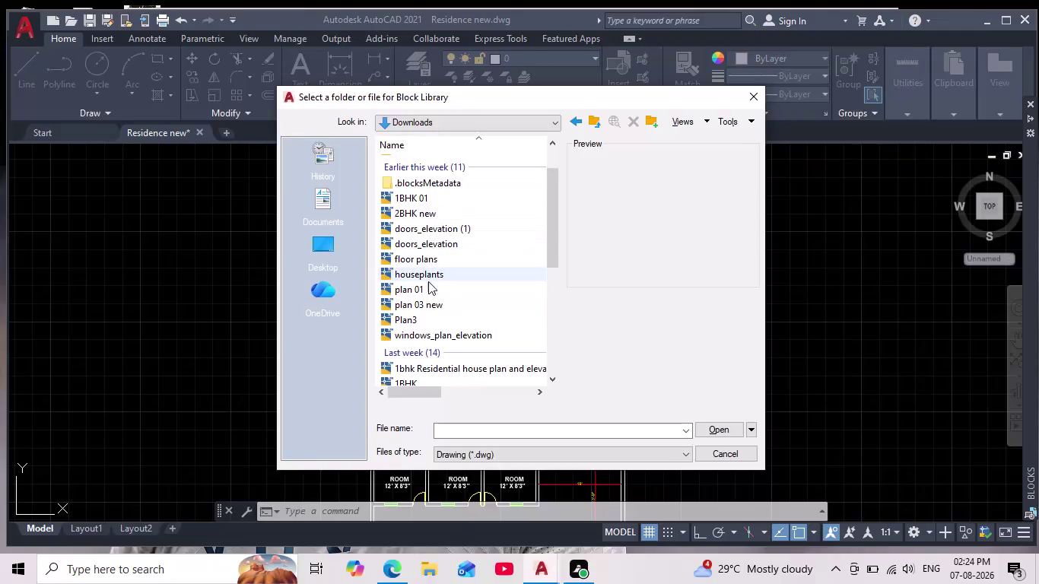
Load houseplants.dwg from the Downloads folder into the Blocks palette Libraries tab.
scroll(down, 3)
scroll(down, 3)
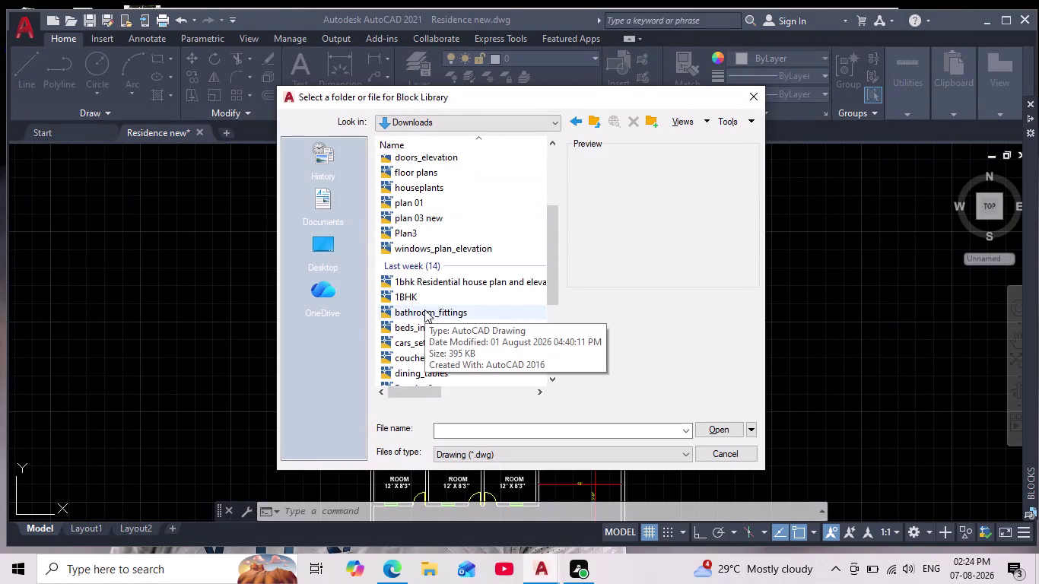
scroll(down, 3)
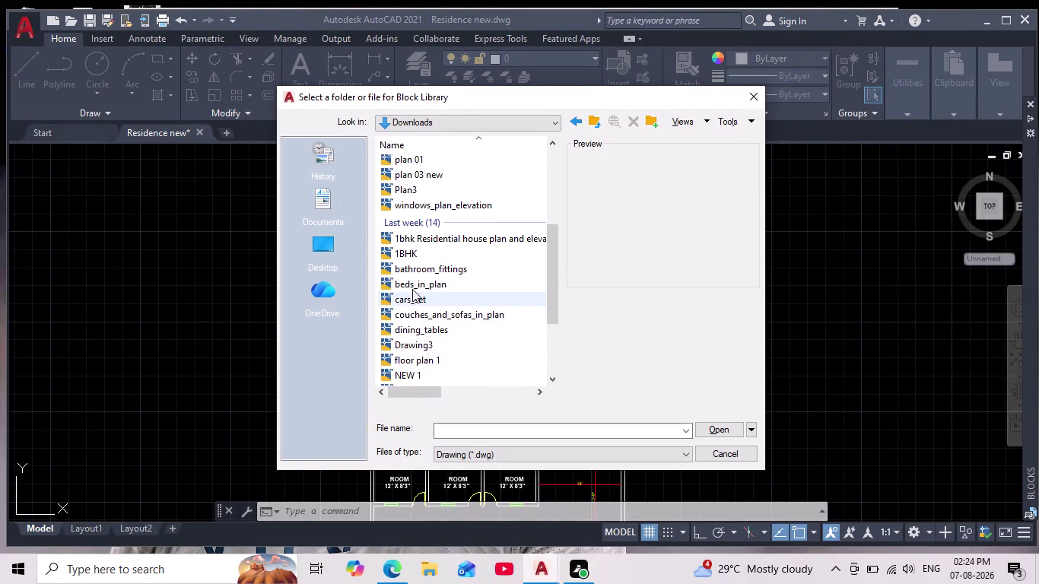
scroll(down, 3)
scroll(down, 3)
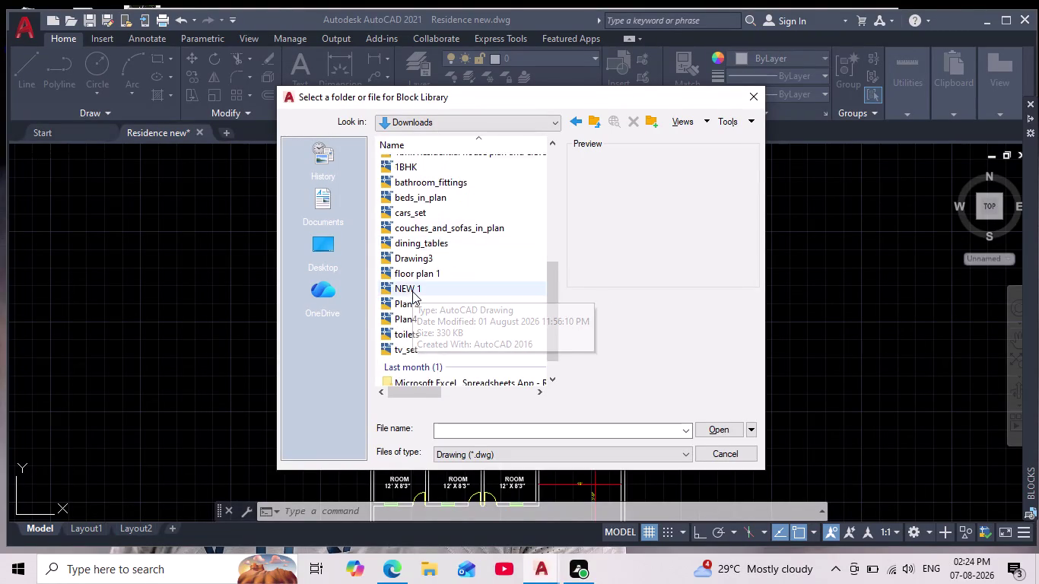
scroll(down, 3)
scroll(down, 3)
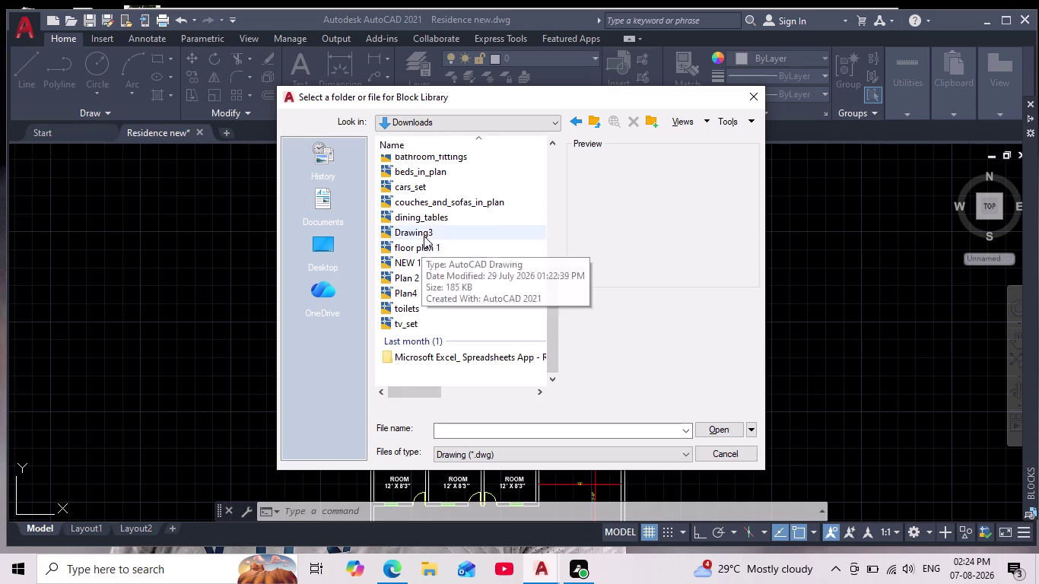
scroll(up, 3)
scroll(up, 3)
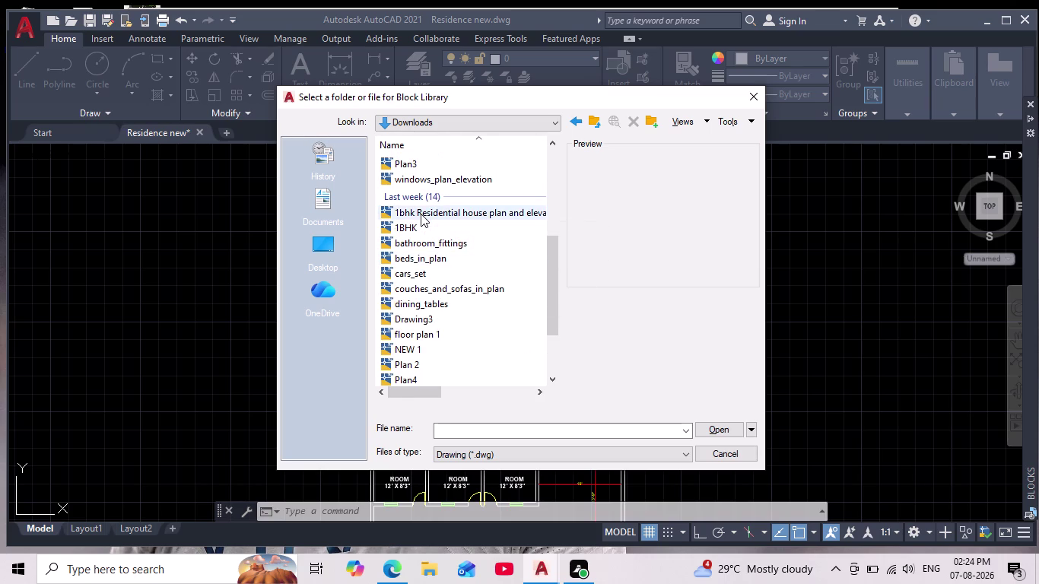
scroll(up, 3)
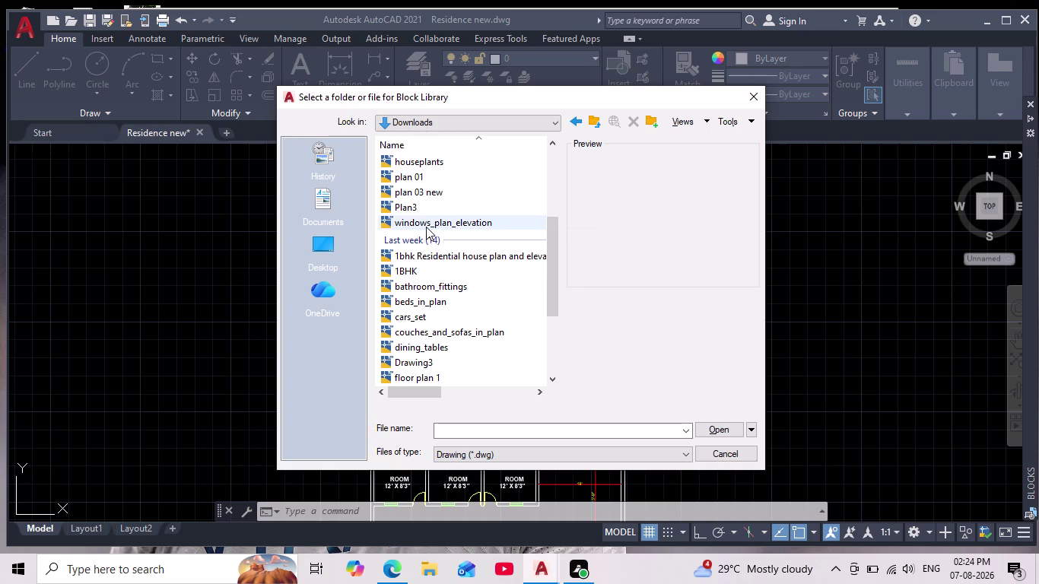
click(432, 159)
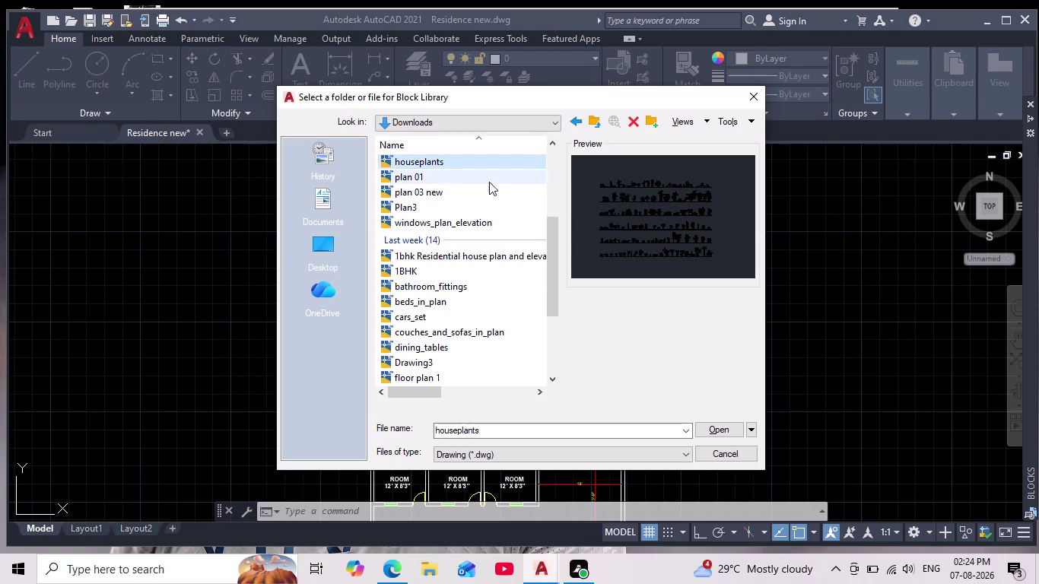
click(720, 429)
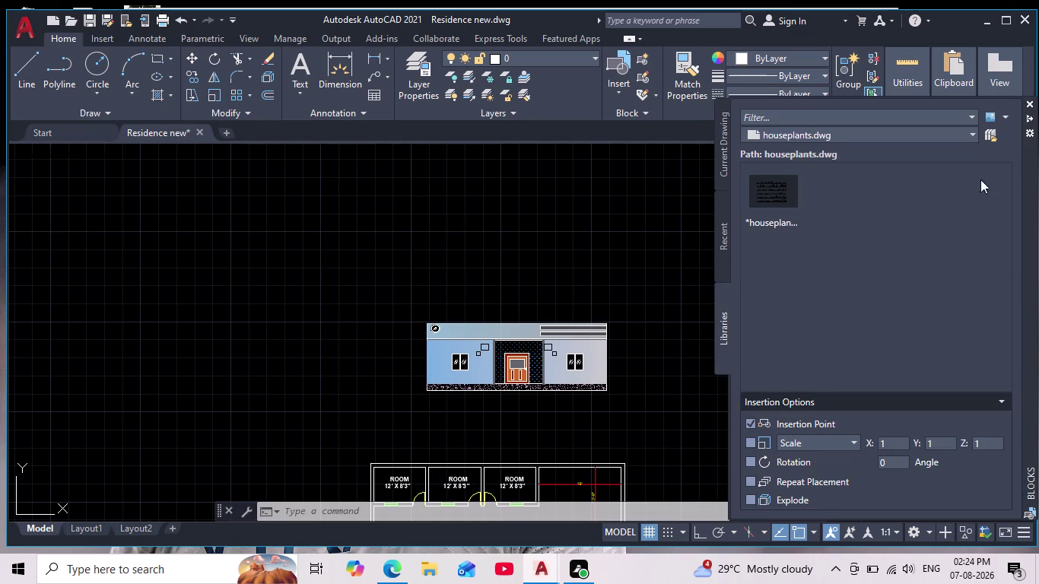
drag(767, 184, 341, 209)
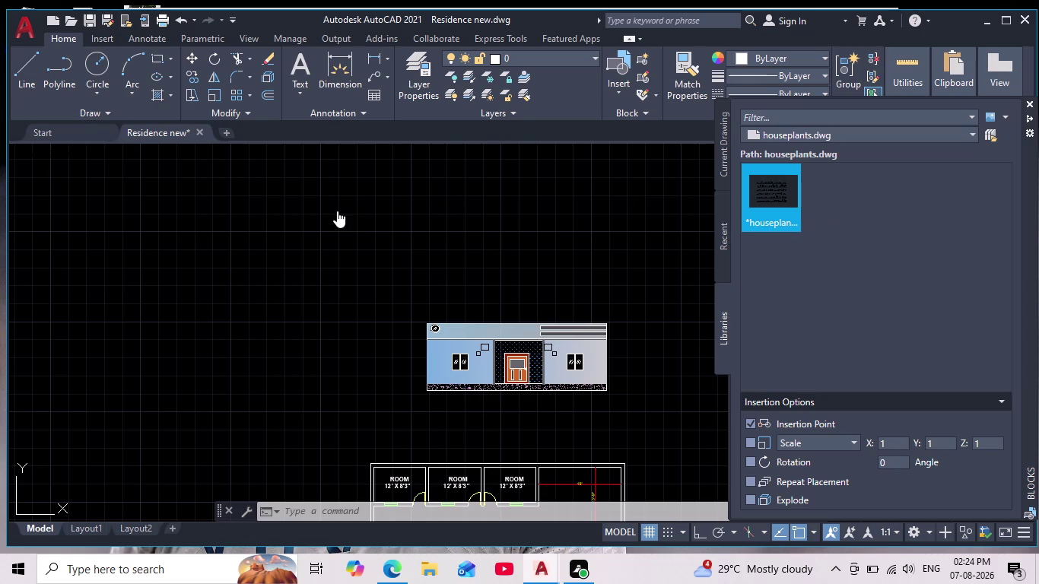
drag(341, 209, 324, 216)
drag(771, 196, 361, 234)
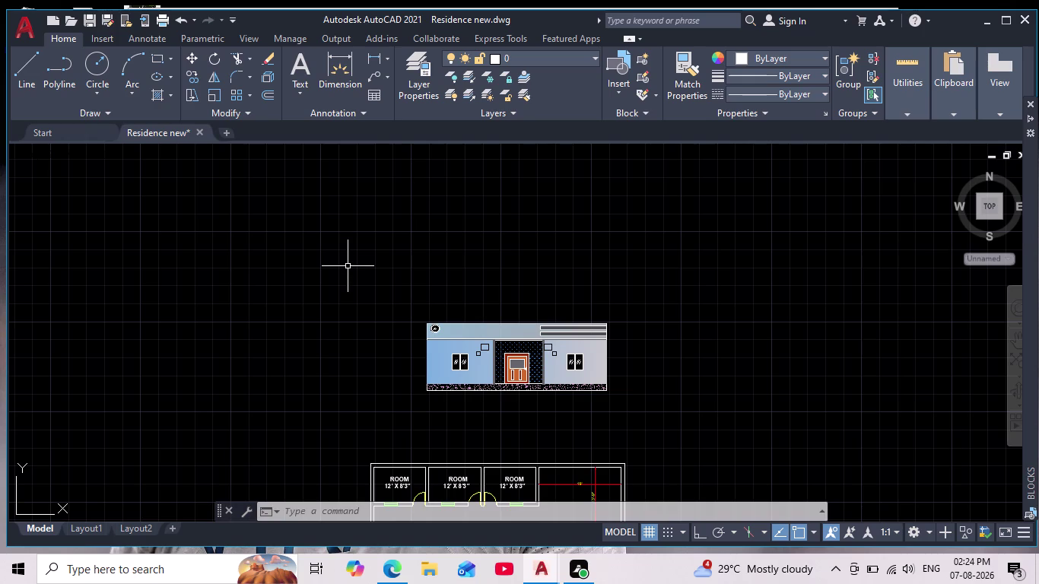
scroll(down, 3)
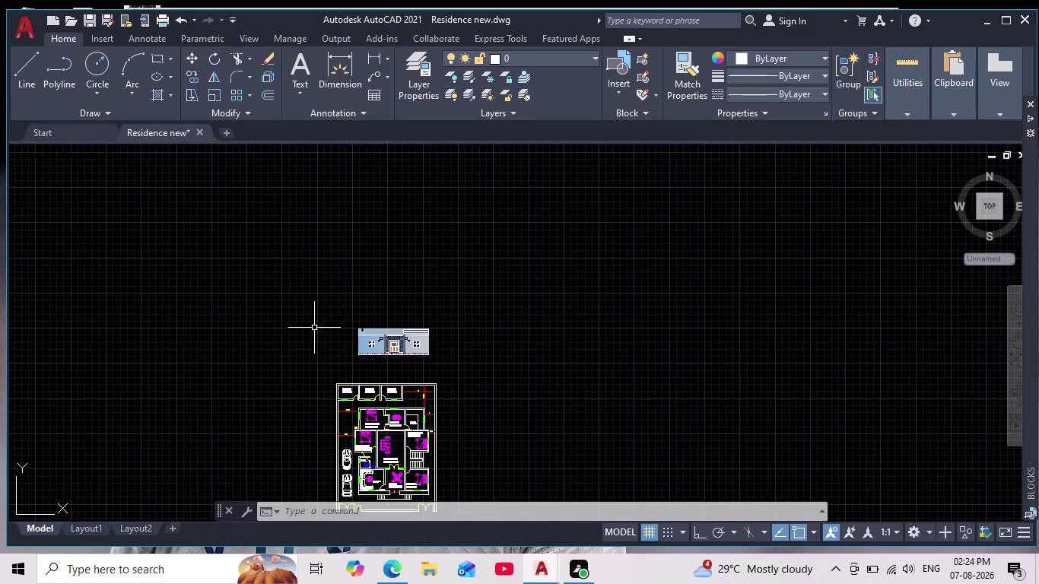
scroll(up, 3)
drag(438, 163, 402, 201)
click(136, 393)
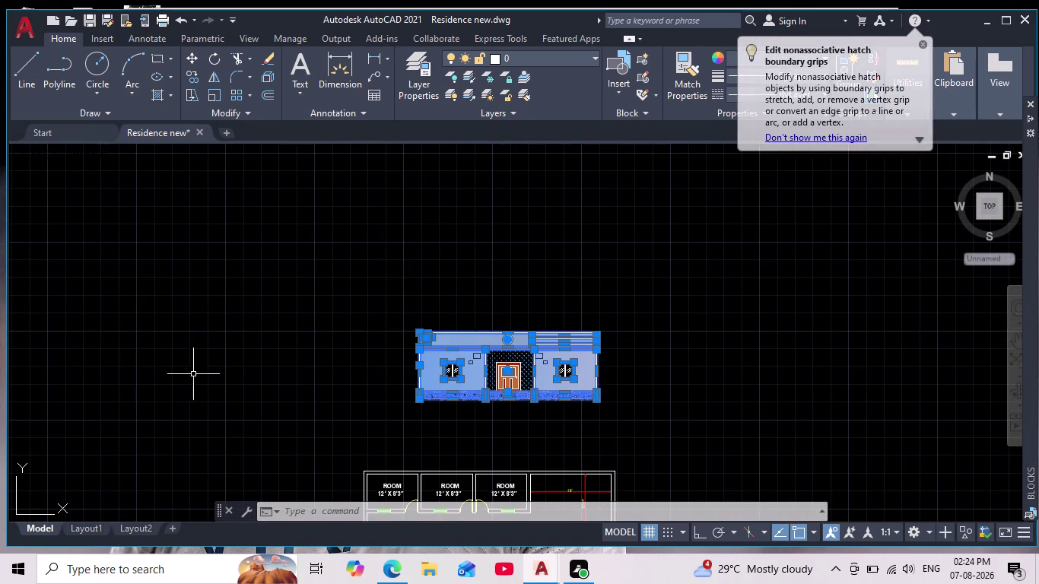
scroll(down, 3)
key(Escape)
scroll(down, 3)
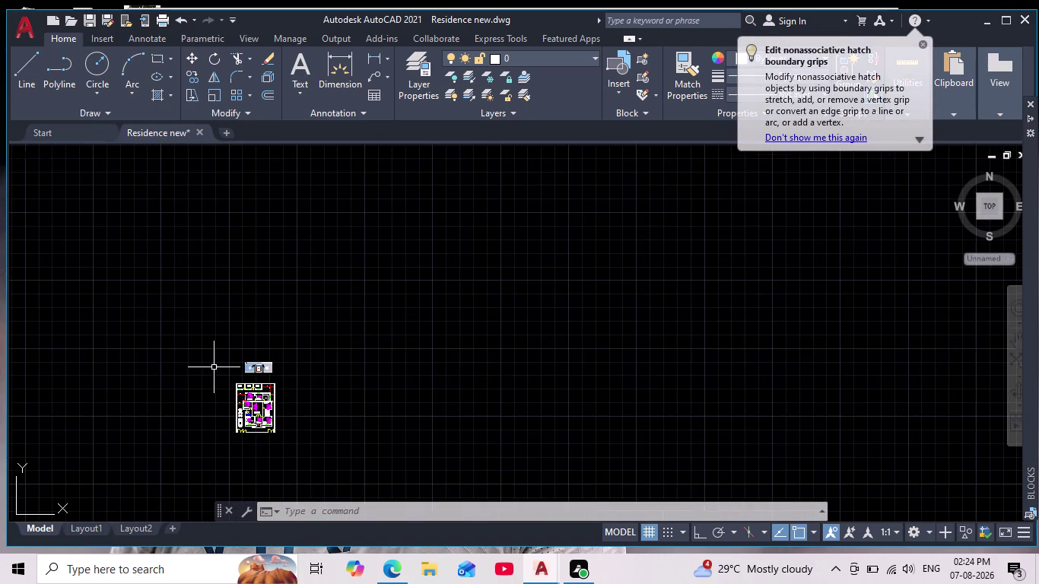
middle_drag(208, 370, 241, 481)
scroll(down, 3)
scroll(down, 3)
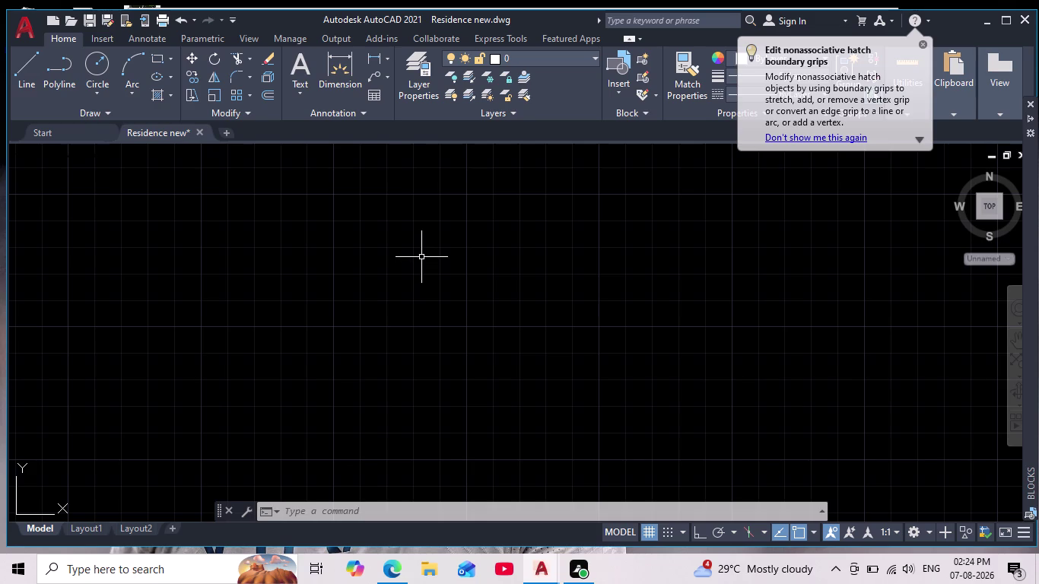
scroll(down, 3)
scroll(down, 3)
scroll(up, 3)
scroll(up, 3)
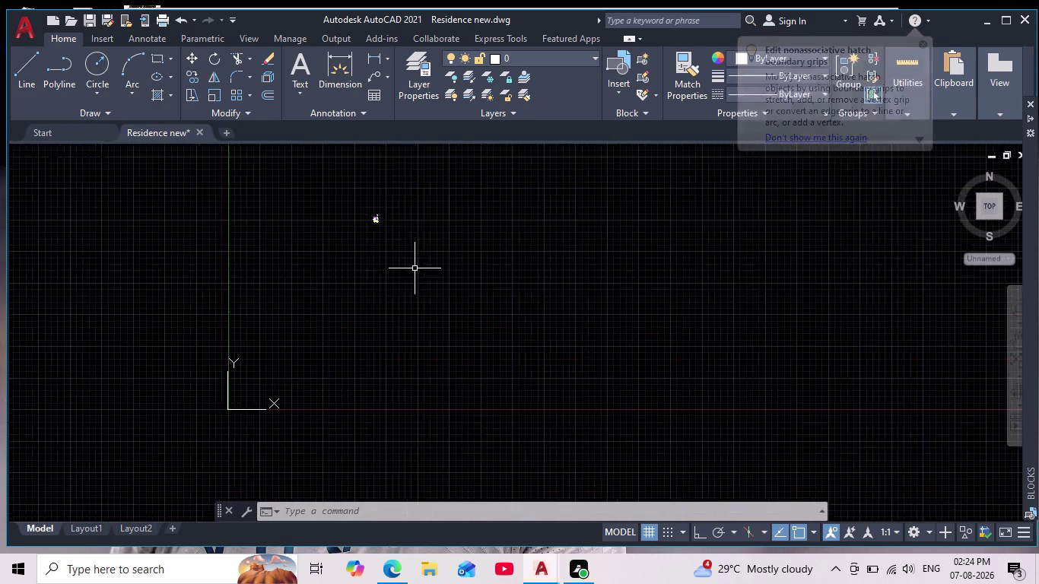
scroll(up, 3)
scroll(up, 3)
middle_drag(403, 312, 438, 461)
scroll(up, 3)
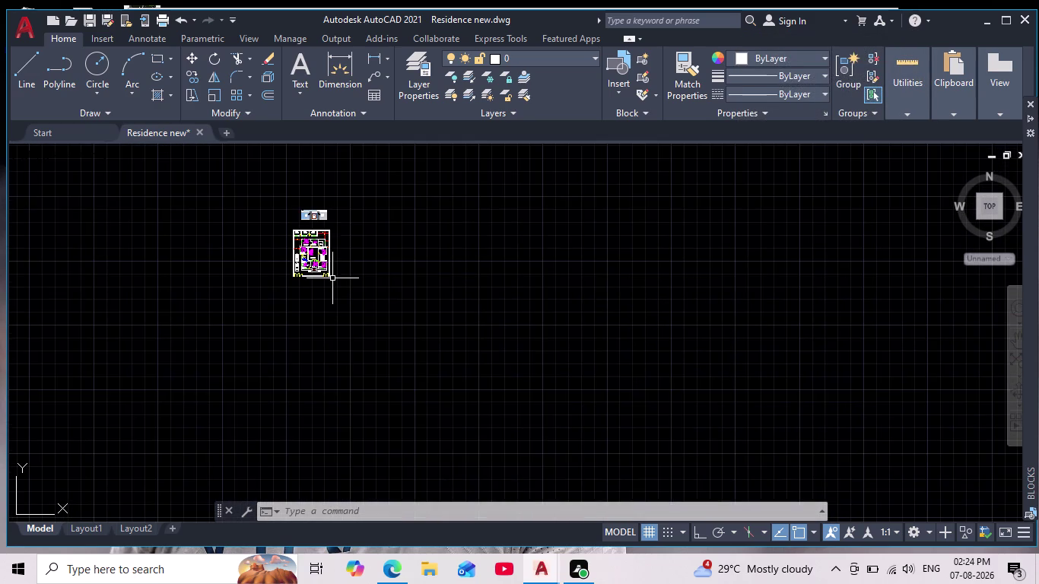
scroll(up, 3)
middle_drag(355, 308, 466, 482)
scroll(up, 3)
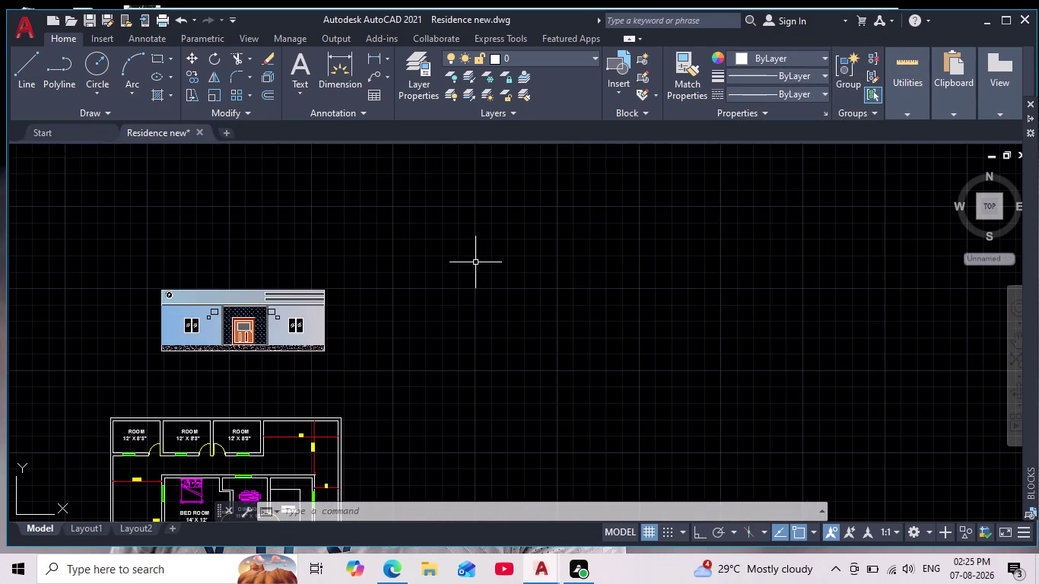
middle_drag(480, 265, 612, 322)
scroll(down, 3)
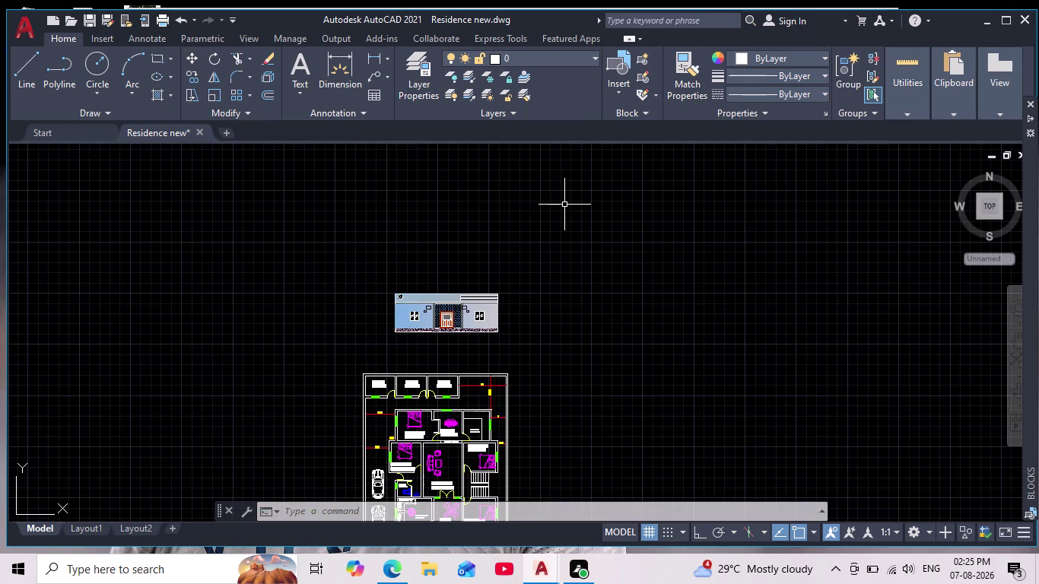
middle_drag(563, 207, 561, 300)
scroll(down, 3)
scroll(down, 3)
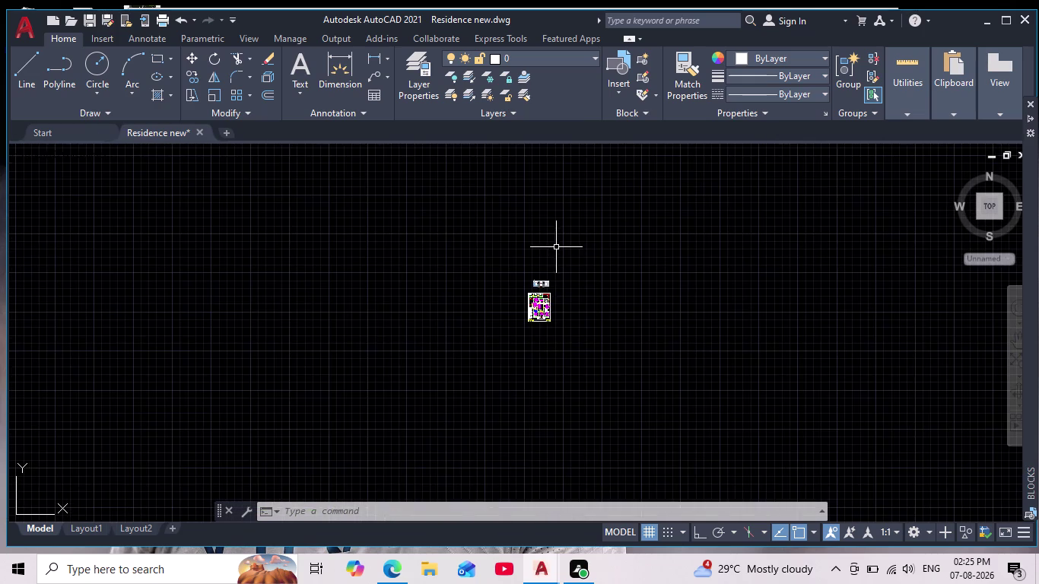
middle_drag(557, 247, 488, 396)
middle_drag(502, 360, 471, 222)
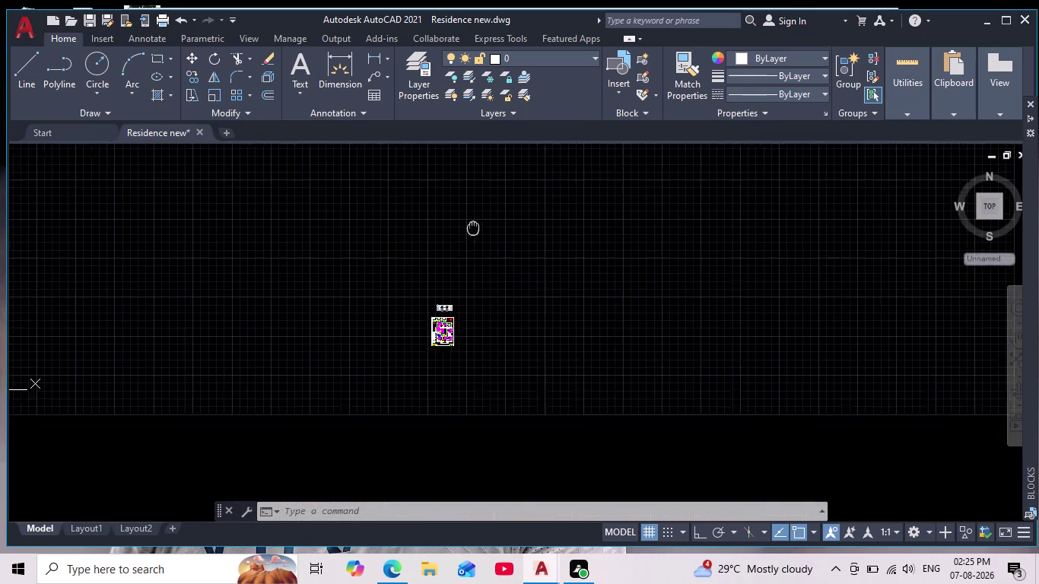
middle_drag(470, 222, 470, 143)
scroll(up, 3)
middle_drag(480, 249, 518, 446)
middle_drag(562, 330, 561, 387)
scroll(up, 3)
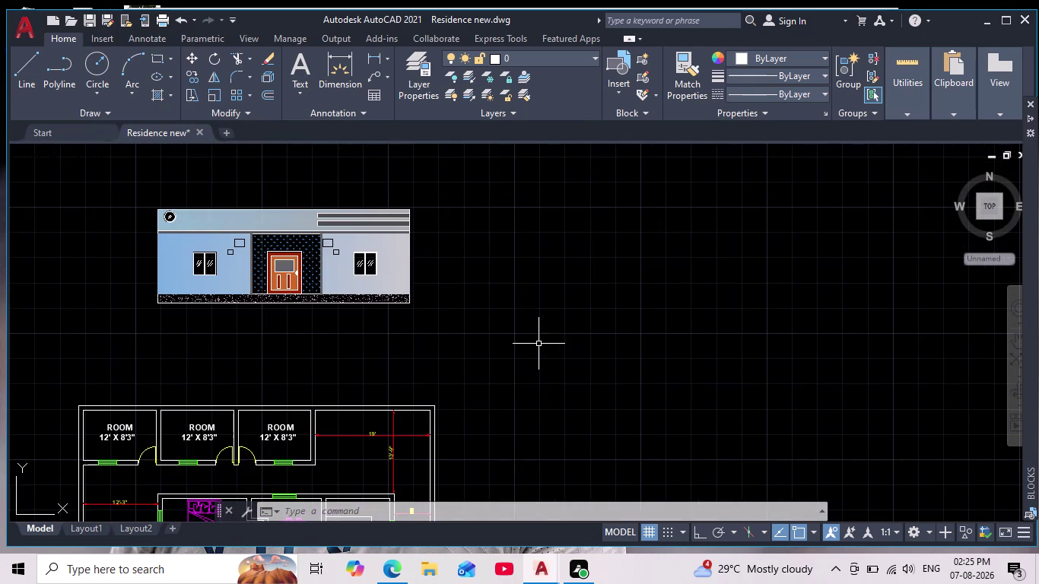
middle_drag(541, 346, 580, 388)
scroll(up, 3)
middle_drag(554, 339, 576, 346)
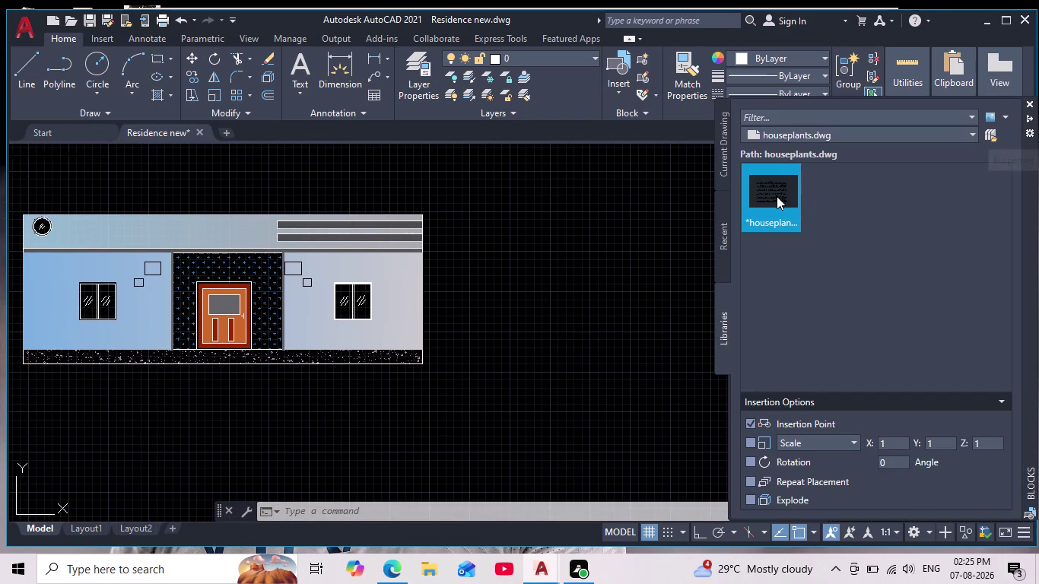
Insert the houseplants block, choosing Don't redefine "houseplants" in the Redefine Block dialog.
drag(776, 196, 807, 192)
drag(776, 182, 786, 214)
click(772, 189)
double_click(772, 188)
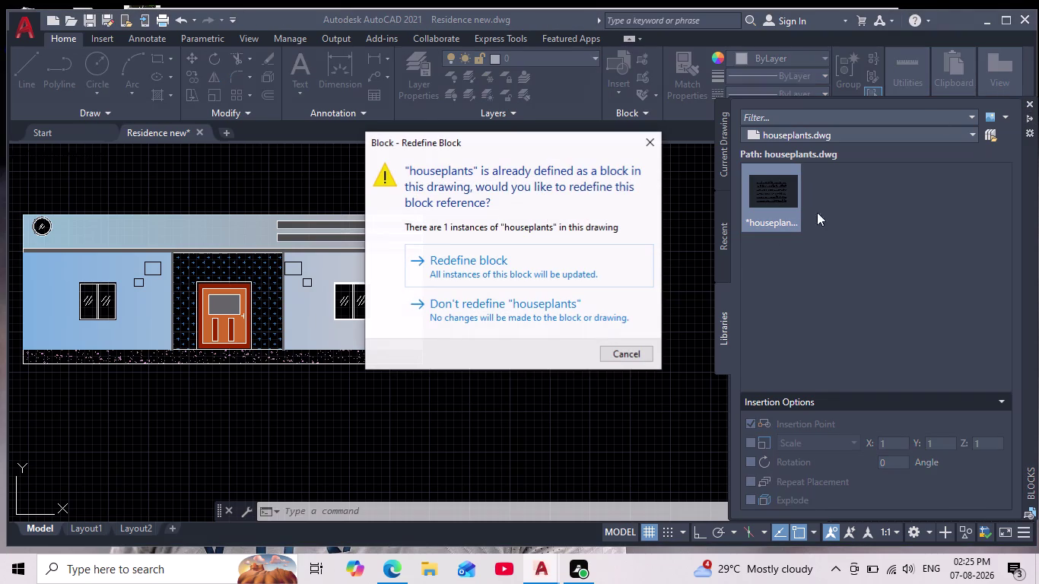
click(652, 139)
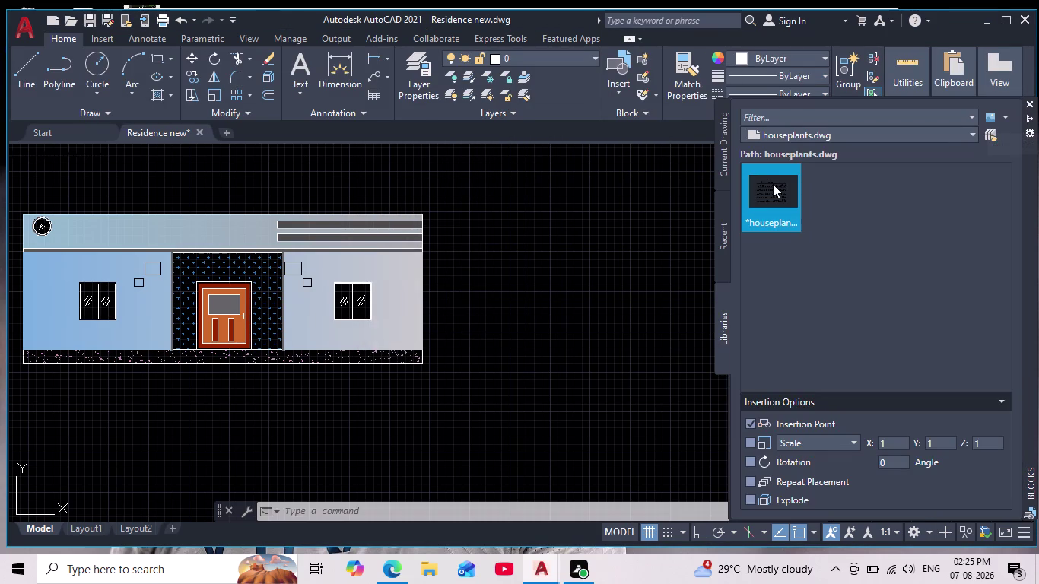
Close the Blocks palette.
drag(773, 188, 641, 202)
drag(641, 202, 630, 222)
drag(630, 221, 623, 219)
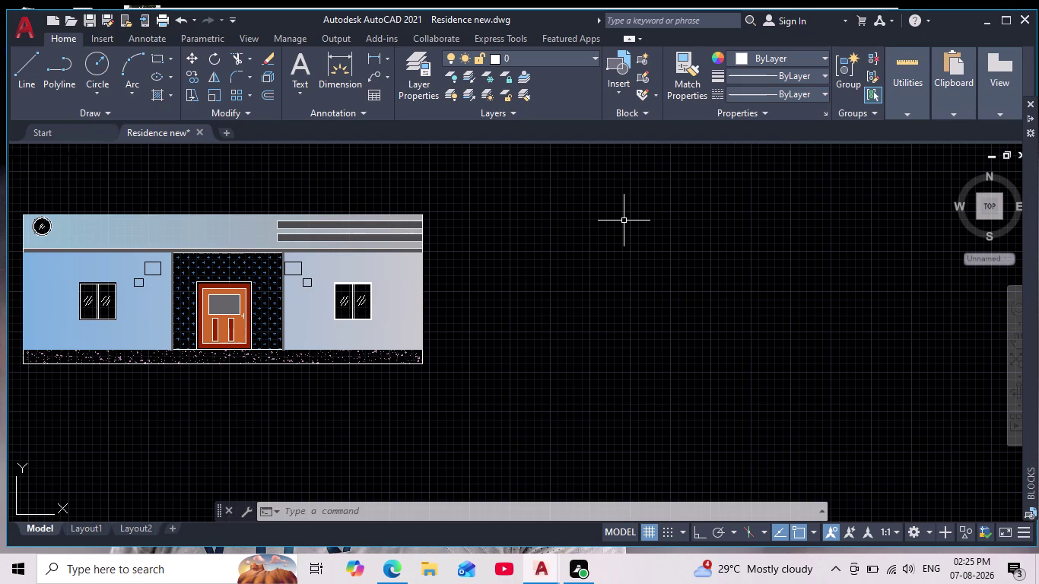
Pan and zoom out, then window-select the drawing objects.
scroll(down, 3)
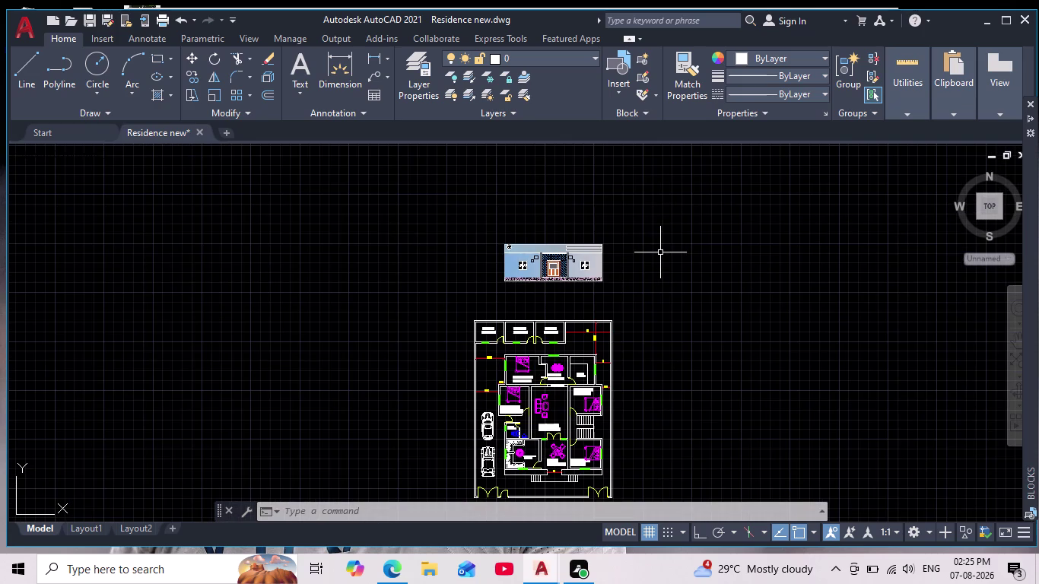
scroll(down, 3)
middle_drag(659, 252, 498, 302)
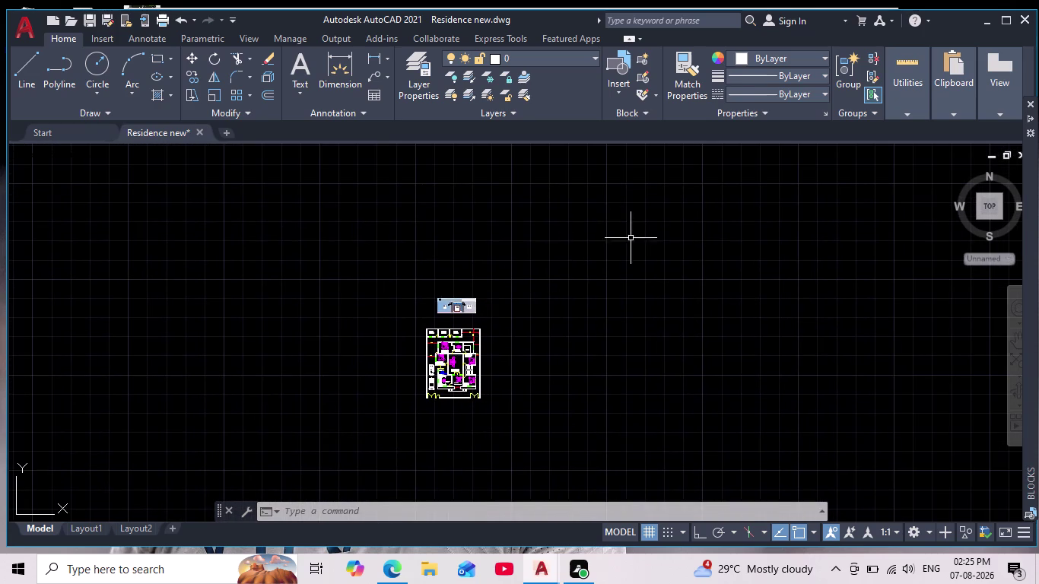
drag(787, 163, 775, 179)
click(514, 431)
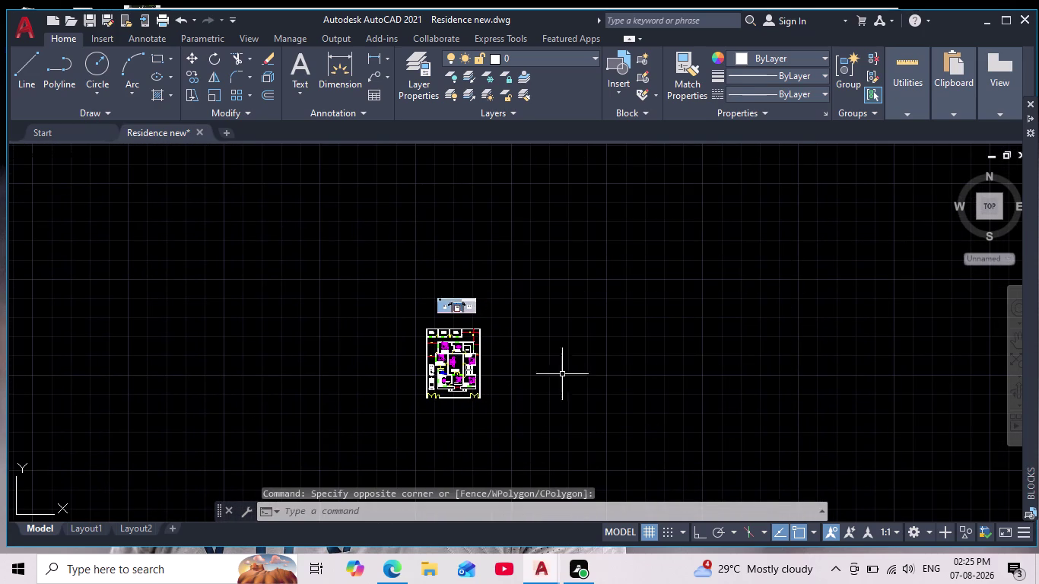
scroll(down, 3)
scroll(down, 3)
scroll(down, 3)
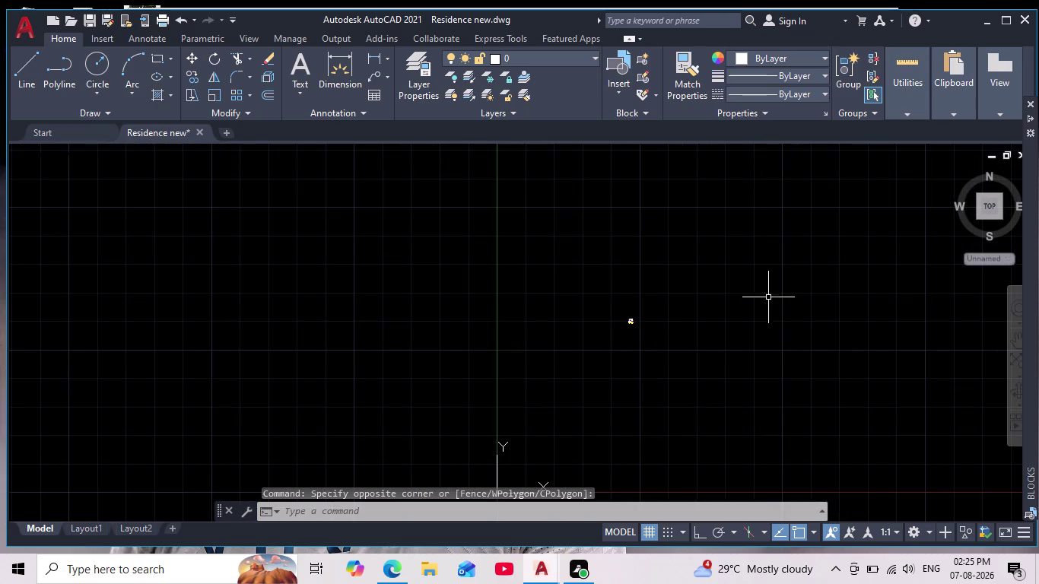
drag(859, 186, 849, 208)
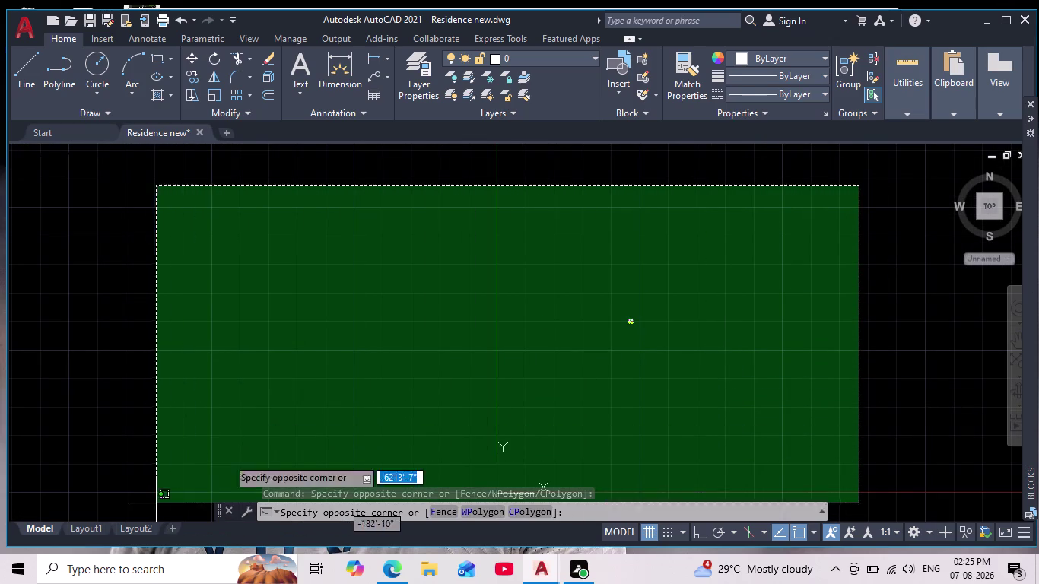
click(290, 417)
scroll(up, 3)
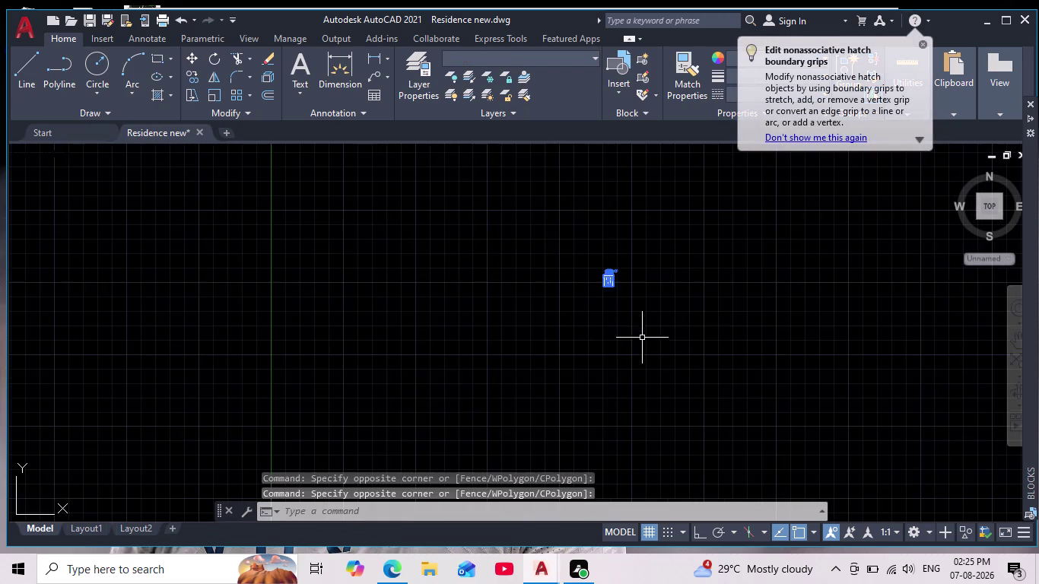
scroll(up, 3)
Recentre on the floor plan and elevation and window-select the tiny plant block.
middle_drag(572, 264, 568, 373)
scroll(up, 3)
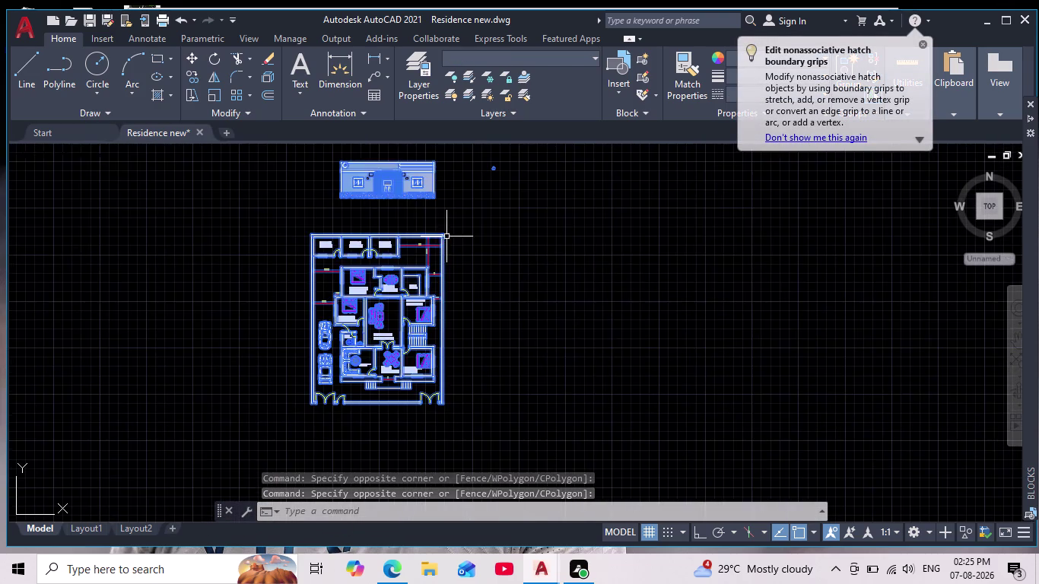
scroll(up, 3)
middle_drag(447, 242, 497, 386)
middle_drag(503, 333, 537, 201)
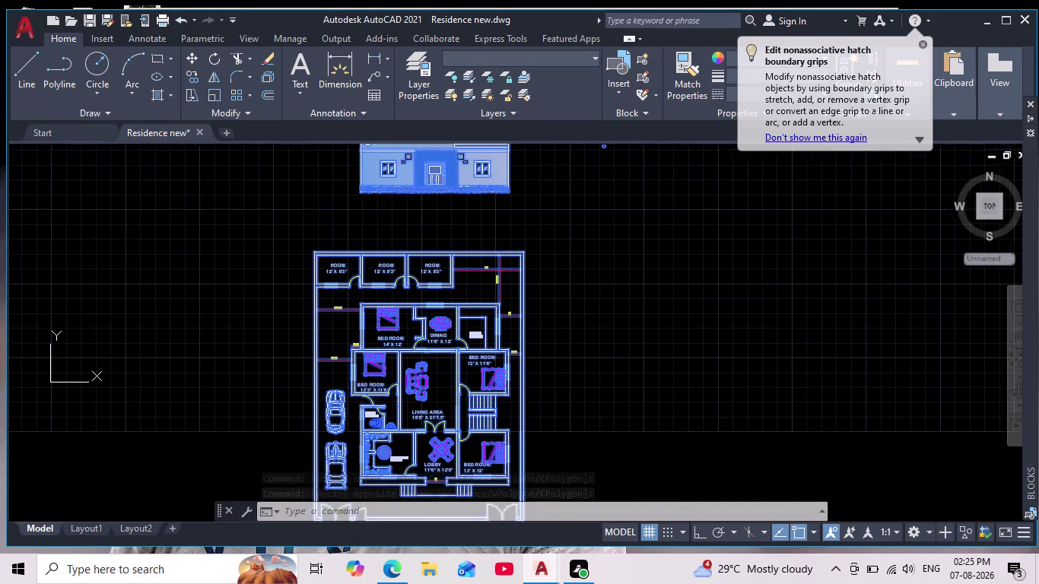
middle_drag(537, 200, 538, 208)
scroll(down, 3)
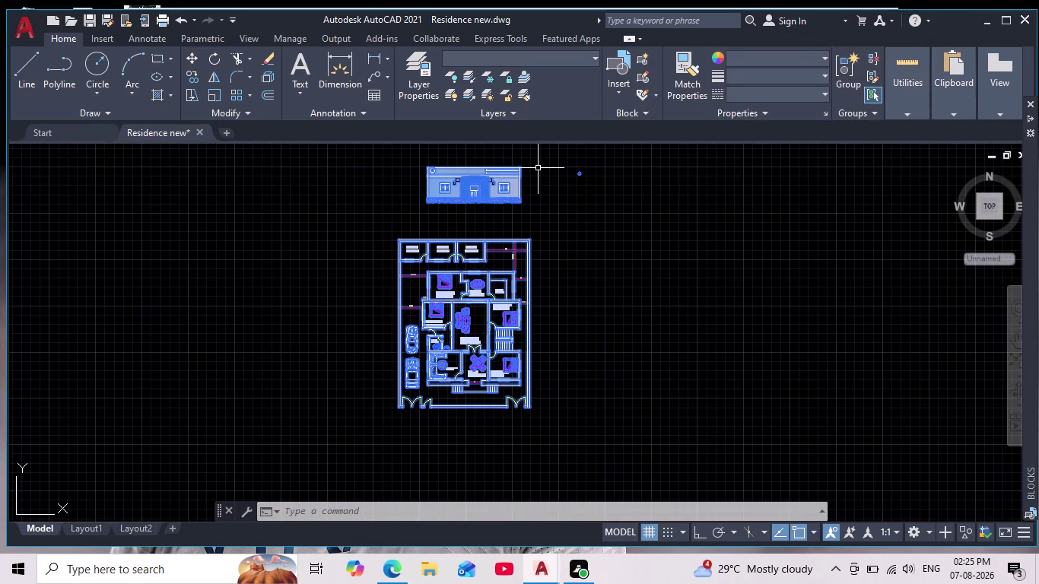
drag(537, 144, 542, 272)
click(539, 163)
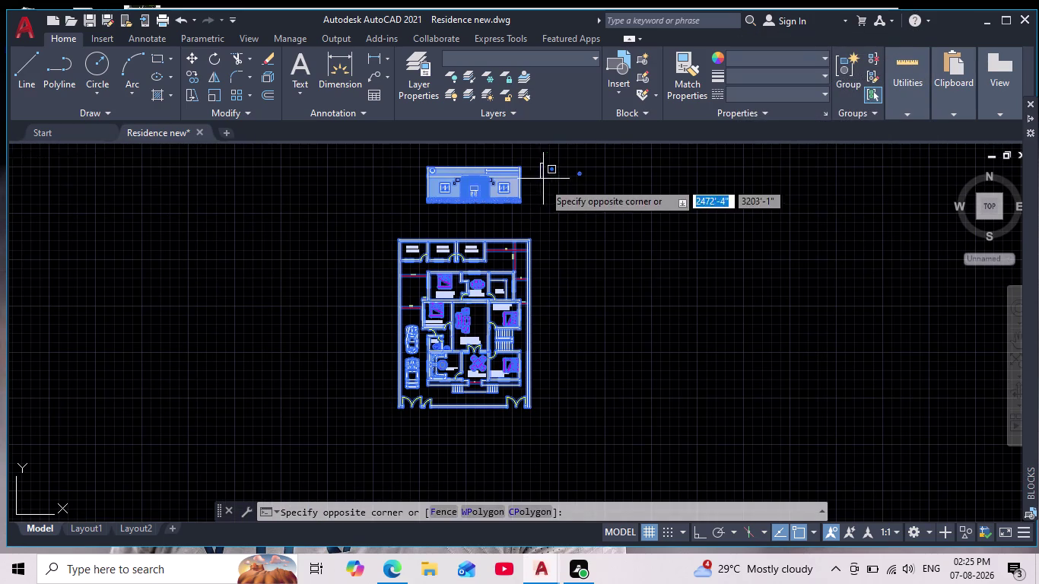
click(308, 423)
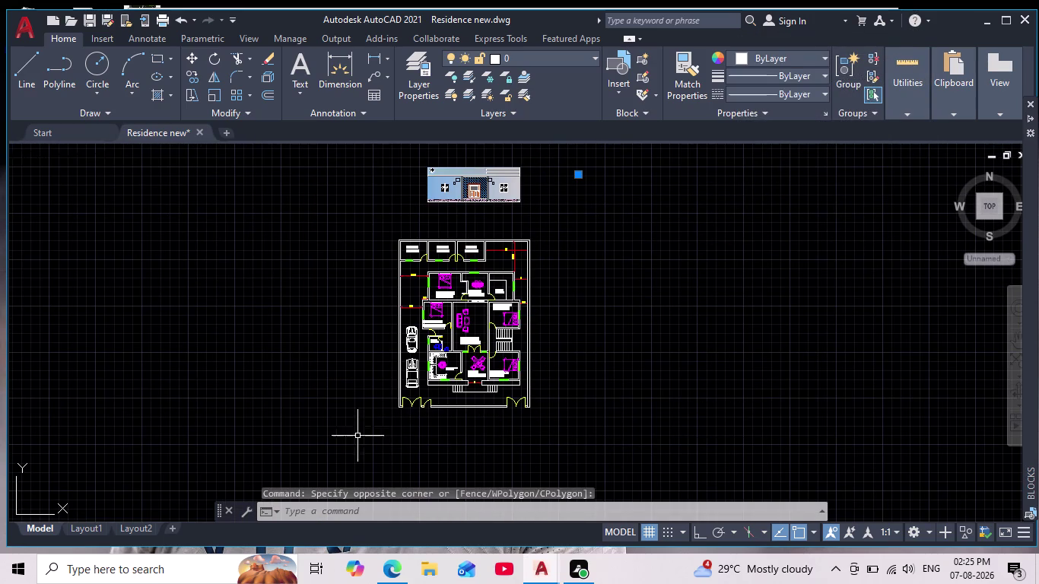
Zoom in on the selected plant block and start the SCALE command.
scroll(up, 3)
middle_drag(592, 230, 560, 420)
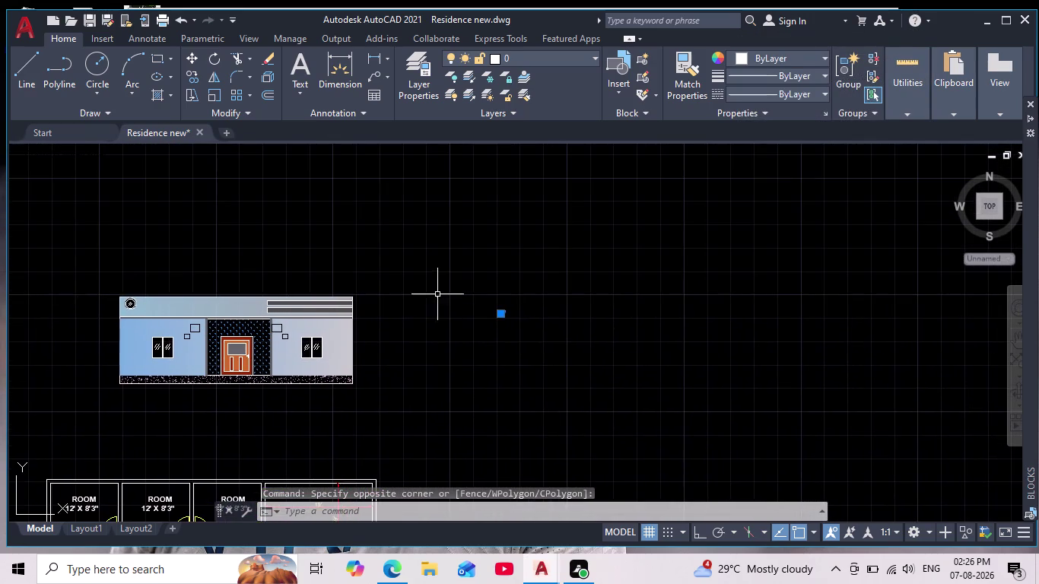
scroll(up, 3)
scroll(up, 3)
middle_drag(530, 299, 503, 289)
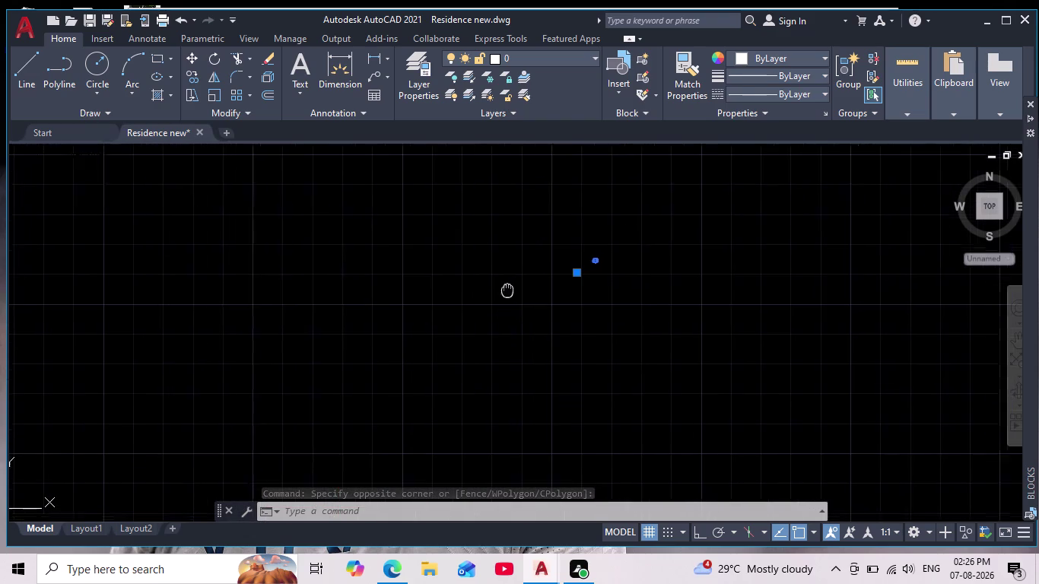
middle_drag(503, 289, 459, 309)
scroll(up, 3)
middle_drag(524, 308, 487, 317)
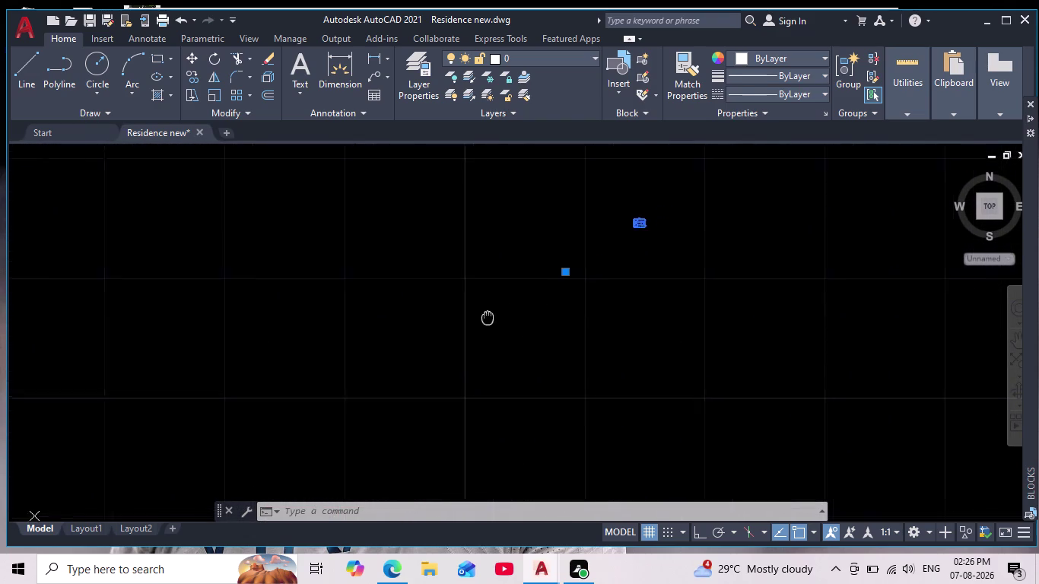
middle_drag(487, 318, 374, 348)
scroll(up, 3)
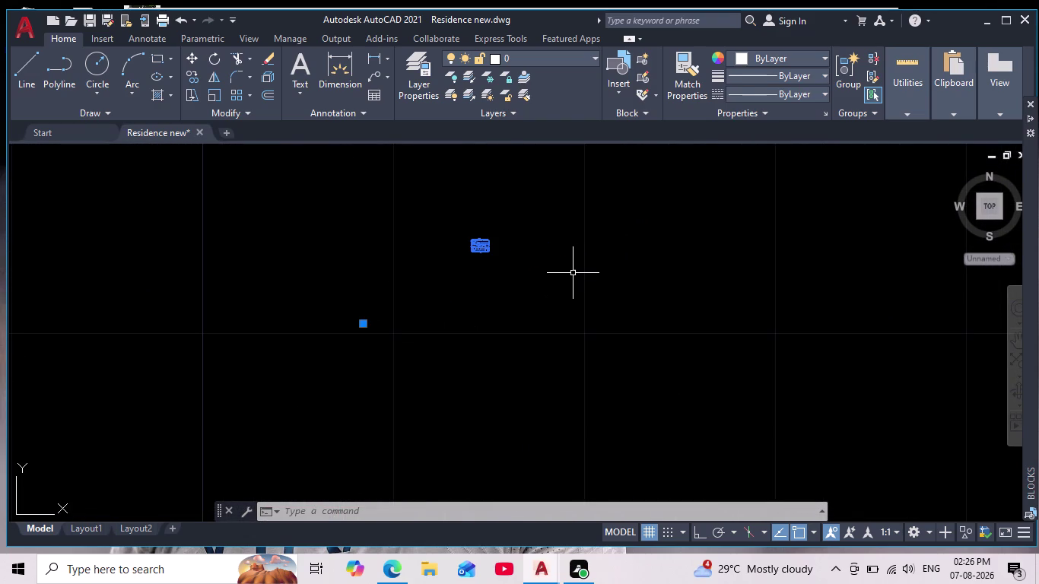
click(216, 94)
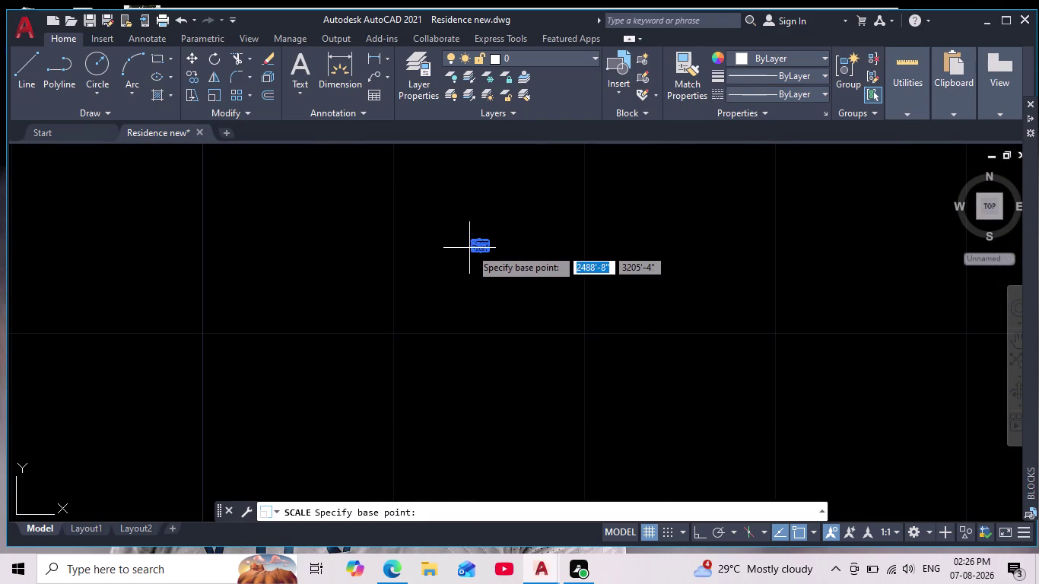
Scale up the plant block from a picked base point, then window-select the enlarged block.
click(474, 242)
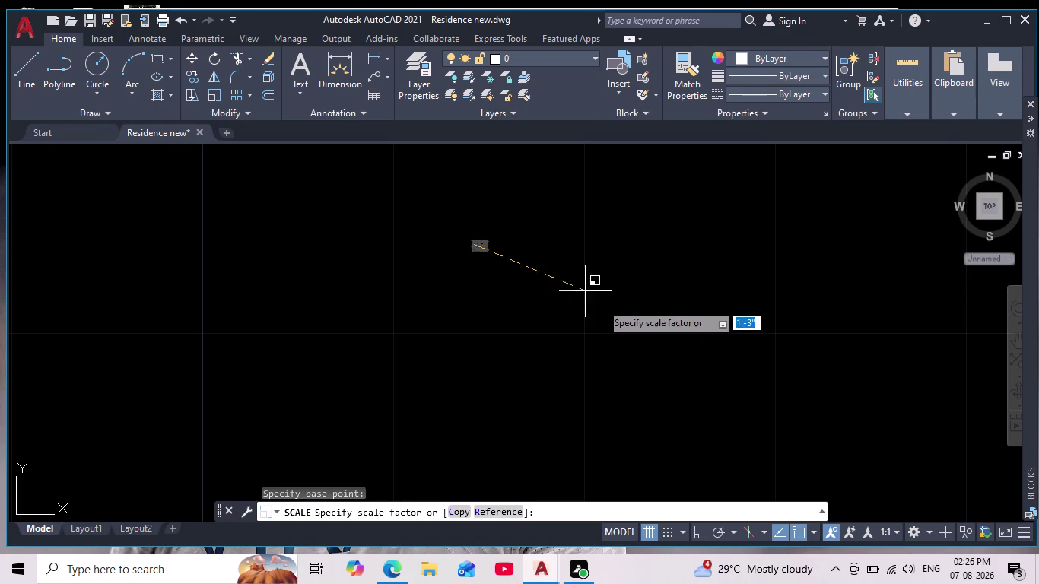
click(694, 364)
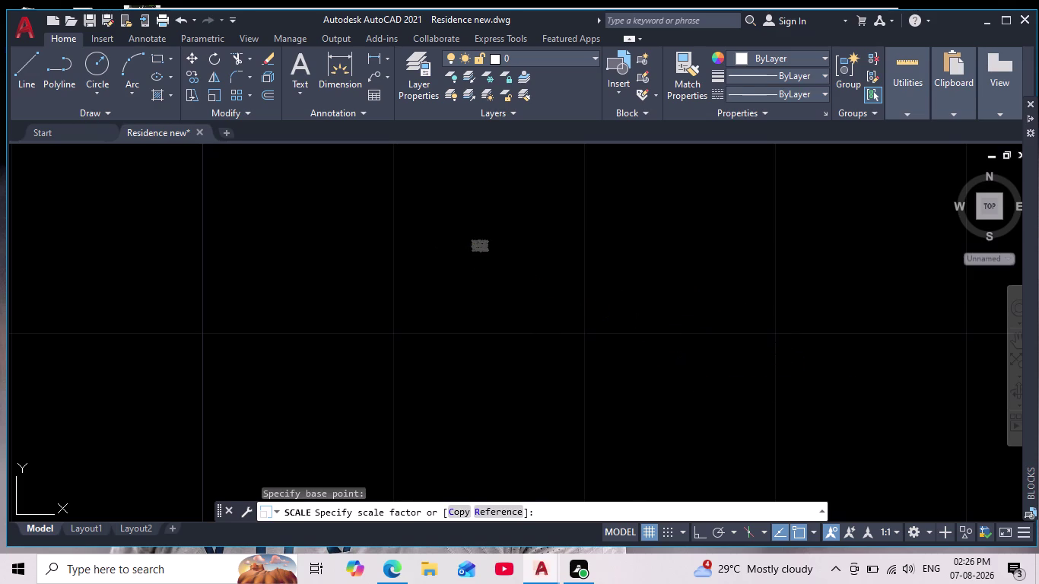
scroll(down, 3)
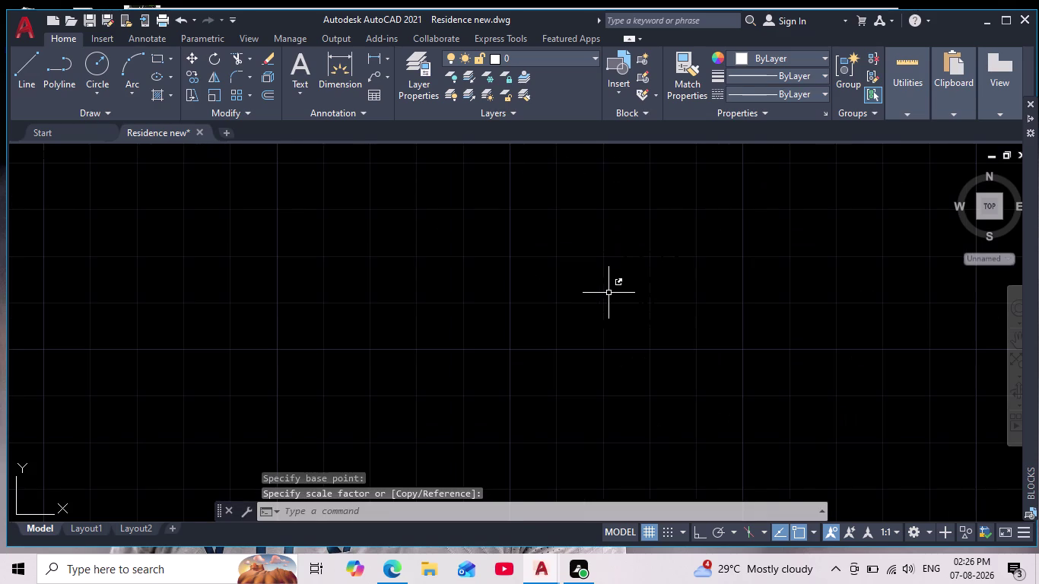
click(750, 219)
click(457, 393)
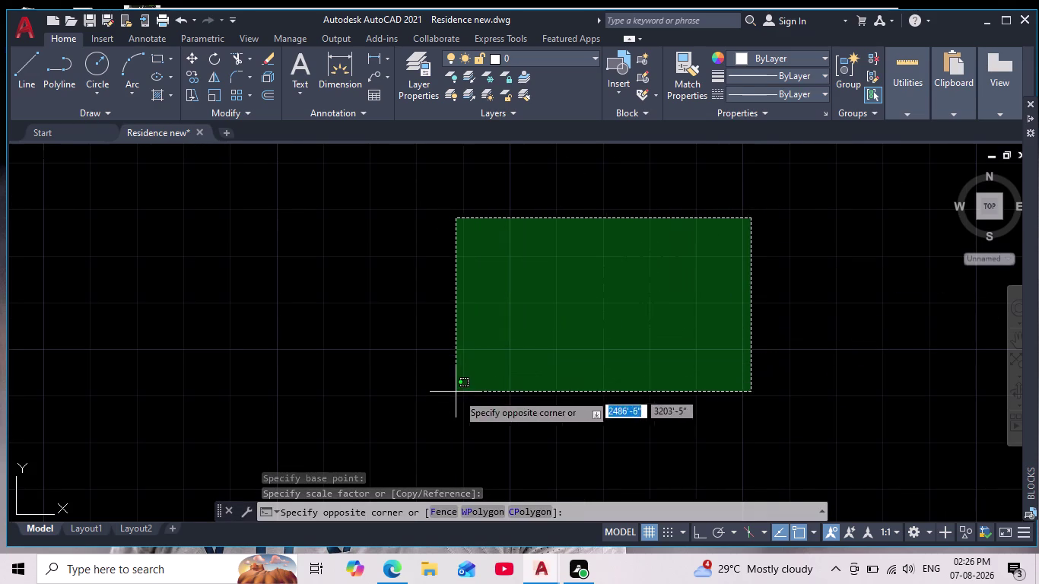
click(740, 57)
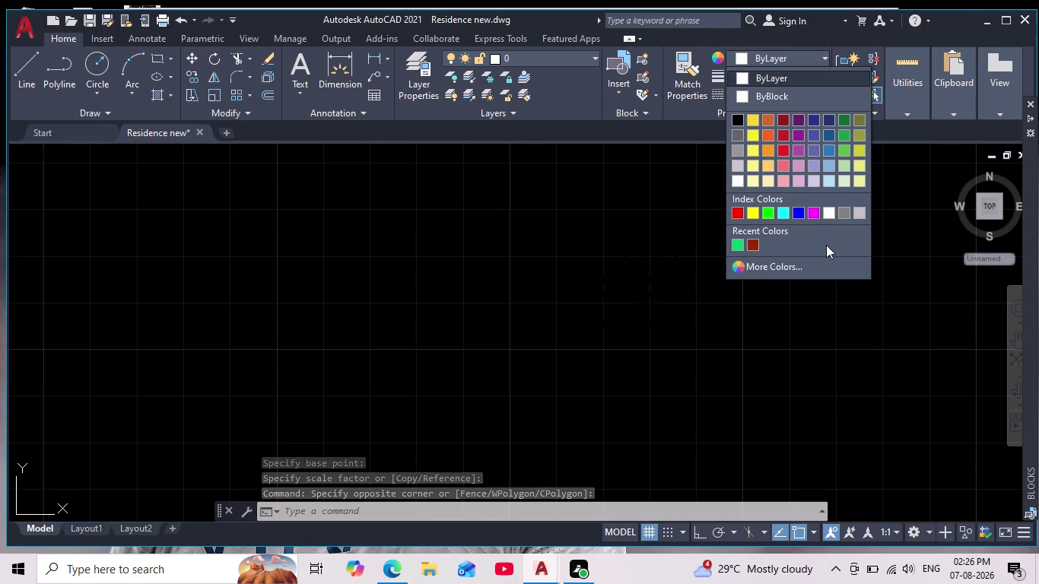
Select the enlarged plant block and explode it into separate plant drawings.
click(268, 70)
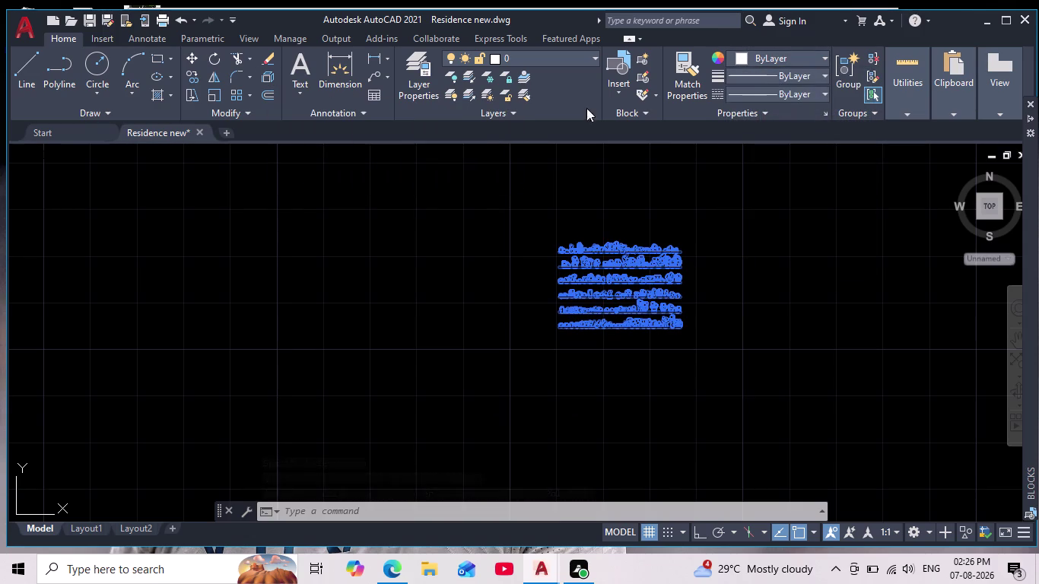
click(740, 59)
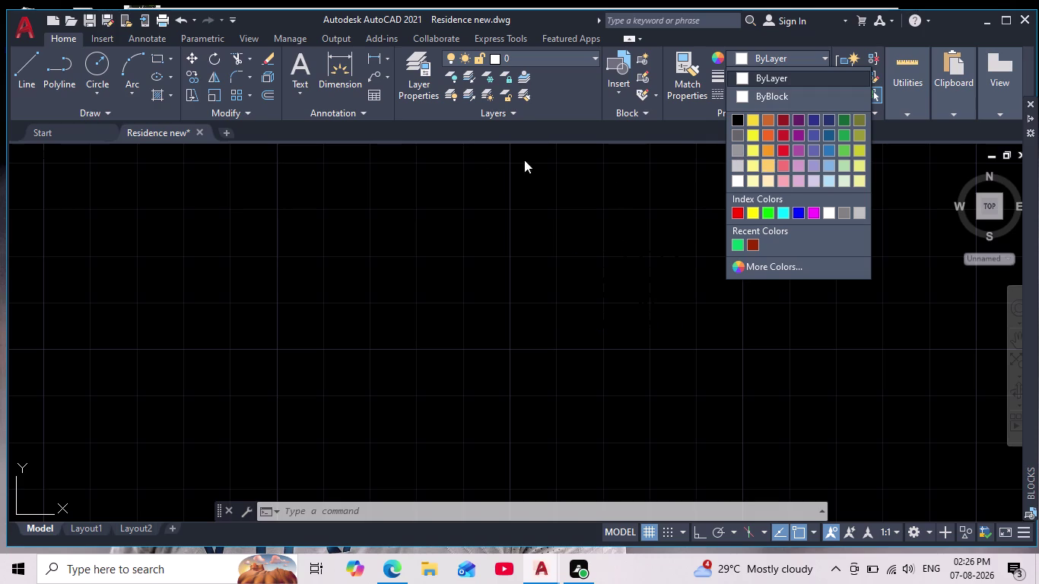
click(370, 220)
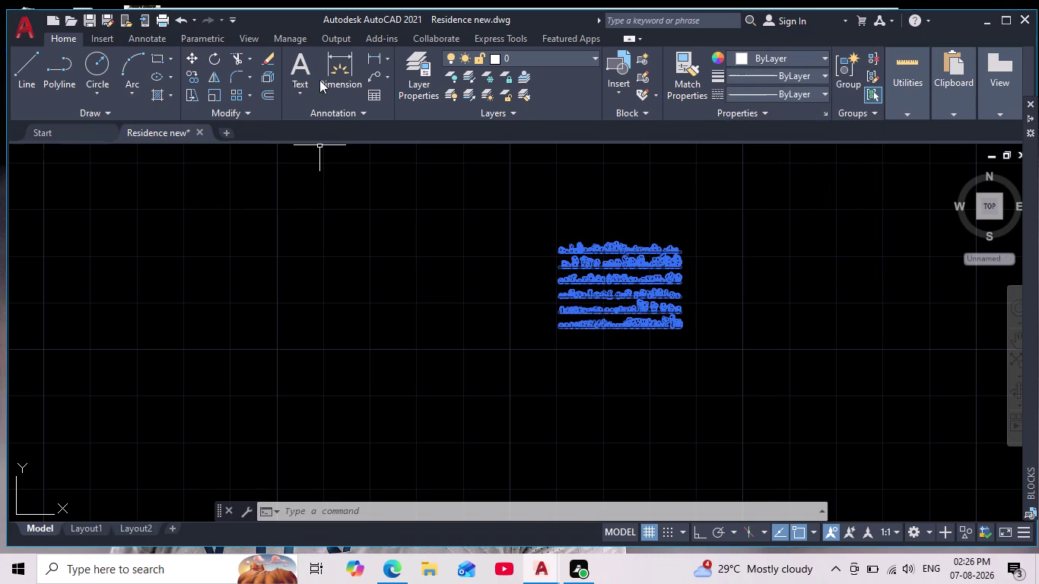
drag(723, 176, 726, 183)
click(452, 374)
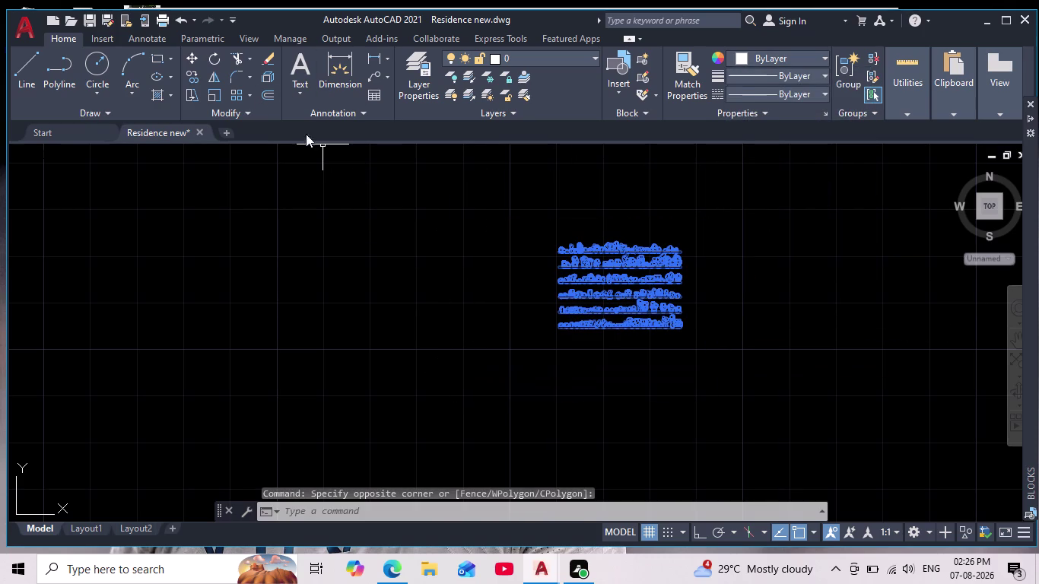
click(269, 80)
click(270, 80)
key(Escape)
key(Escape)
key(Escape)
key(Escape)
key(Escape)
key(Escape)
scroll(down, 3)
key(Escape)
key(Escape)
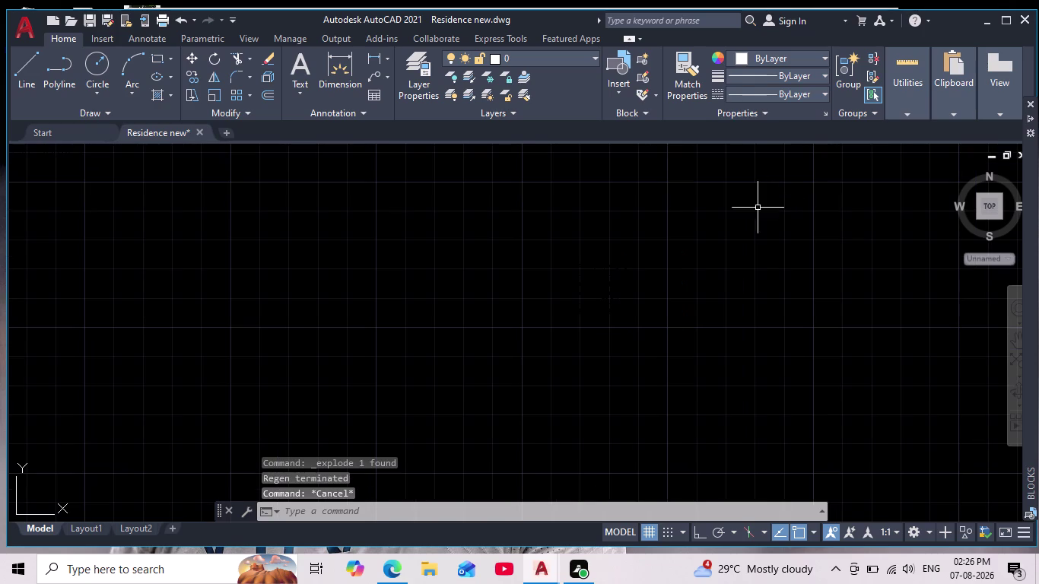
Window-select all the exploded plants and set their object colour to white.
drag(775, 186, 776, 203)
click(412, 349)
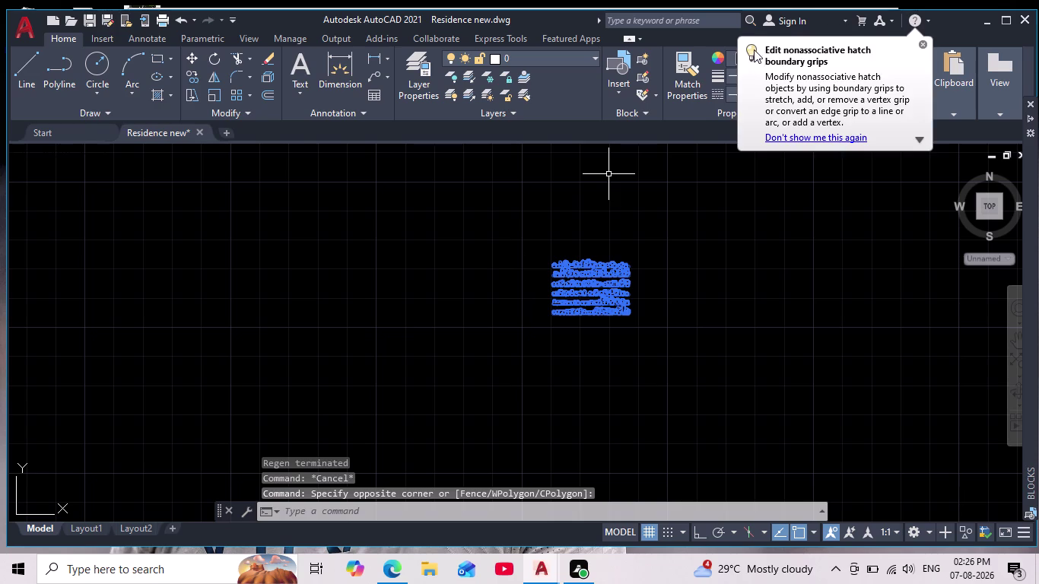
click(915, 49)
click(920, 46)
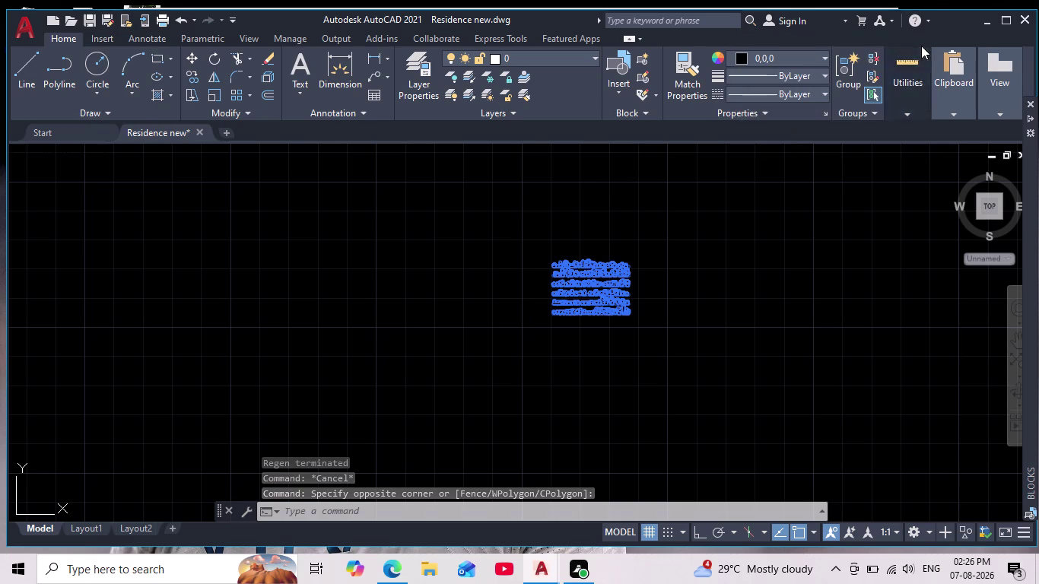
click(751, 60)
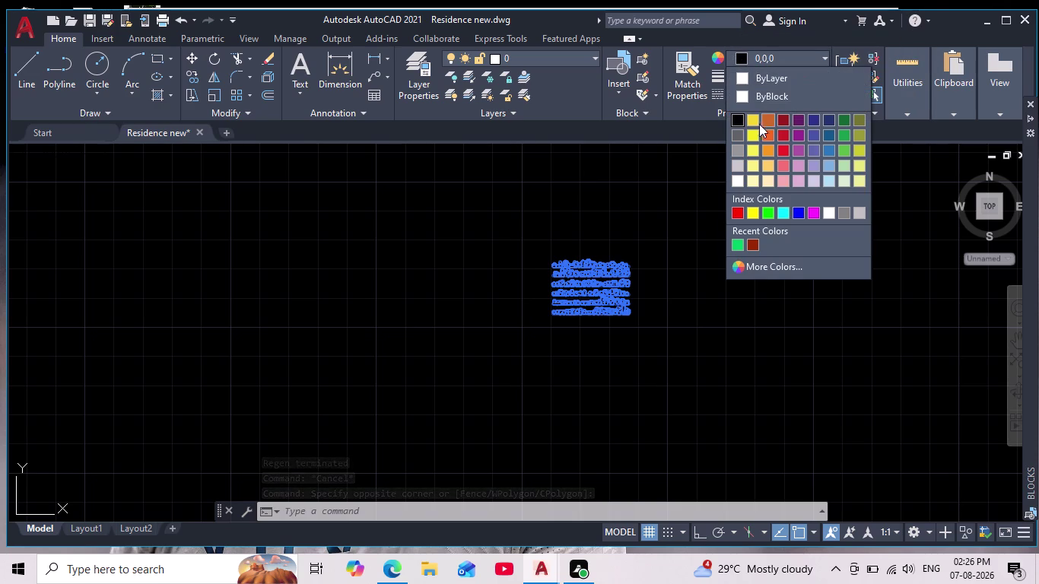
click(741, 79)
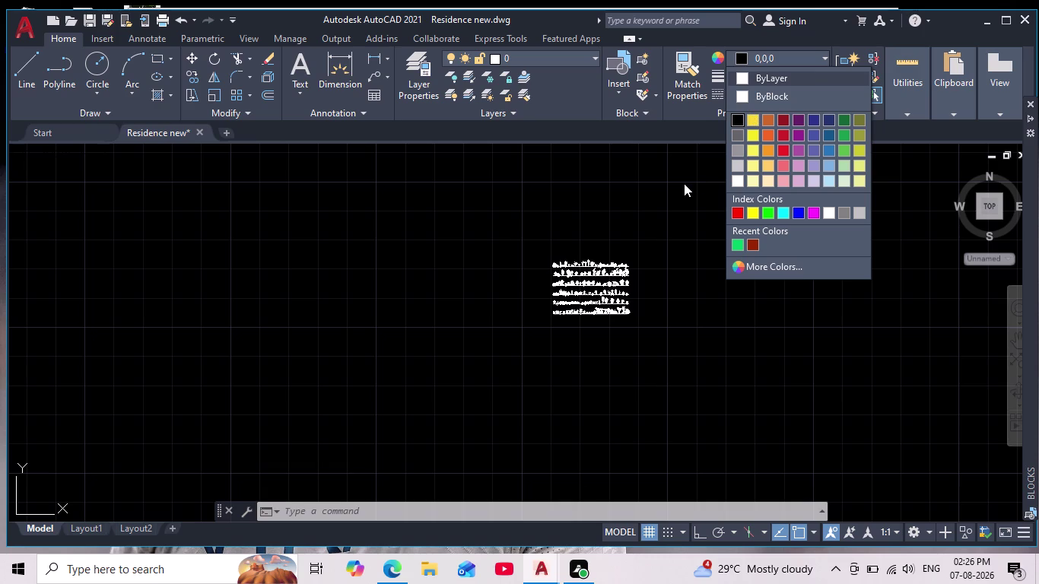
key(Return)
scroll(up, 3)
middle_drag(672, 281, 792, 220)
scroll(down, 3)
middle_drag(726, 282, 724, 285)
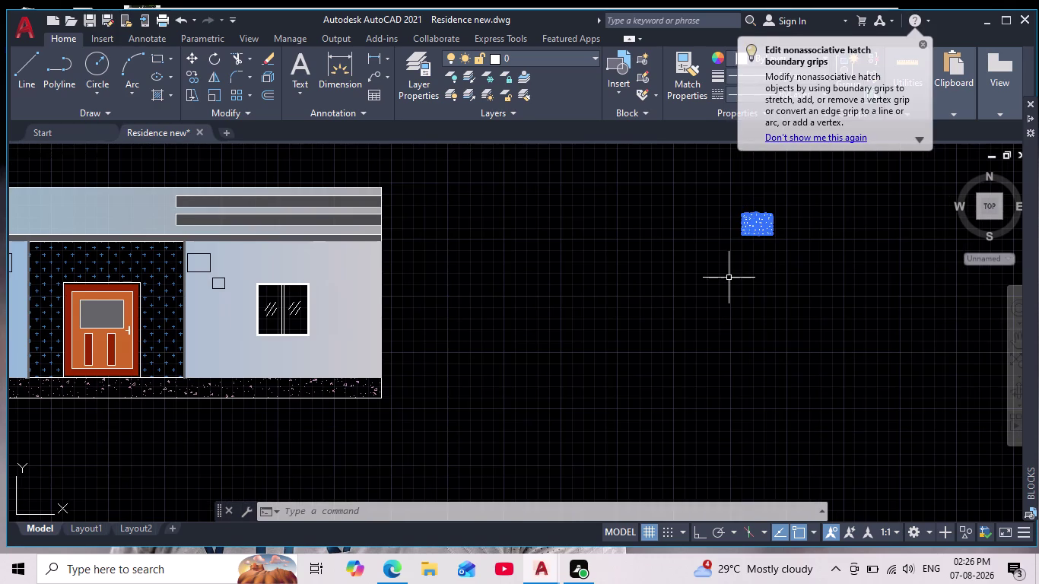
middle_drag(725, 285, 701, 320)
scroll(down, 3)
scroll(up, 3)
scroll(up, 3)
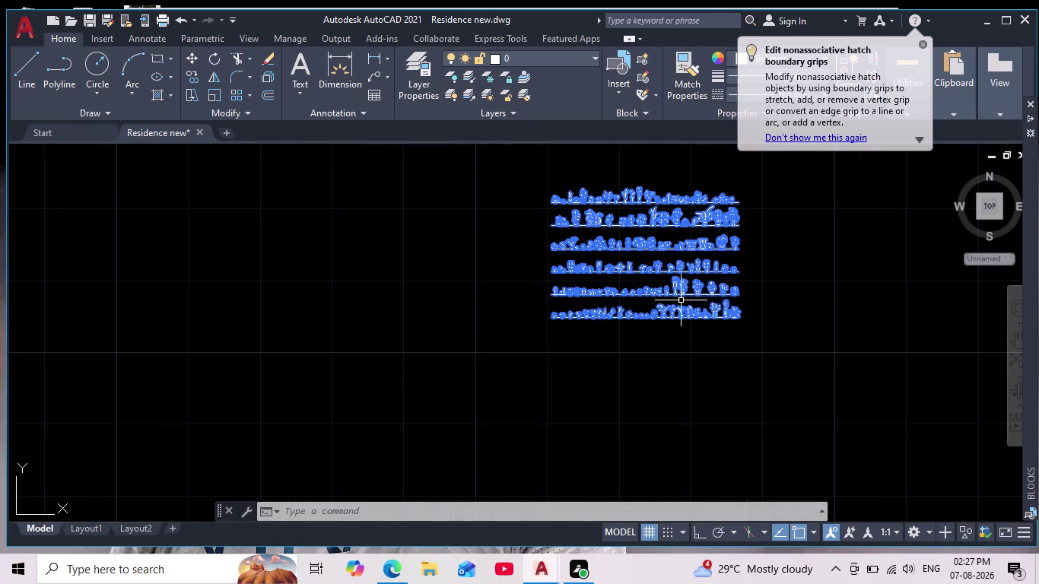
scroll(up, 3)
middle_drag(593, 283, 590, 366)
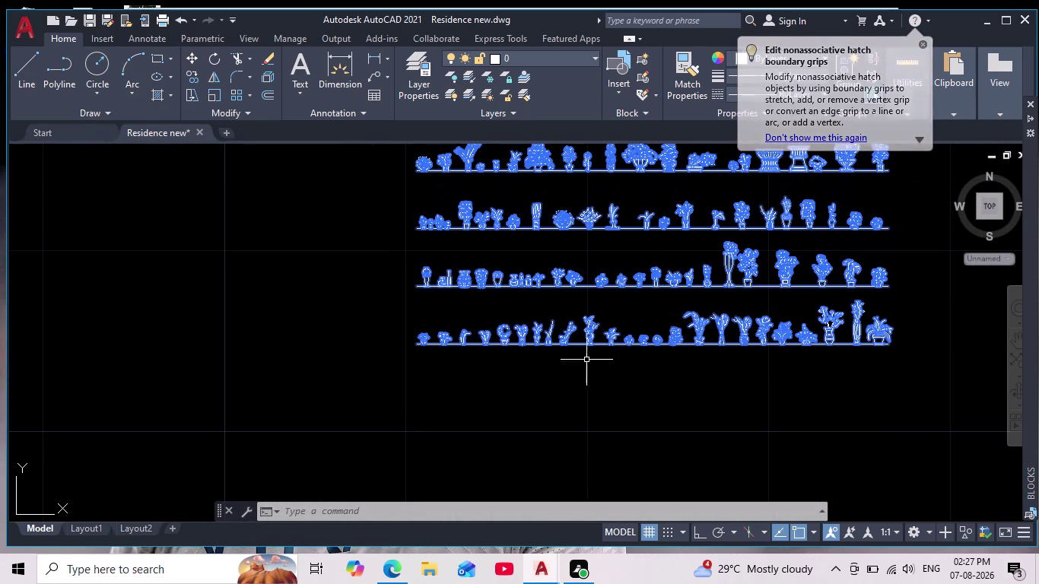
middle_drag(577, 337, 535, 393)
scroll(up, 3)
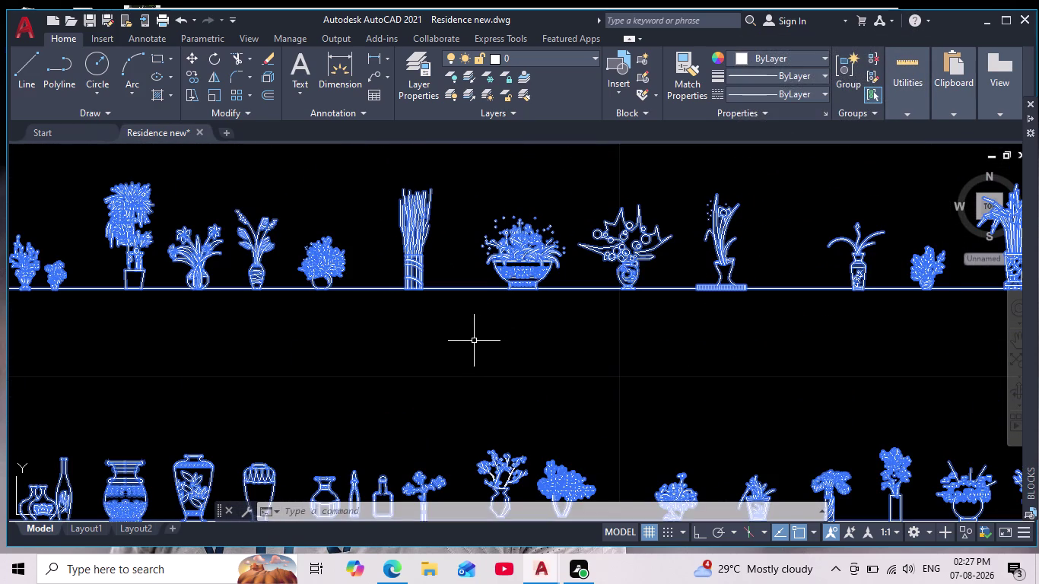
scroll(up, 3)
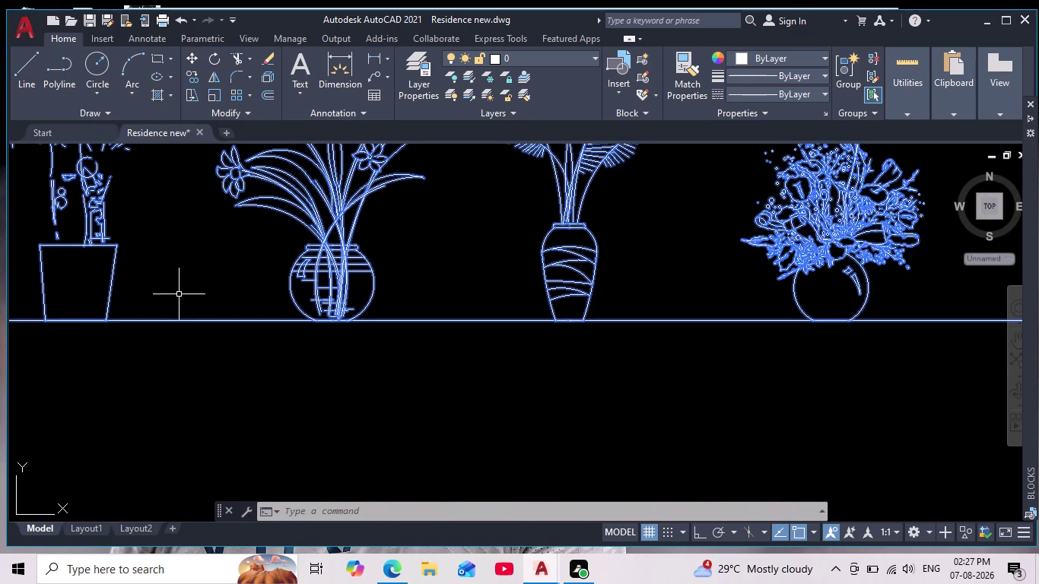
scroll(down, 3)
scroll(down, 3)
middle_drag(178, 299, 330, 289)
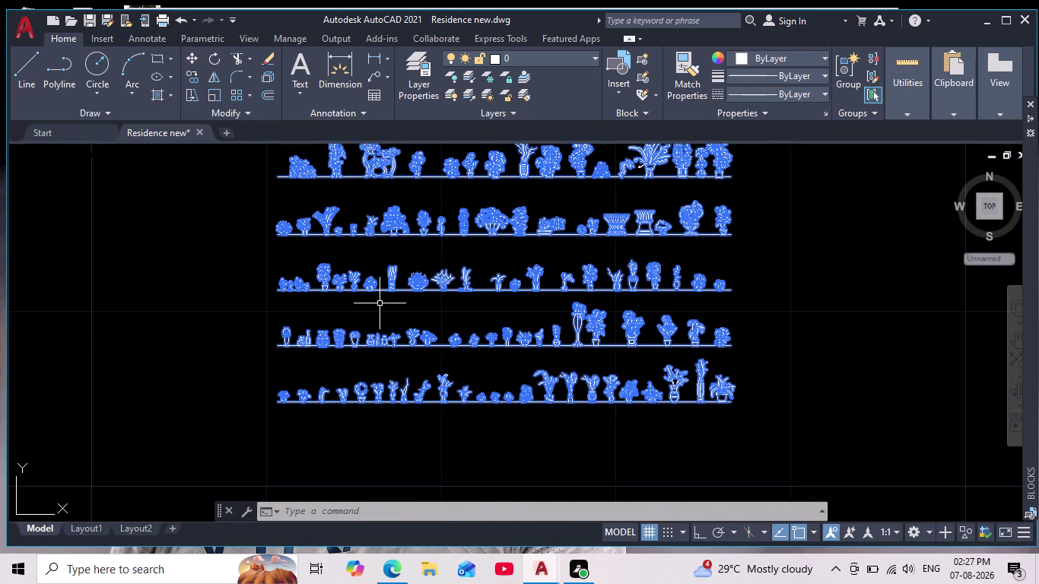
key(Escape)
key(Escape)
scroll(up, 3)
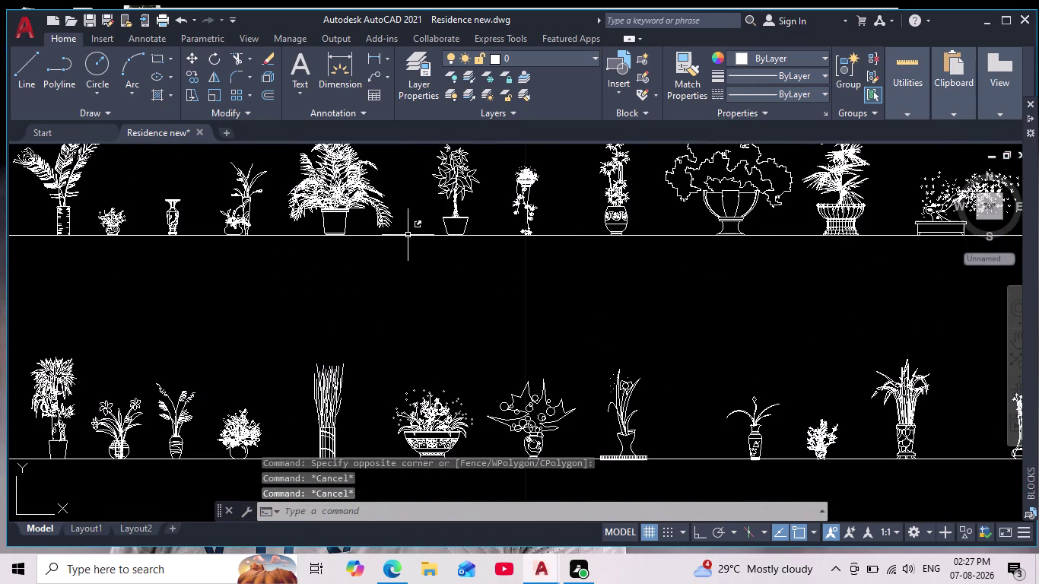
middle_drag(409, 254, 409, 314)
scroll(down, 3)
scroll(up, 3)
middle_drag(411, 243, 415, 303)
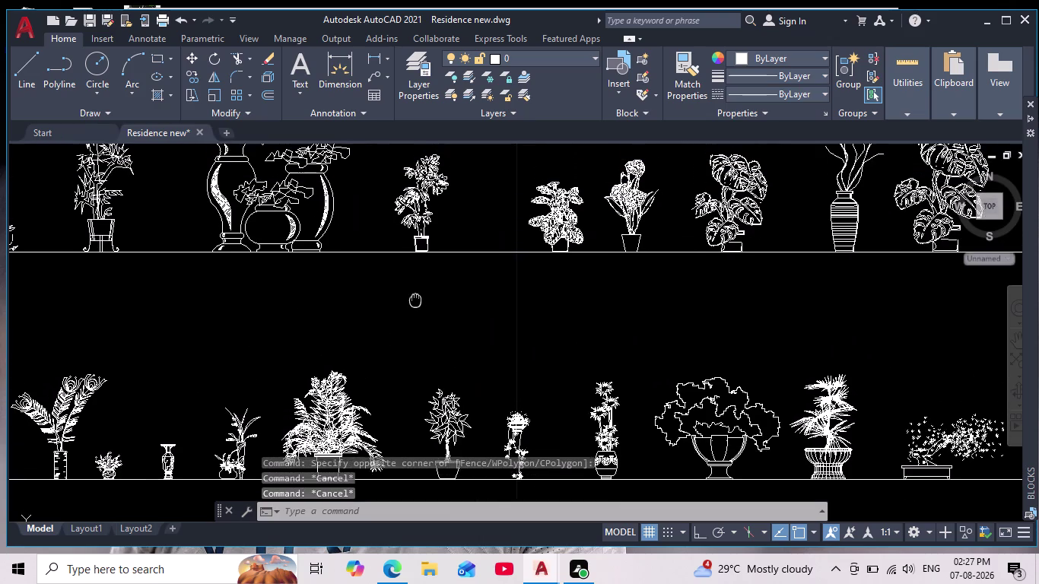
middle_drag(416, 303, 388, 281)
scroll(down, 3)
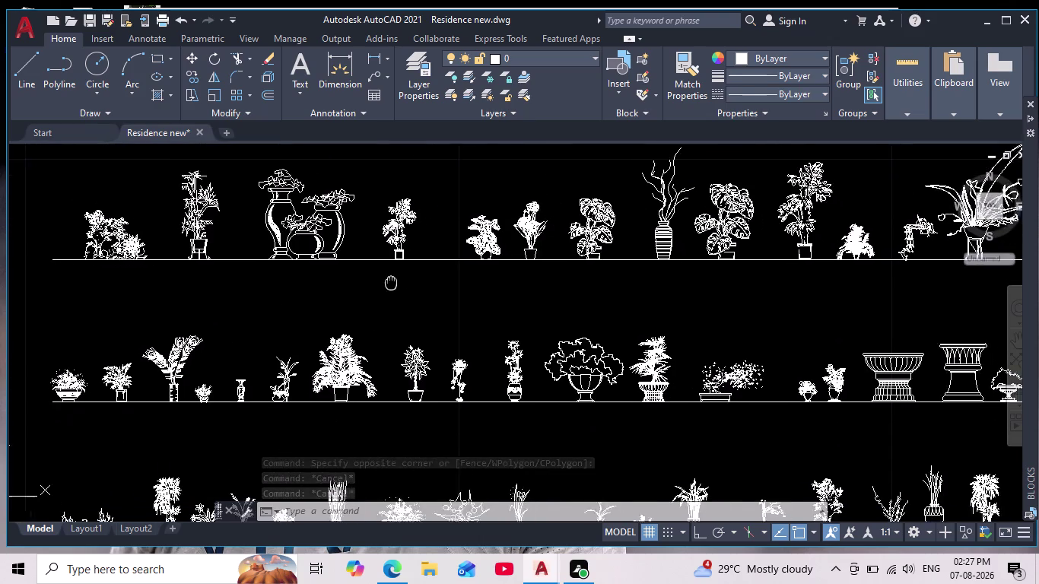
middle_drag(389, 280, 265, 287)
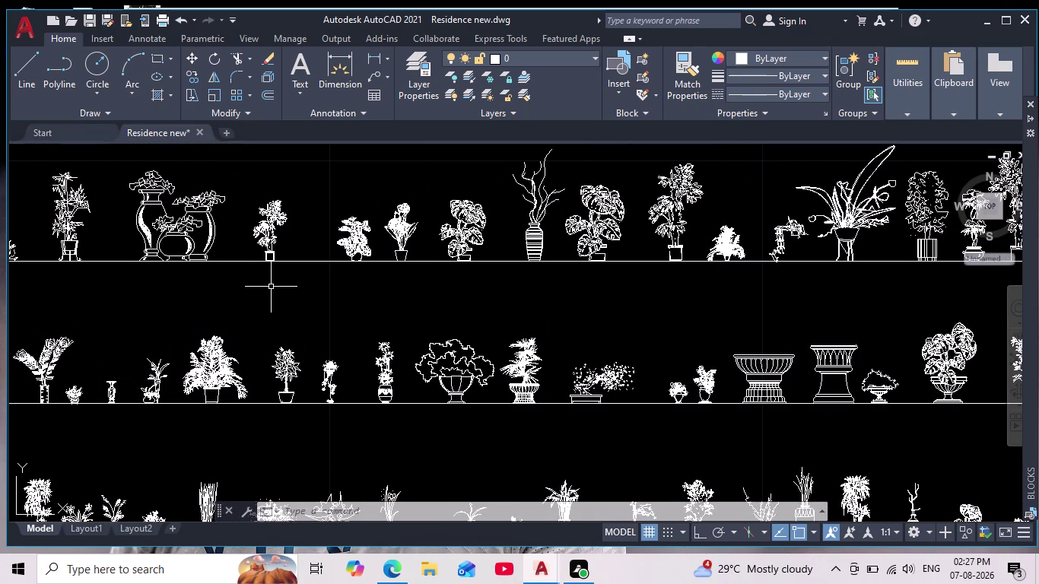
scroll(up, 3)
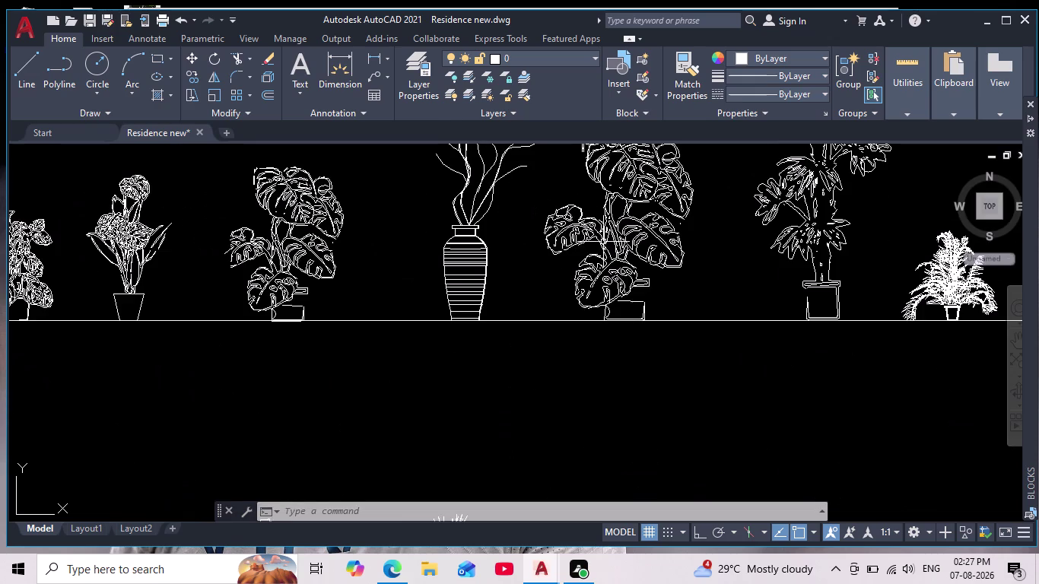
scroll(down, 3)
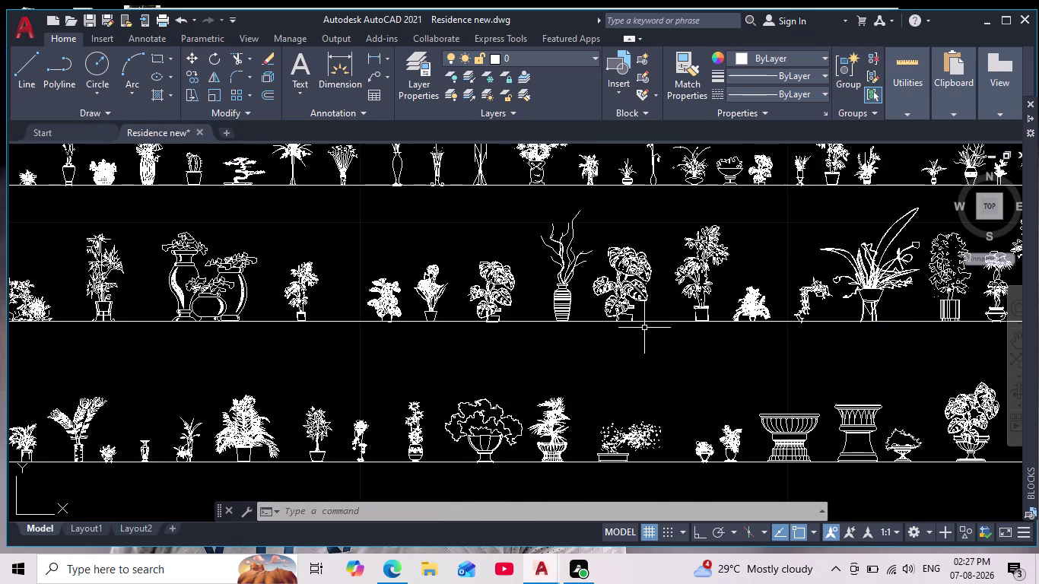
middle_drag(644, 328, 489, 291)
scroll(down, 3)
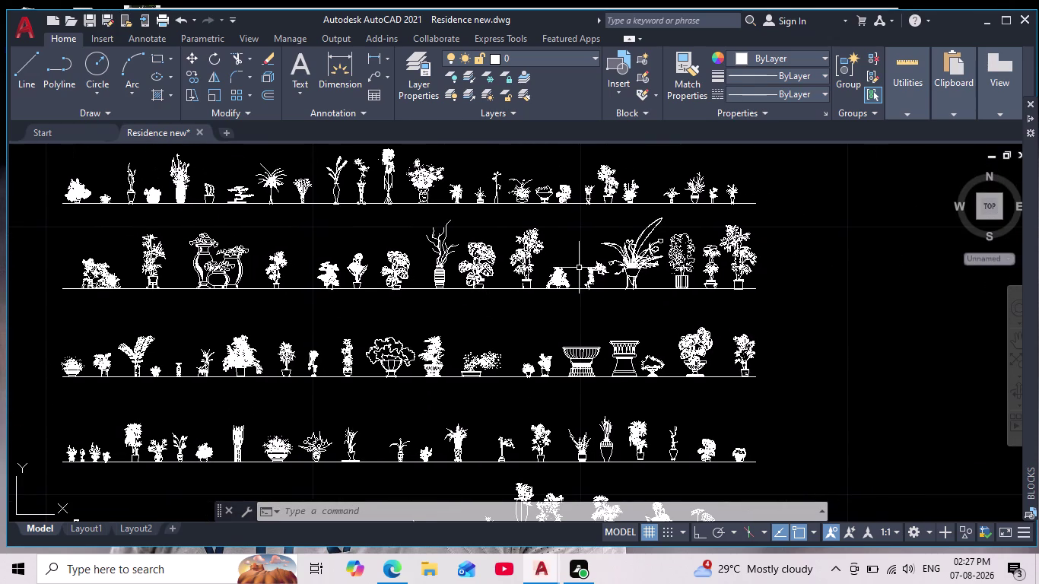
scroll(up, 3)
scroll(up, 3)
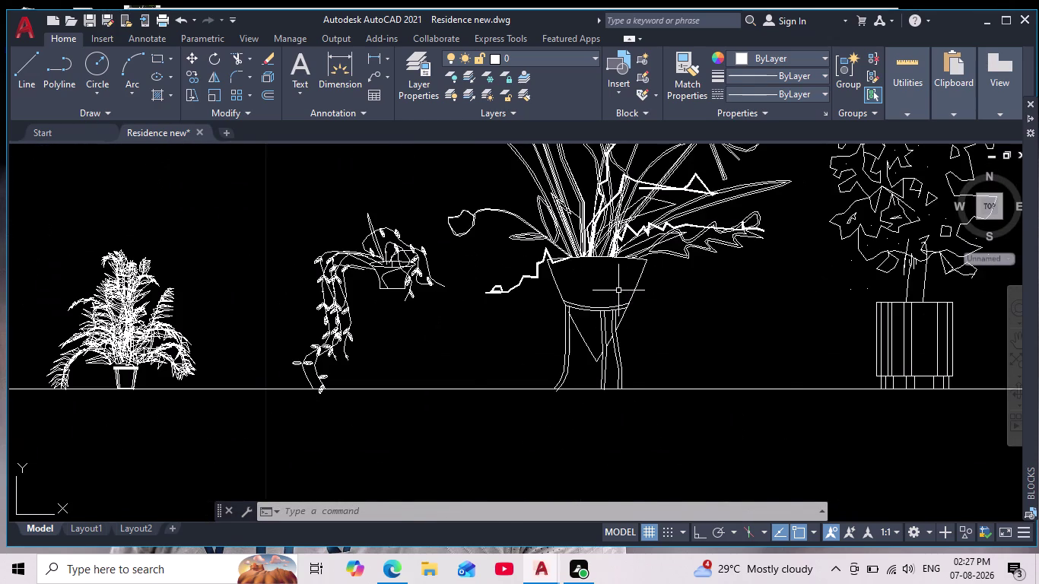
scroll(down, 3)
middle_drag(456, 346, 544, 324)
scroll(down, 3)
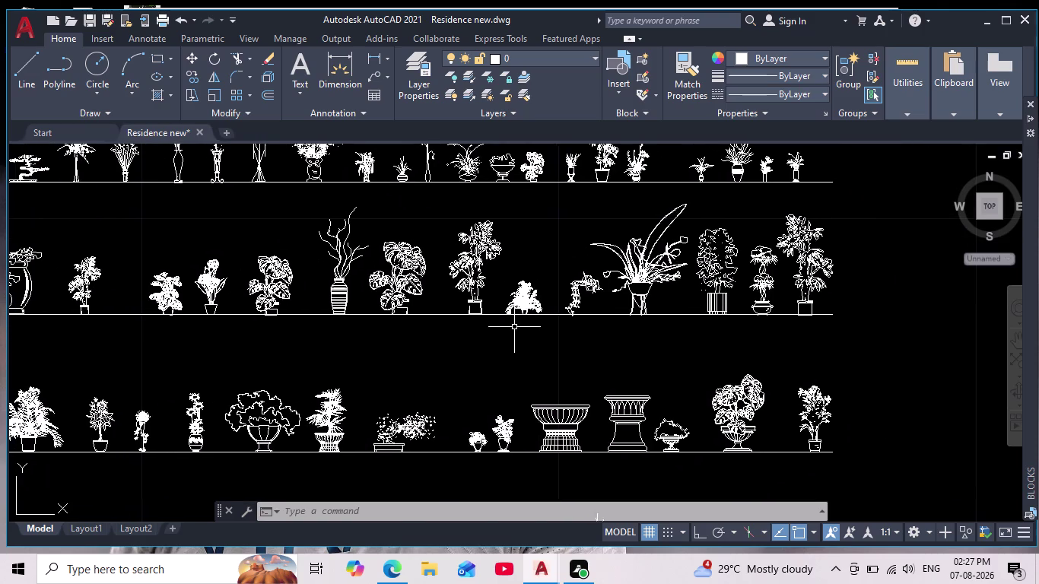
scroll(up, 3)
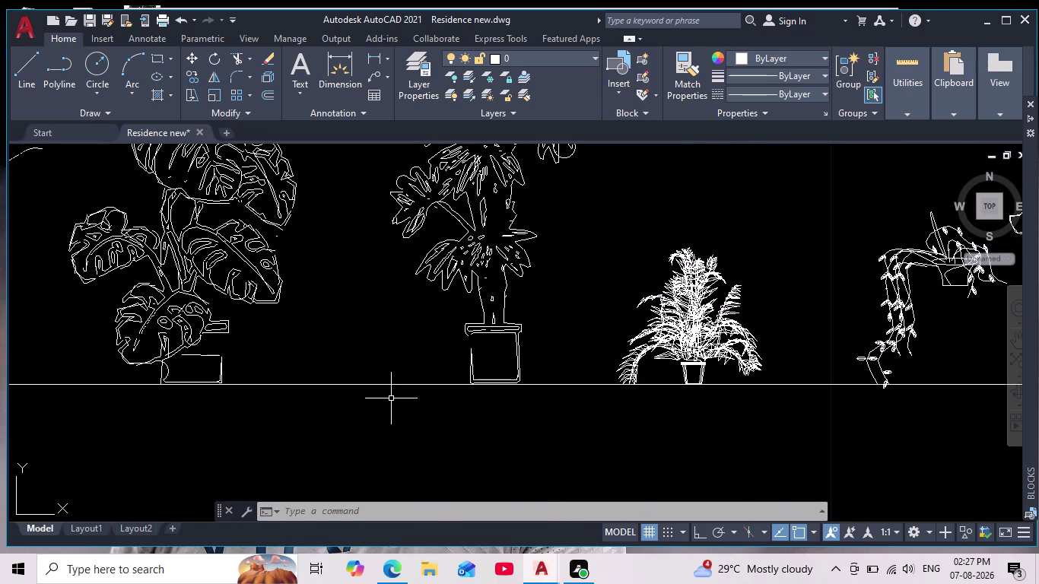
scroll(down, 3)
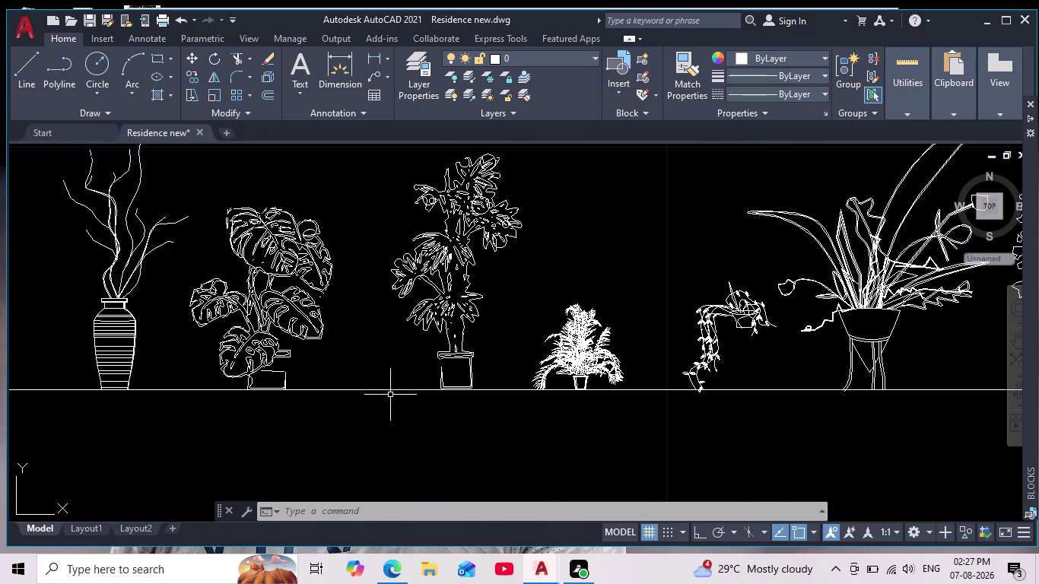
scroll(down, 3)
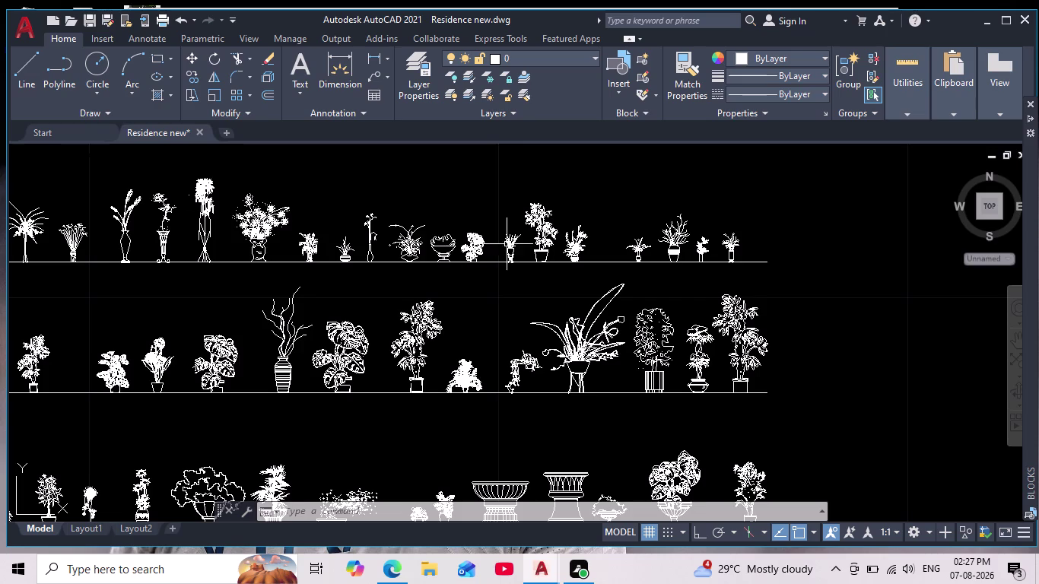
scroll(up, 3)
scroll(down, 3)
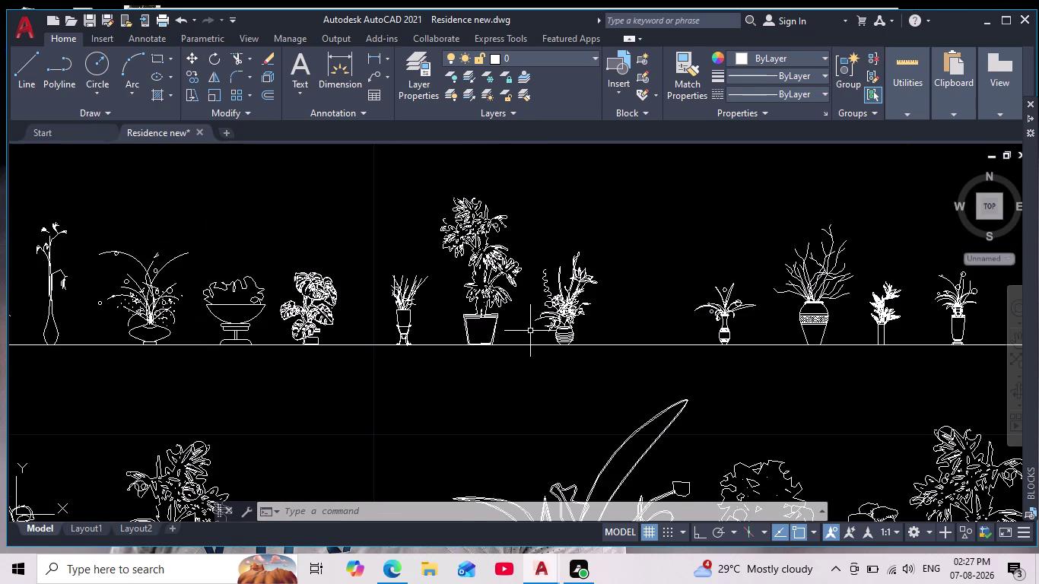
middle_drag(530, 331, 571, 227)
scroll(down, 3)
scroll(down, 3)
scroll(up, 3)
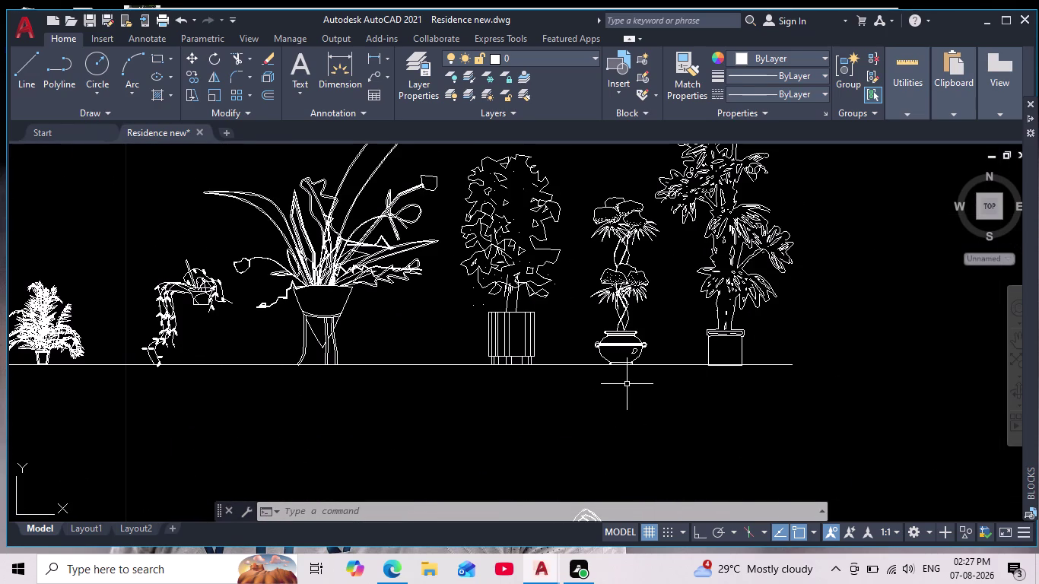
scroll(down, 3)
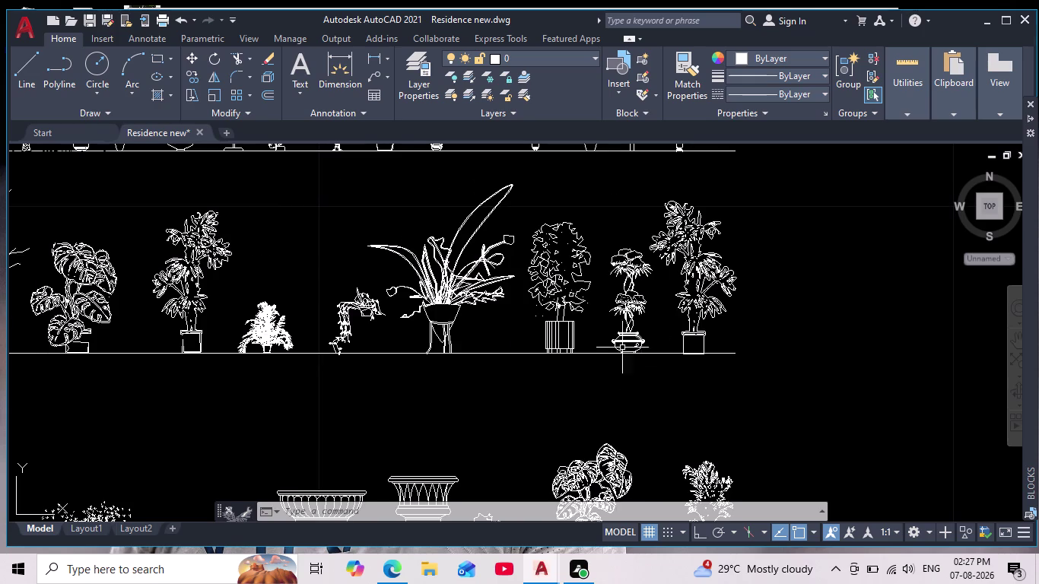
scroll(down, 3)
middle_drag(534, 374, 602, 364)
scroll(up, 3)
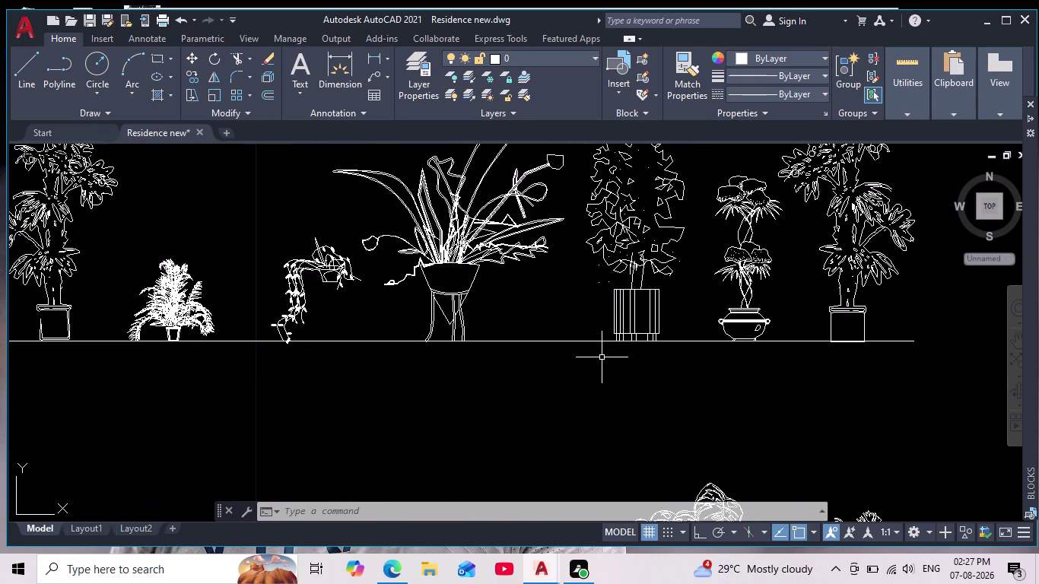
scroll(down, 3)
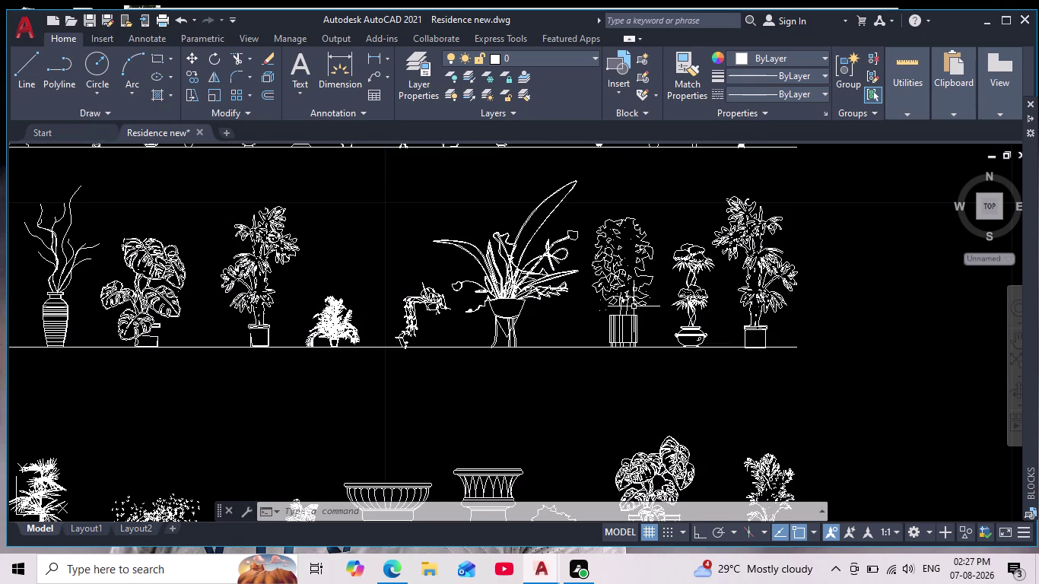
click(653, 184)
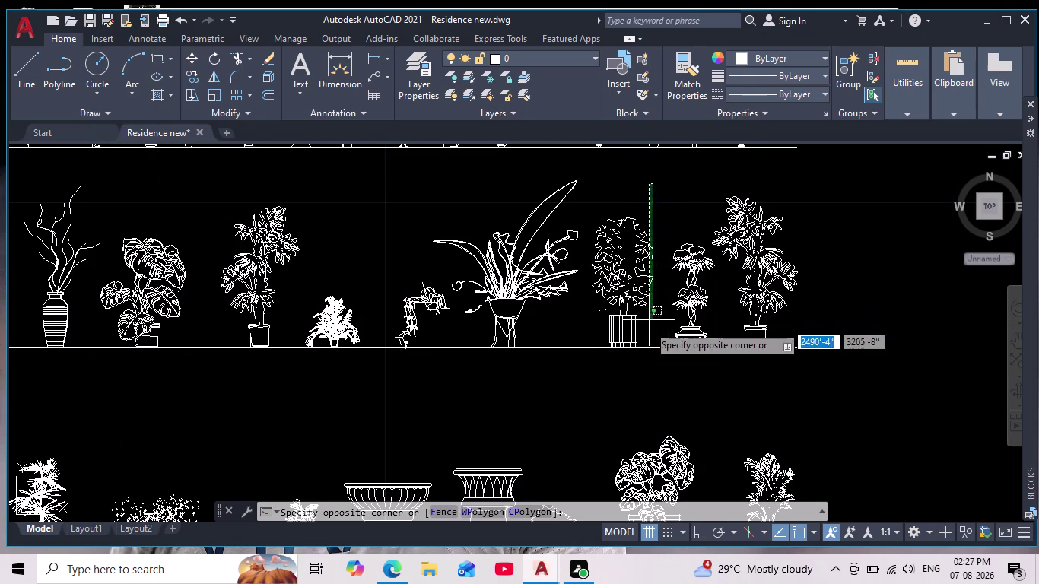
Window-select the bushy plant with its striped planter, group it, and start COPY.
click(586, 371)
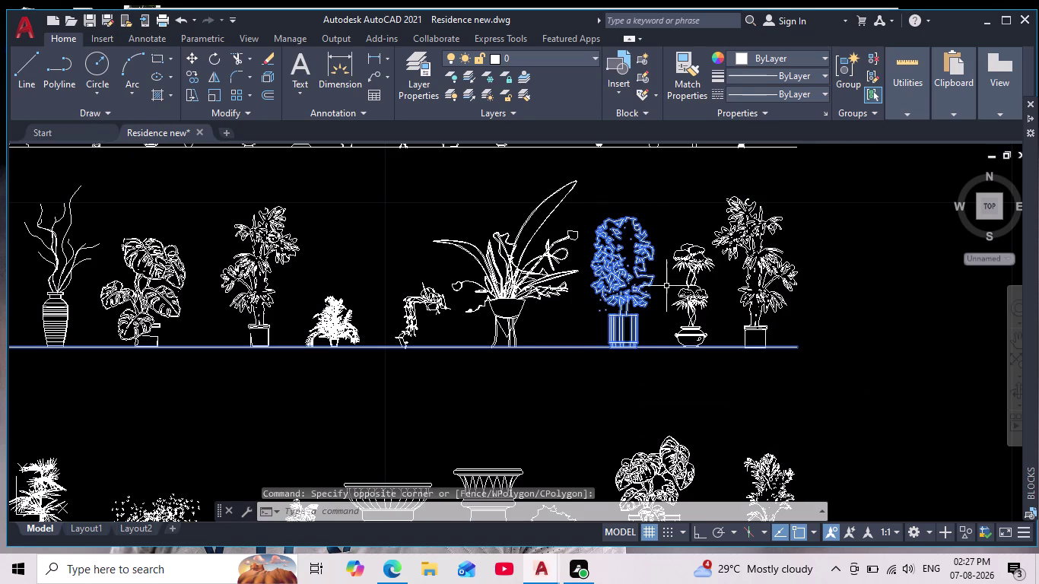
click(658, 210)
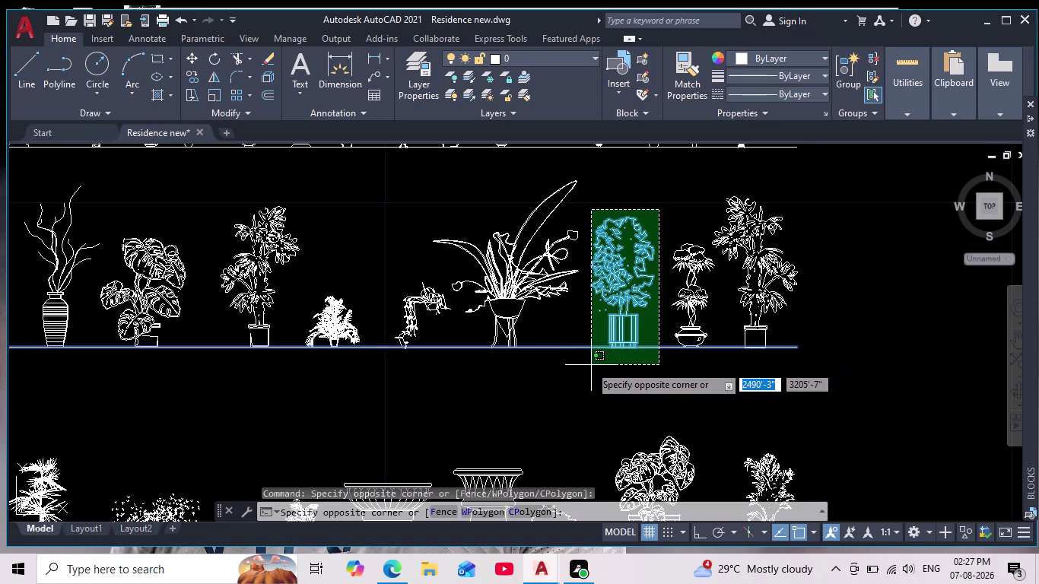
click(587, 364)
click(845, 73)
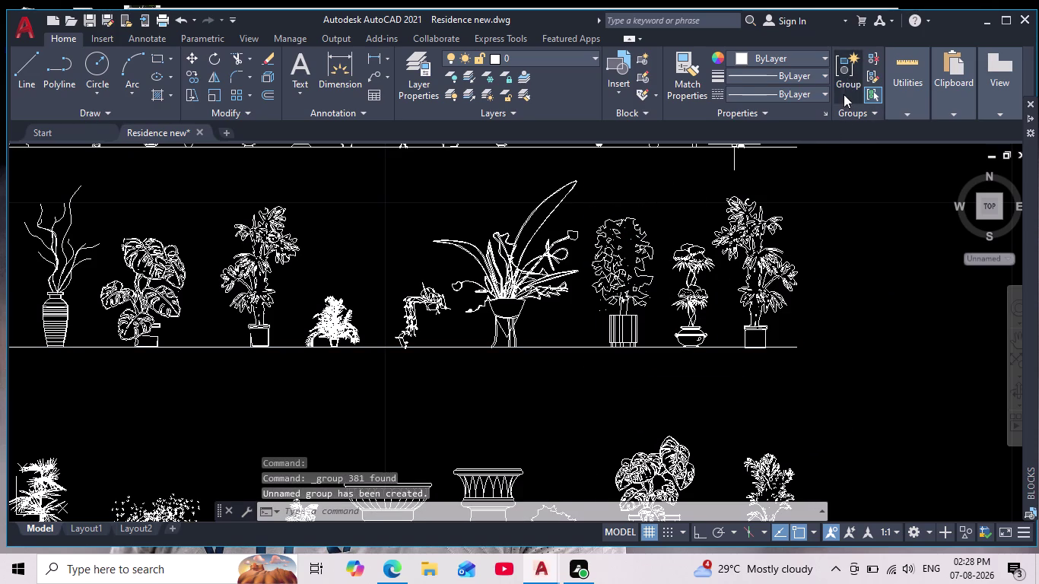
click(620, 329)
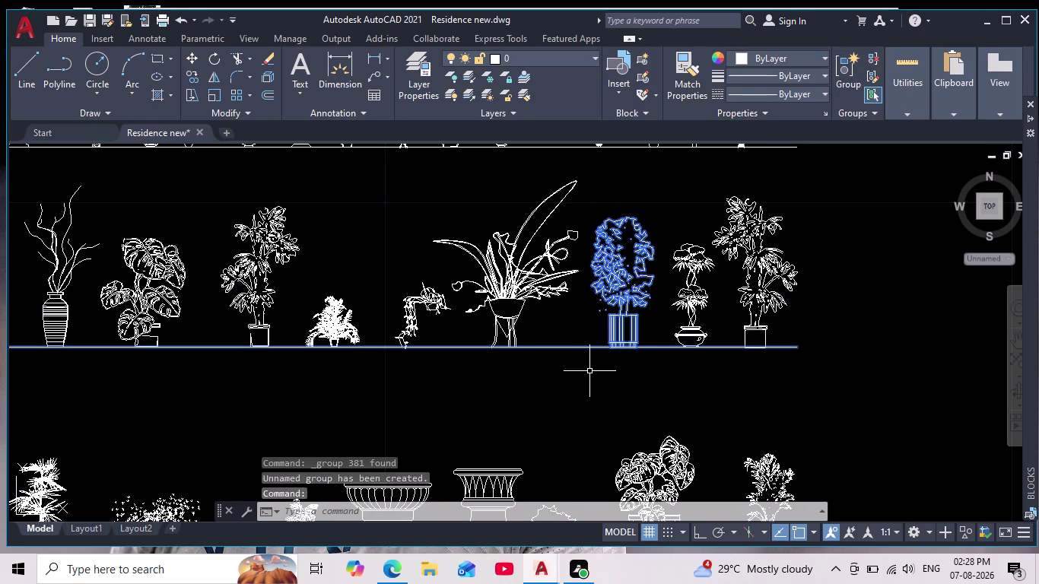
click(191, 77)
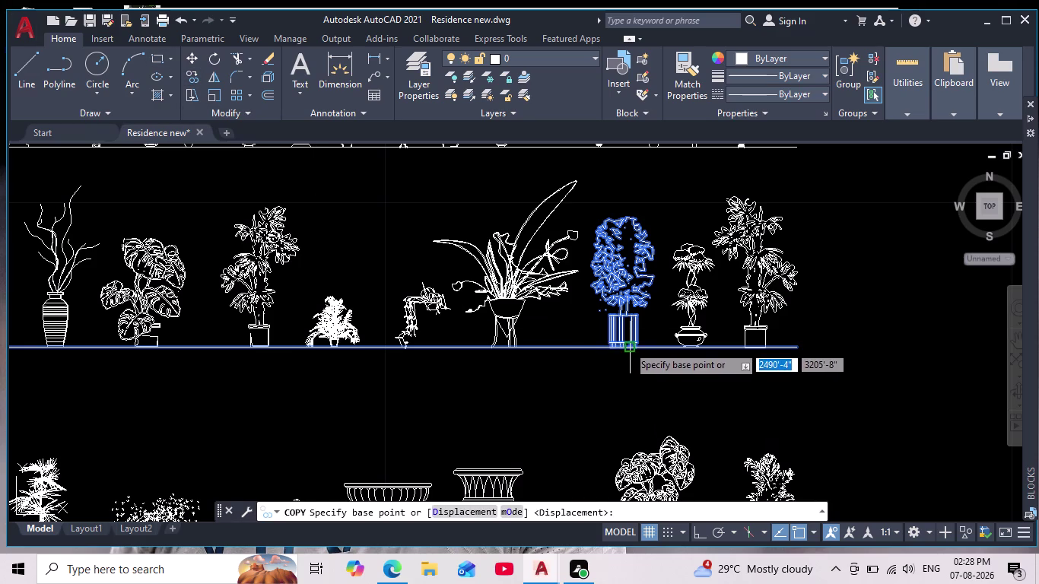
Pick the planter base as copy point and pan to the elevation's ground line.
click(627, 345)
scroll(down, 3)
middle_drag(539, 359, 580, 344)
middle_drag(470, 406, 665, 235)
scroll(down, 3)
scroll(down, 3)
middle_drag(472, 343, 516, 325)
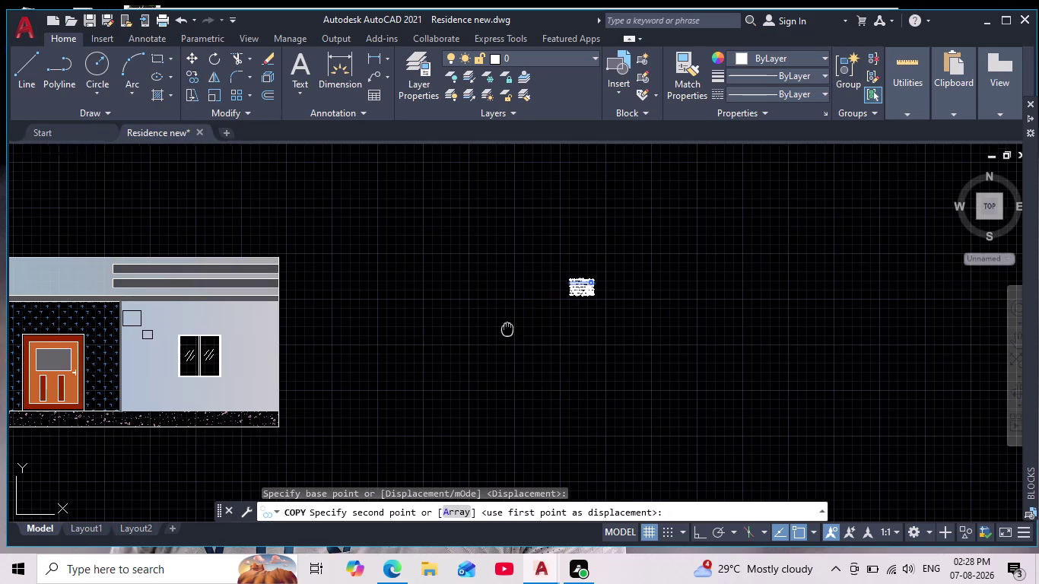
middle_drag(516, 325, 680, 245)
scroll(up, 3)
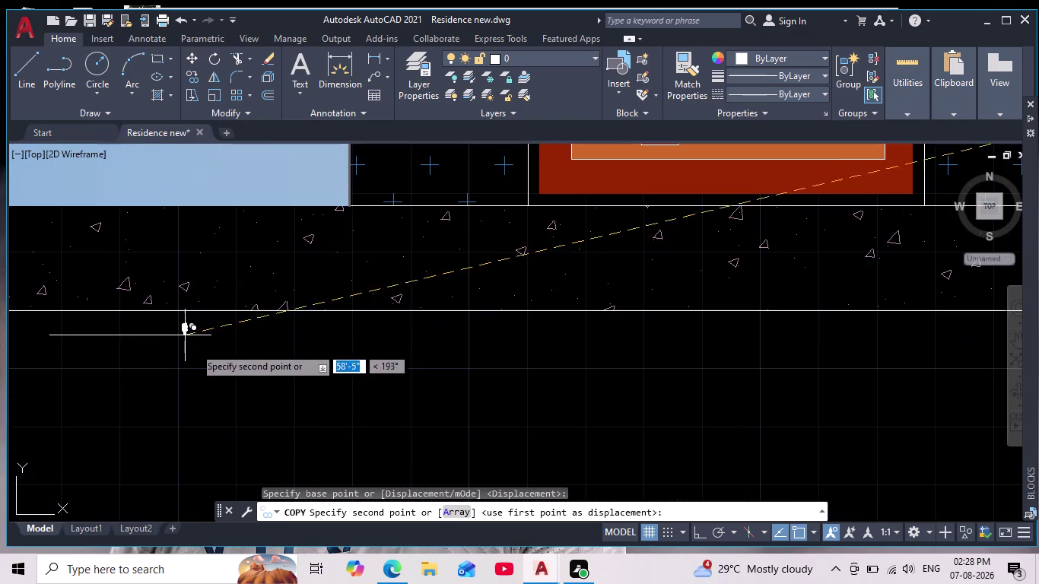
middle_drag(214, 376, 279, 463)
scroll(up, 3)
scroll(down, 3)
scroll(up, 3)
scroll(down, 3)
scroll(down, 3)
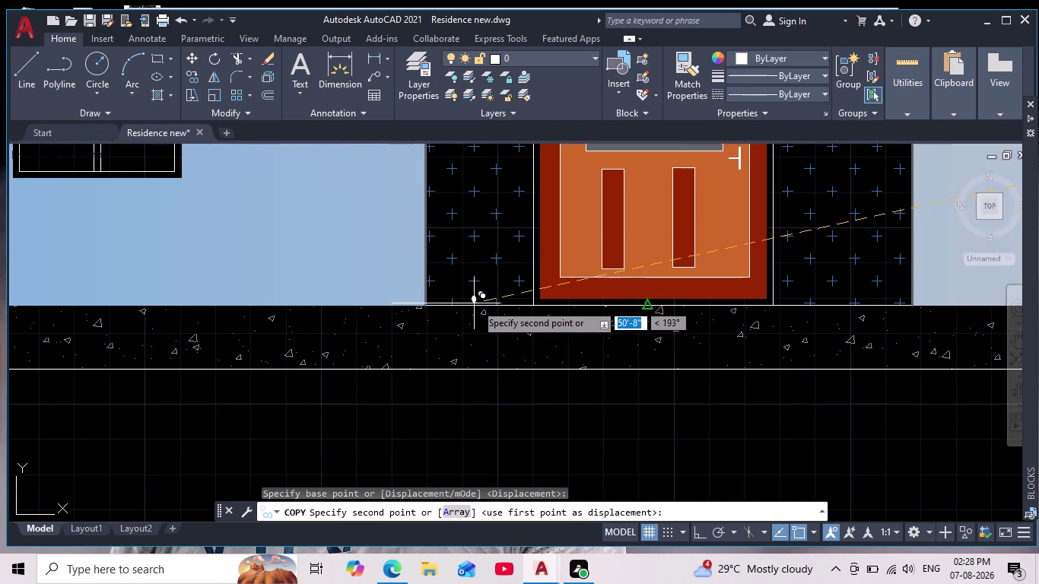
scroll(up, 3)
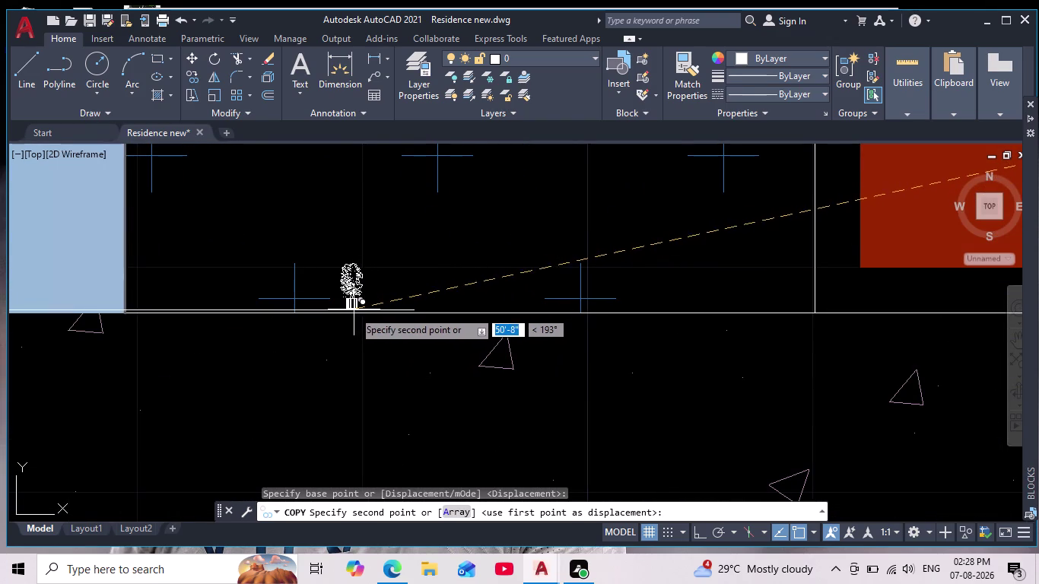
scroll(up, 3)
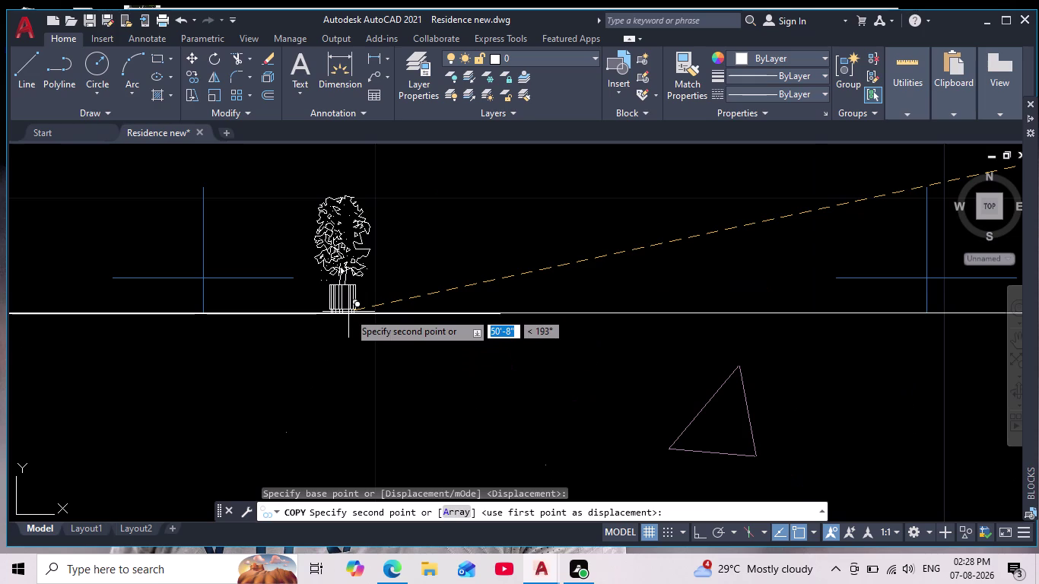
Place two copies of the plant on the ground line.
click(348, 312)
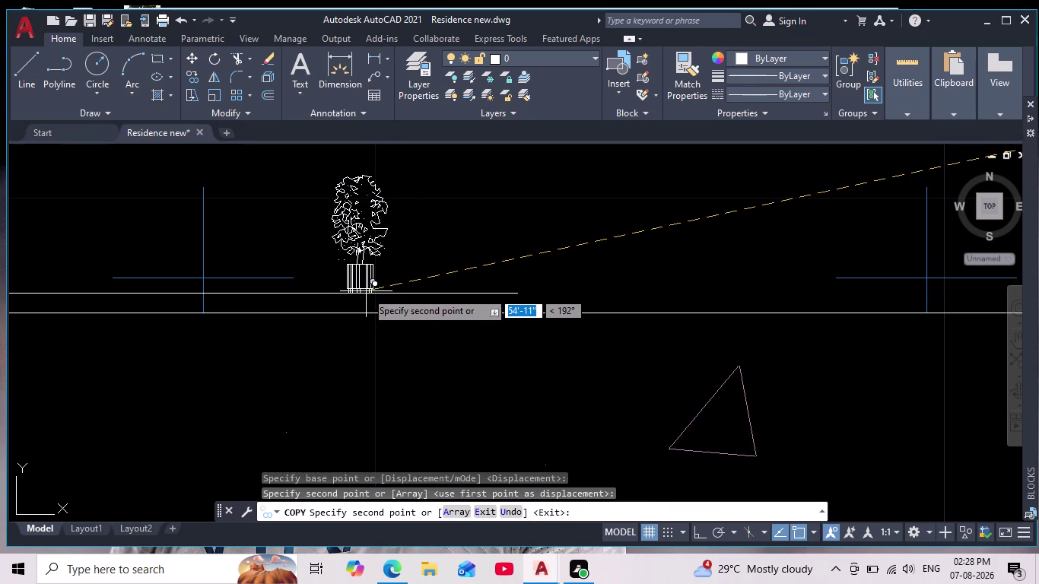
click(354, 311)
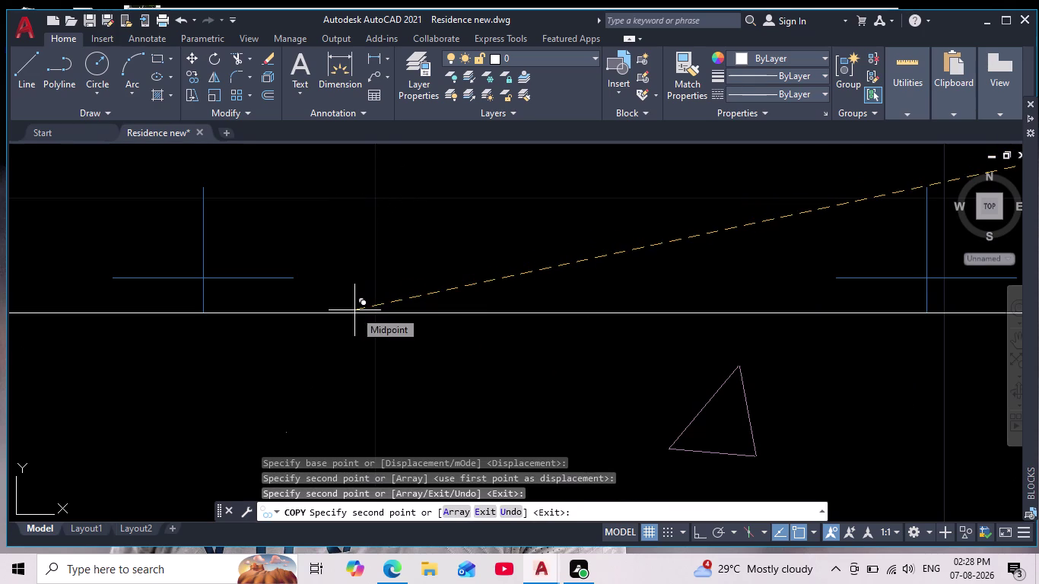
scroll(down, 3)
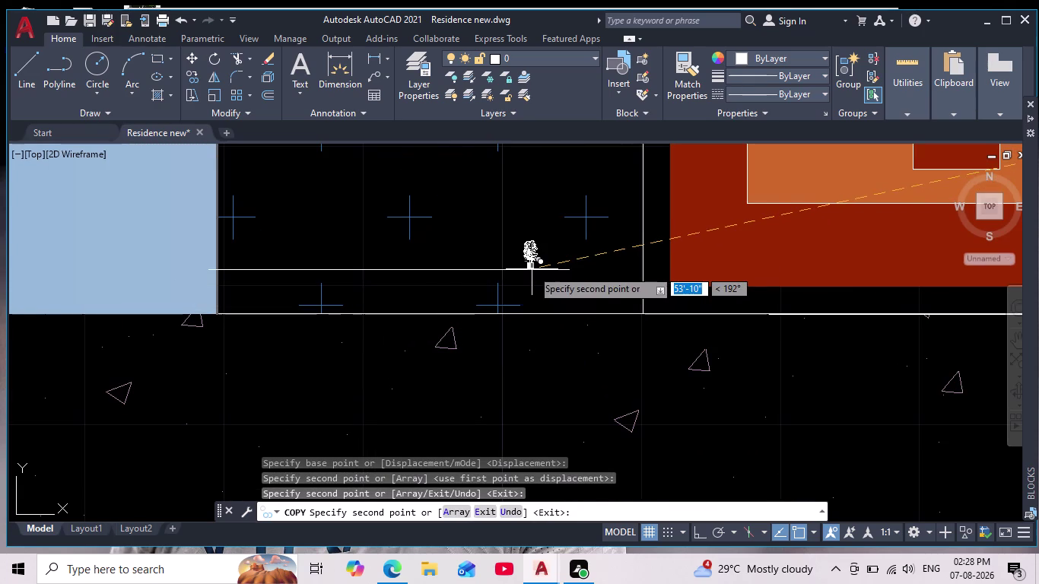
scroll(down, 3)
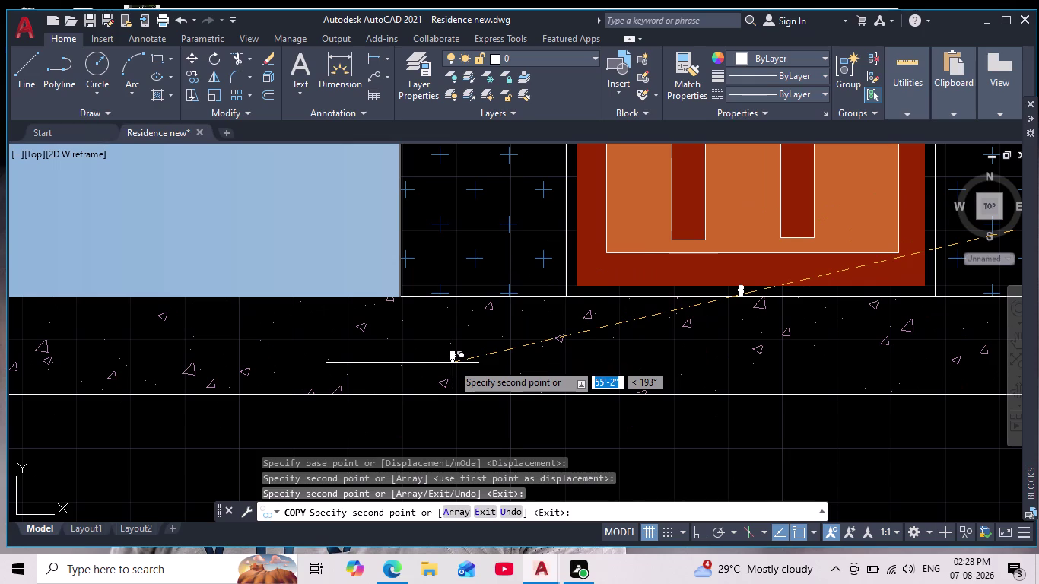
Undo the plant copies and the group, cancelling the COPY command.
key(ctrl+z)
key(ctrl+z)
key(ctrl+z)
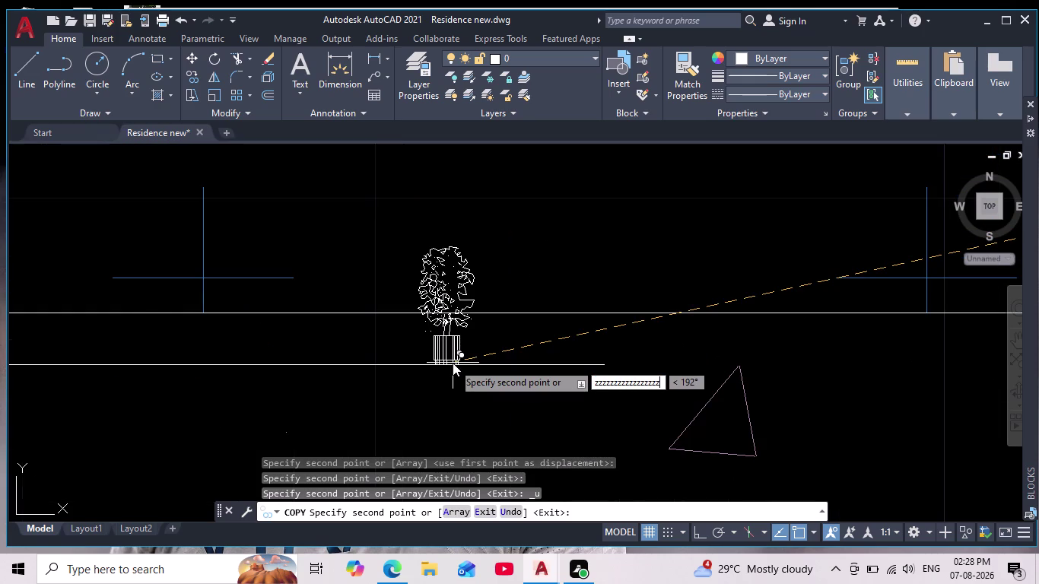
key(ctrl+z)
key(ctrl+z)
key(Escape)
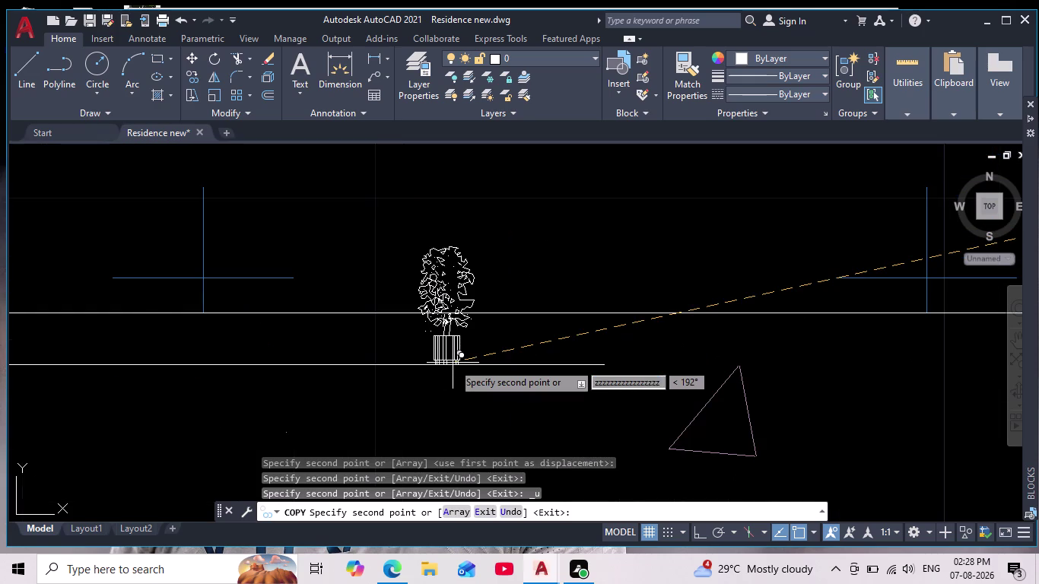
key(Escape)
key(ctrl+z)
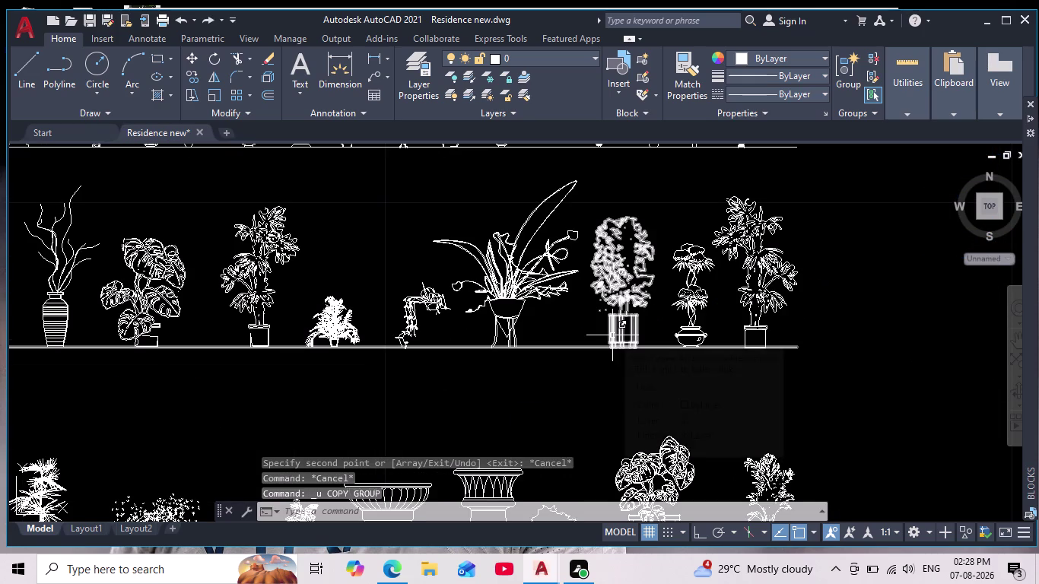
Deselect the tree and undo its earlier grouping.
click(612, 317)
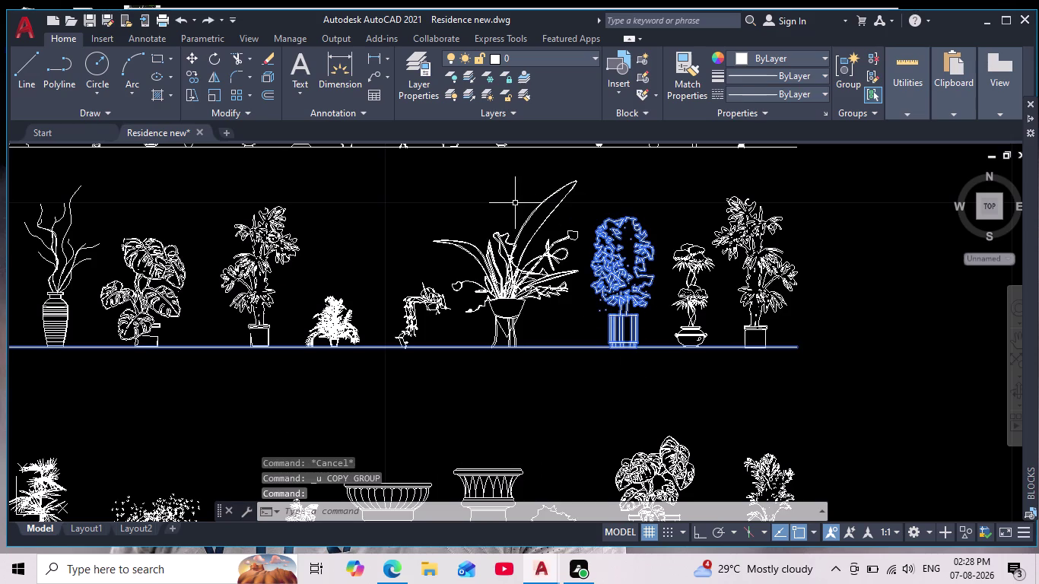
key(Escape)
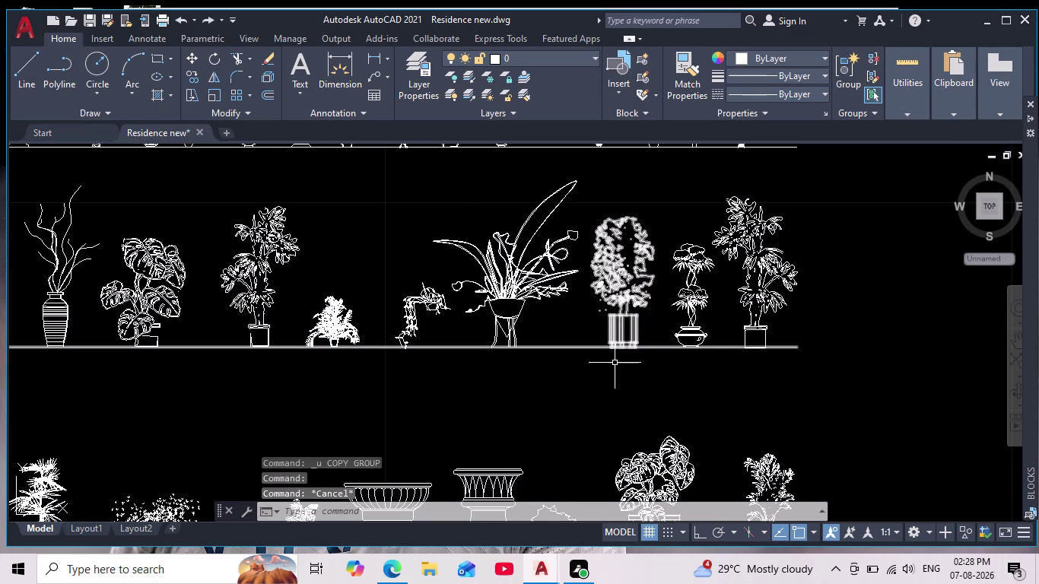
scroll(up, 3)
scroll(down, 3)
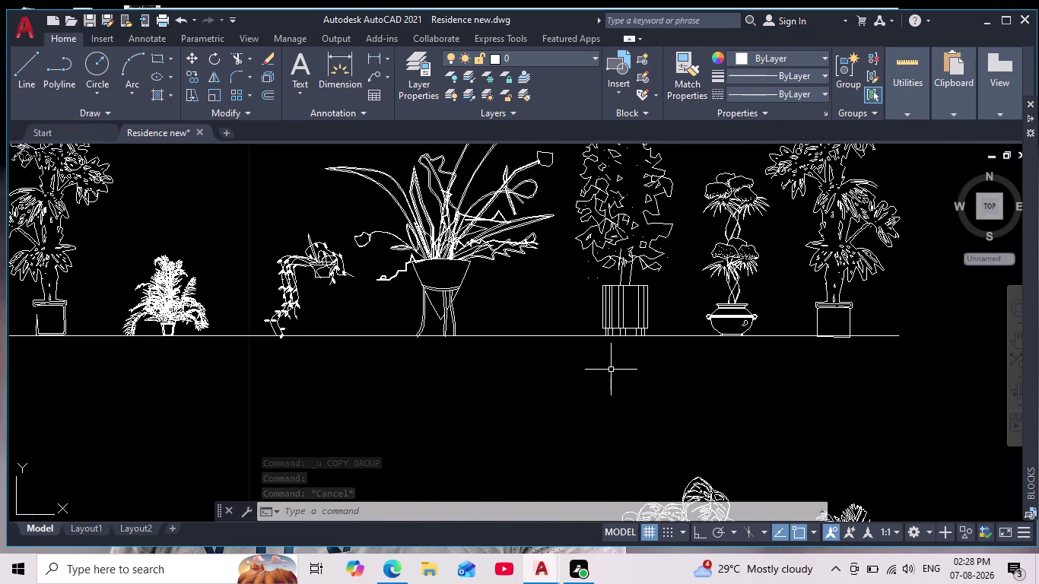
key(ctrl+z)
key(ctrl+z)
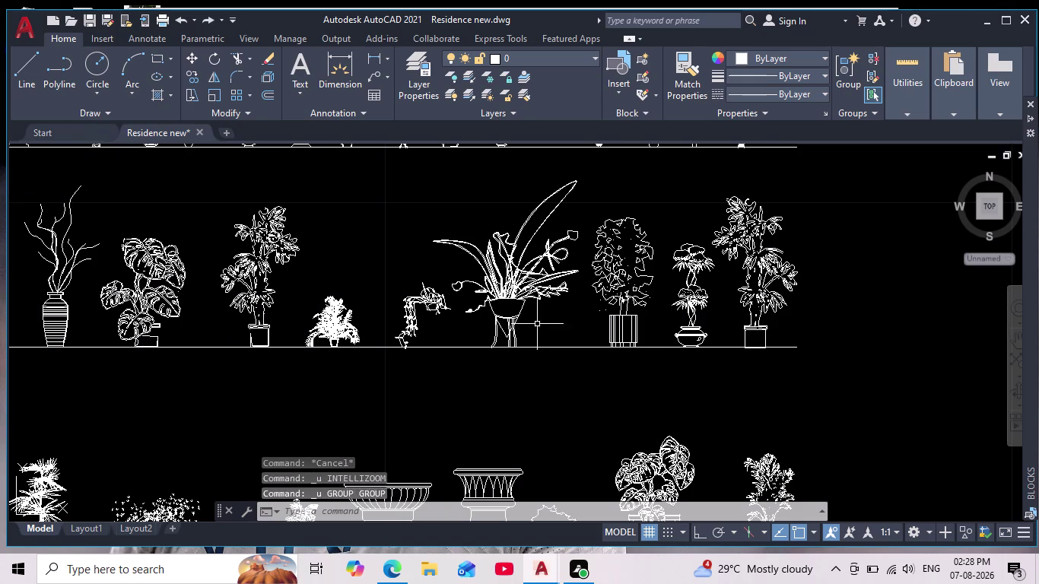
key(Escape)
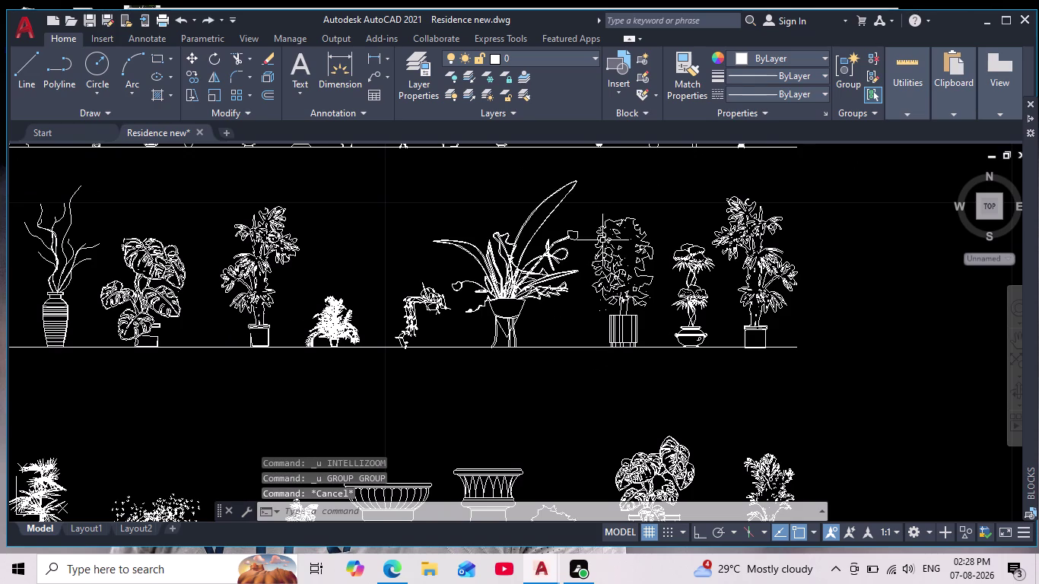
Window-select the tall potted tree, make it an unnamed group, and start COPY.
click(588, 191)
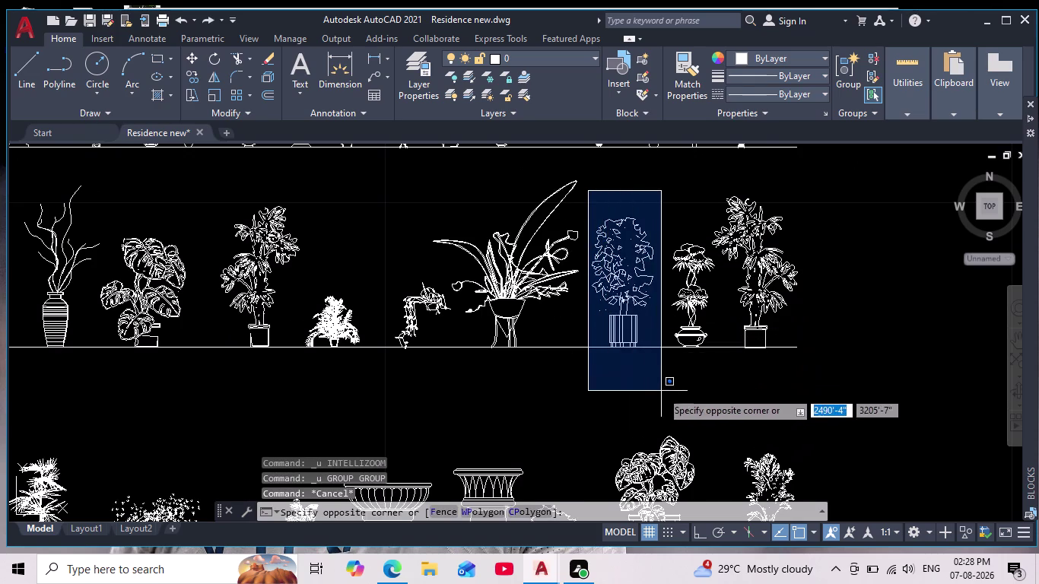
click(664, 375)
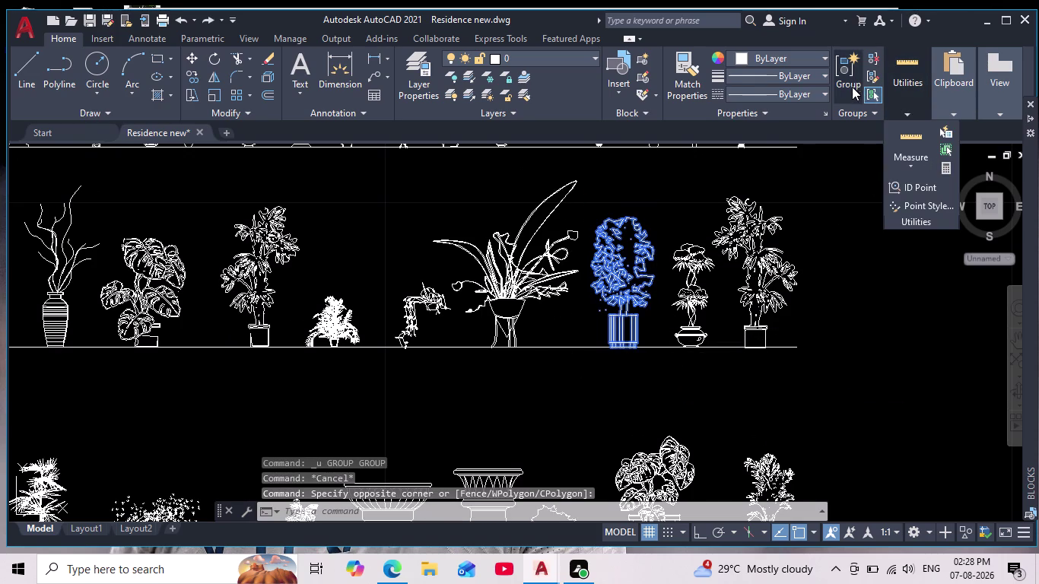
click(848, 84)
click(623, 314)
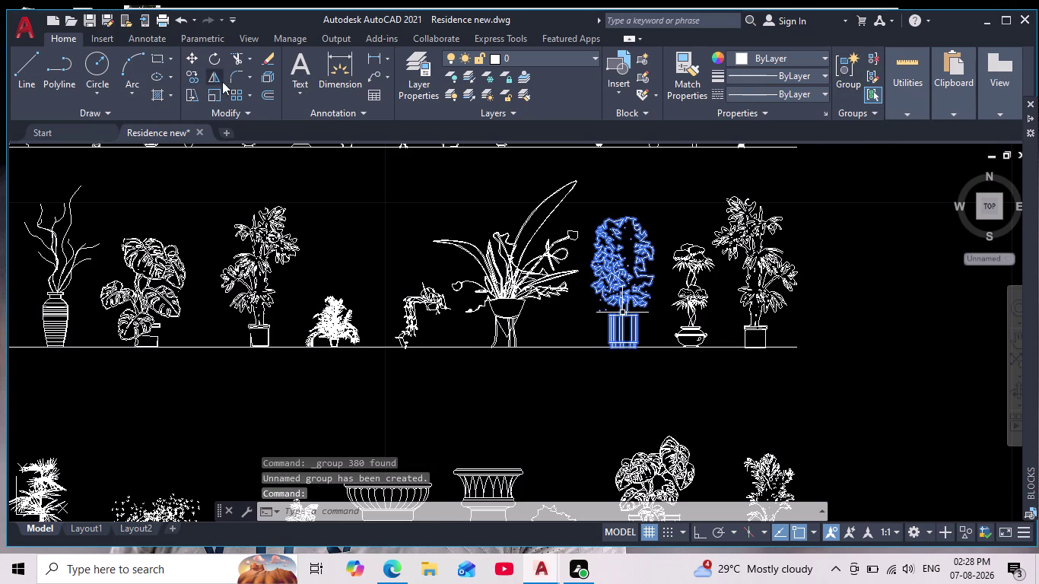
click(192, 73)
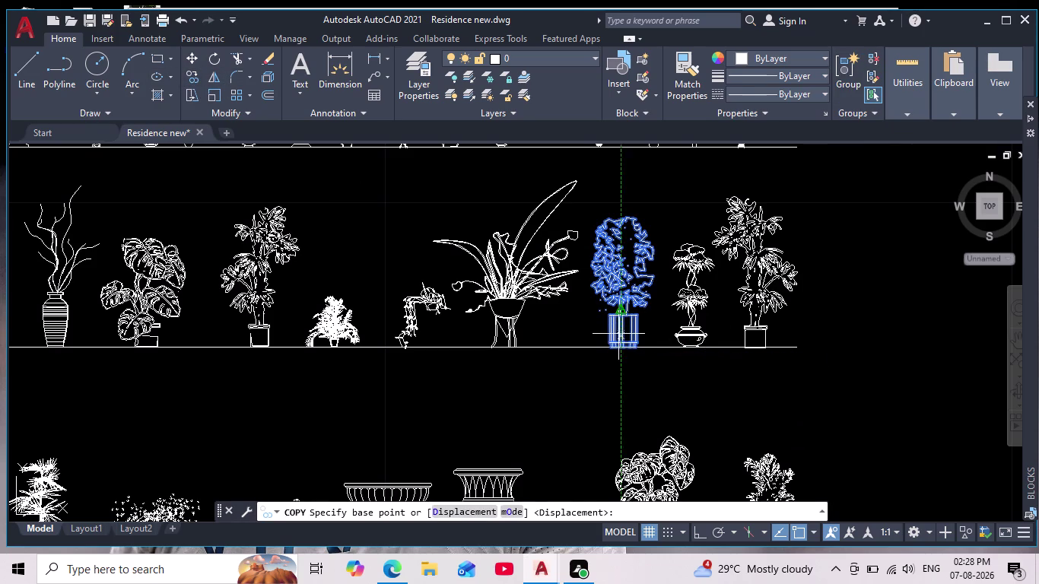
Copy the potted tree from its pot base onto the ground line left of the door.
click(622, 335)
scroll(down, 3)
middle_drag(351, 305, 597, 184)
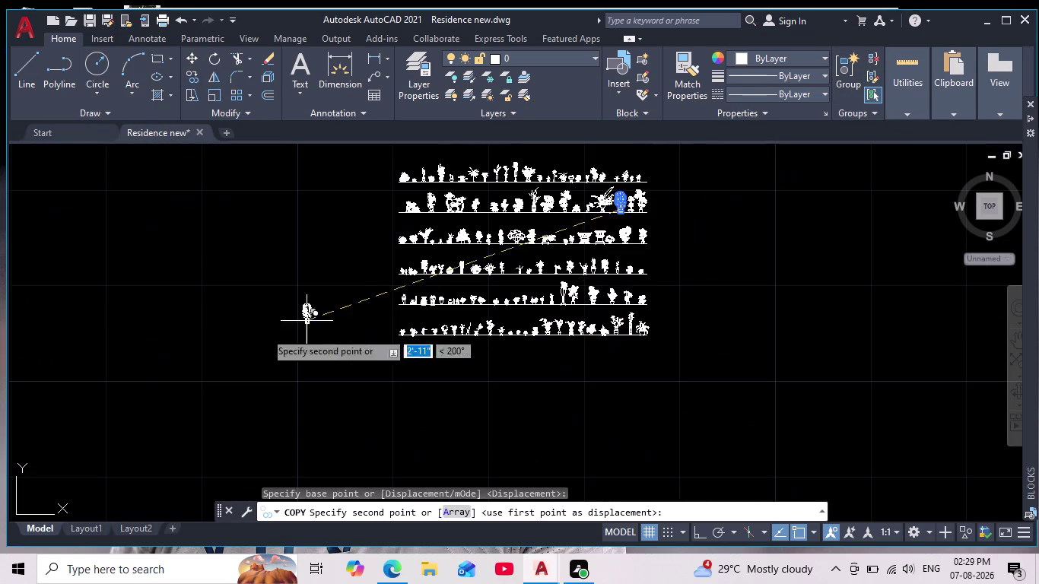
middle_drag(205, 369, 525, 309)
scroll(up, 3)
scroll(down, 3)
middle_drag(269, 367, 601, 281)
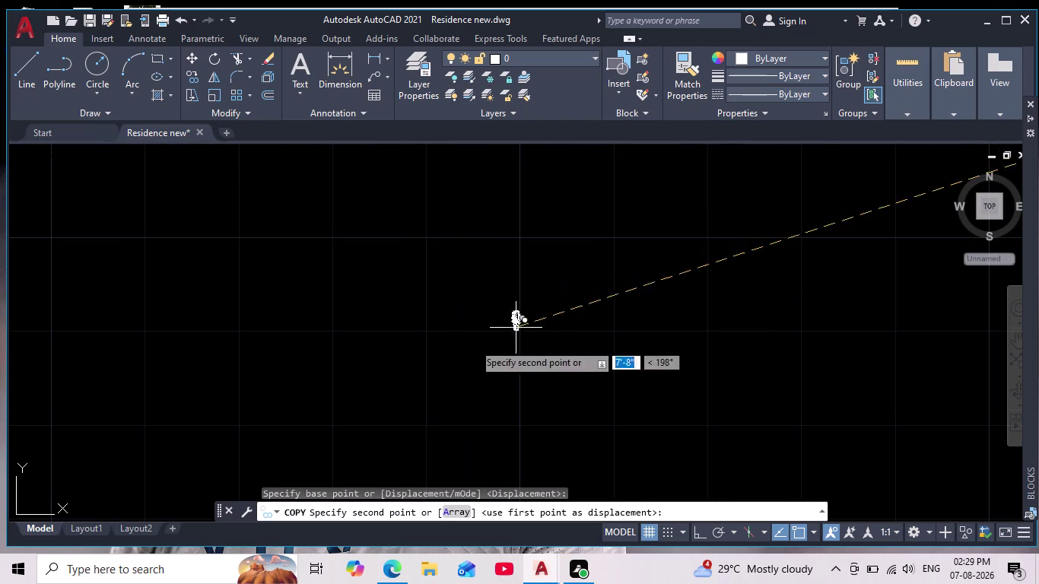
scroll(up, 3)
middle_drag(473, 365, 573, 299)
scroll(down, 3)
scroll(down, 3)
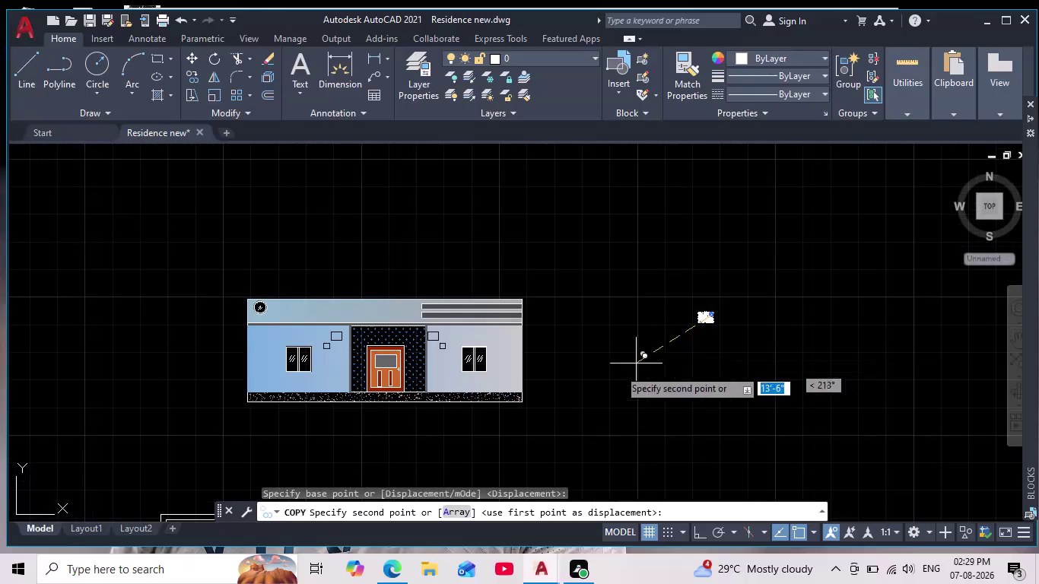
scroll(up, 3)
scroll(up, 3)
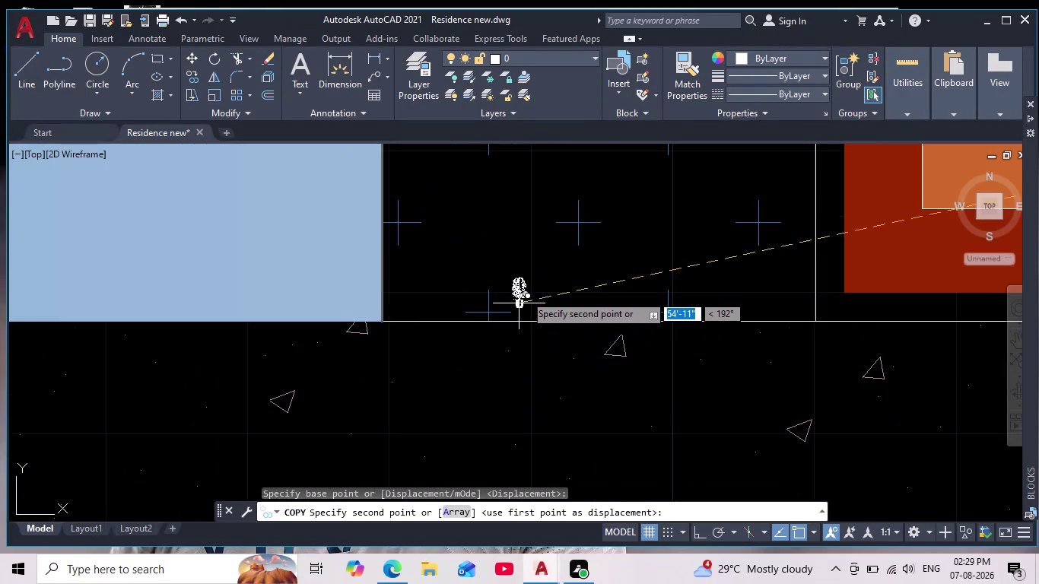
scroll(up, 3)
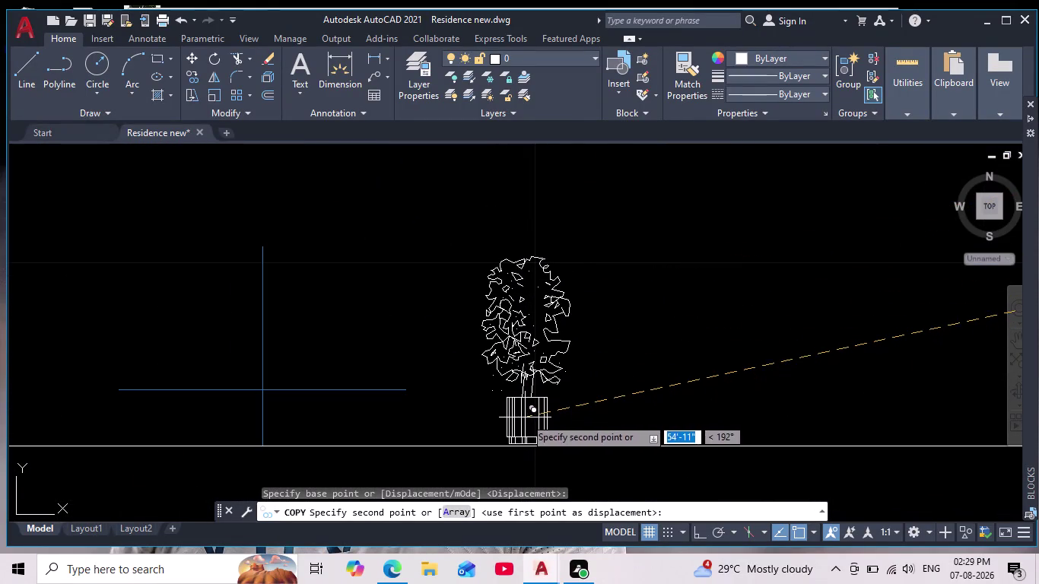
click(525, 417)
scroll(down, 3)
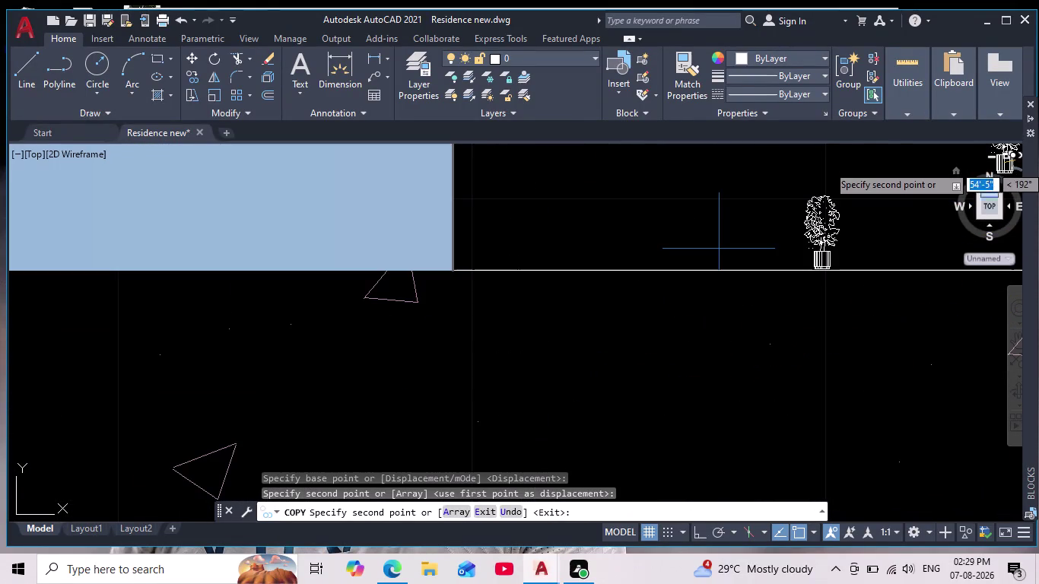
key(Escape)
Pan to the placed tree copy and window-select it.
scroll(down, 3)
middle_drag(724, 315, 613, 292)
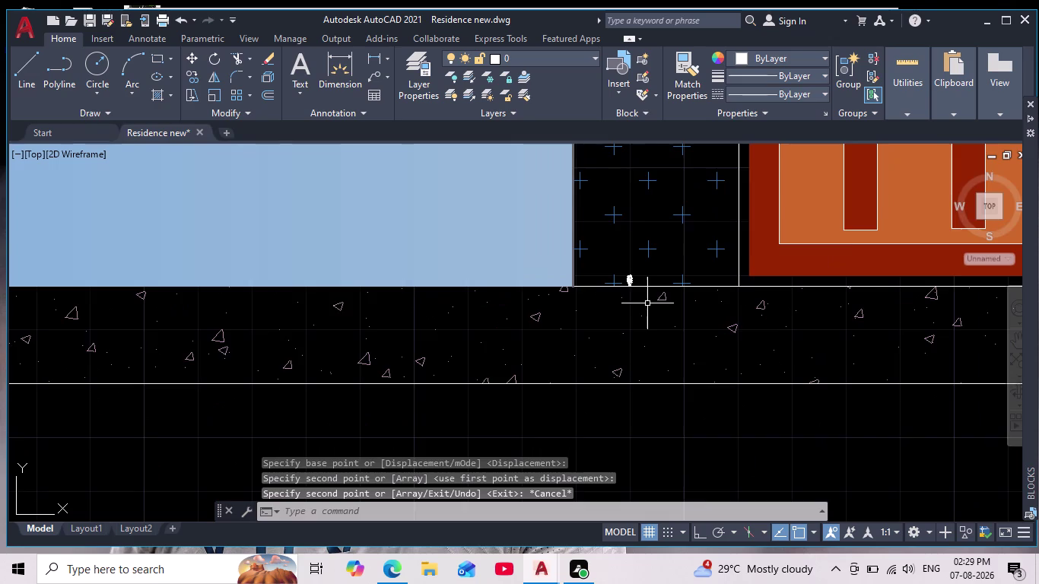
scroll(up, 3)
scroll(up, 3)
drag(568, 168, 567, 175)
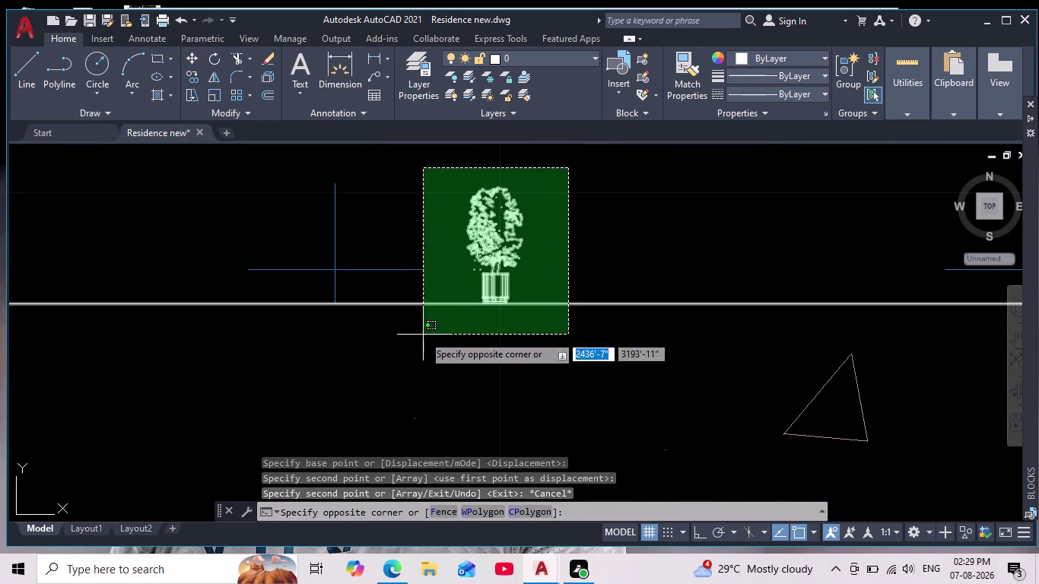
key(Escape)
Scale the tree copy down from its pot base.
click(476, 204)
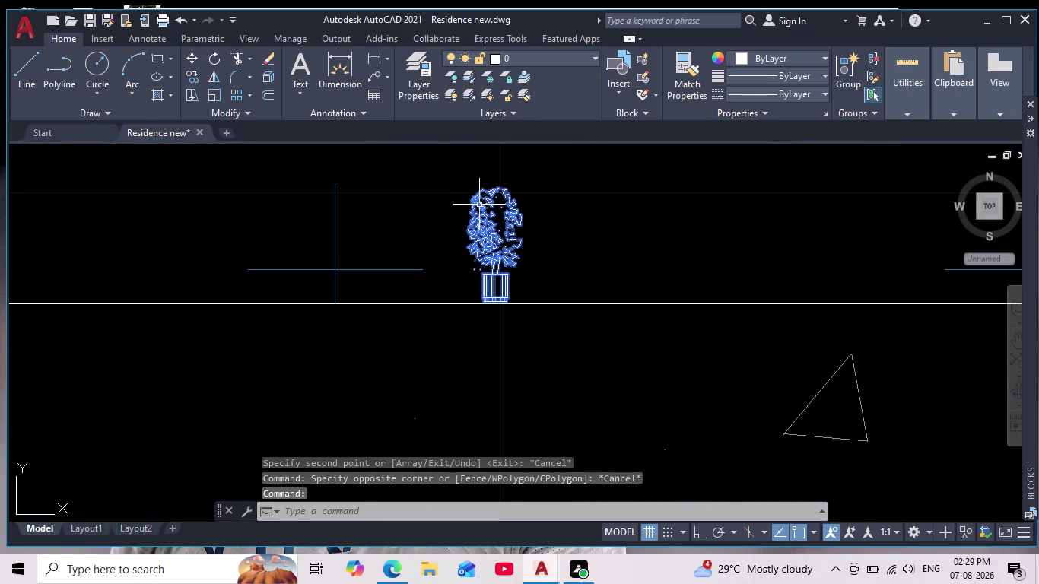
click(215, 94)
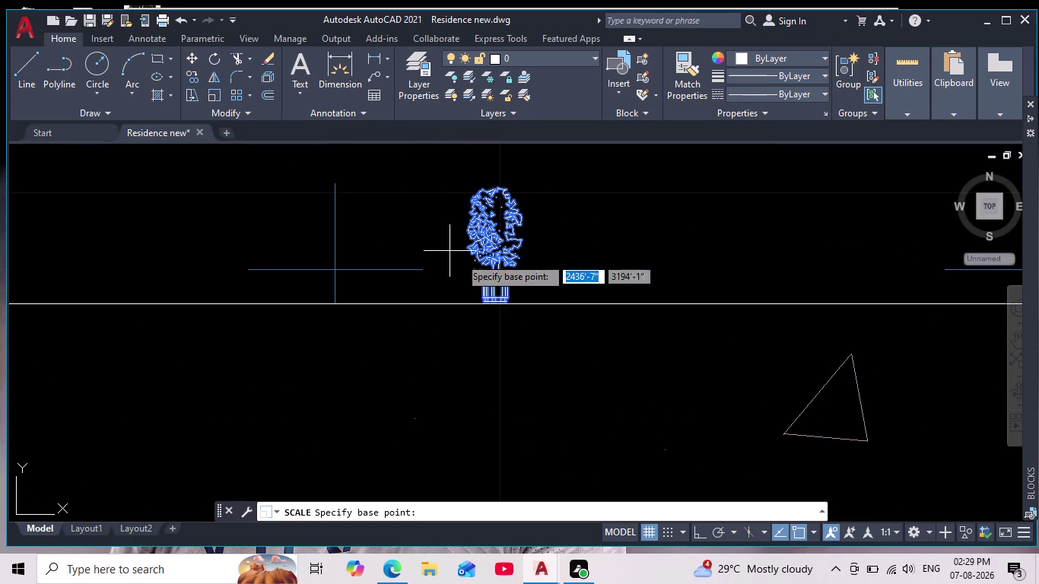
click(495, 307)
scroll(down, 3)
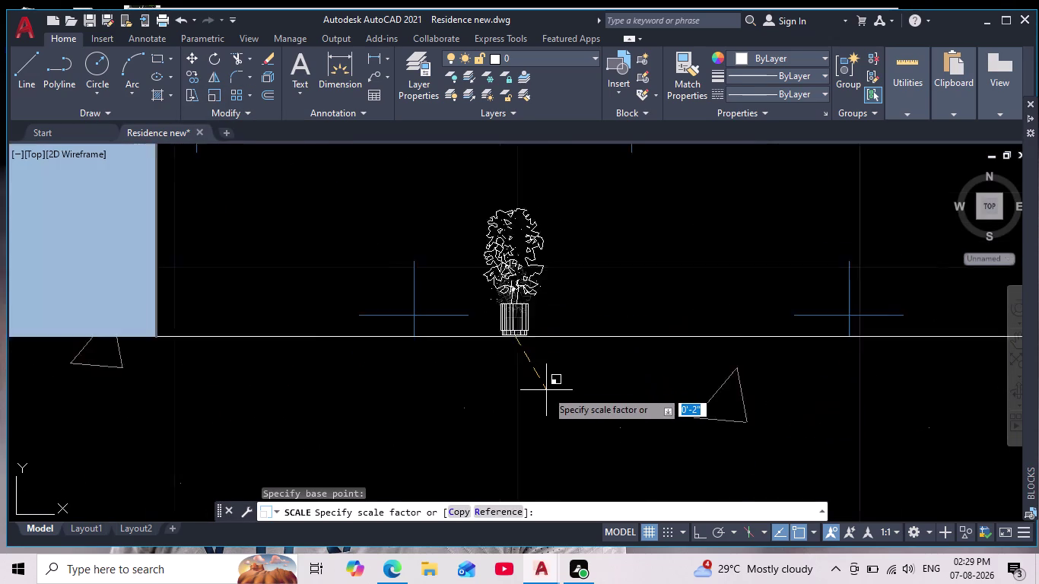
scroll(down, 3)
middle_drag(546, 393, 526, 367)
scroll(down, 3)
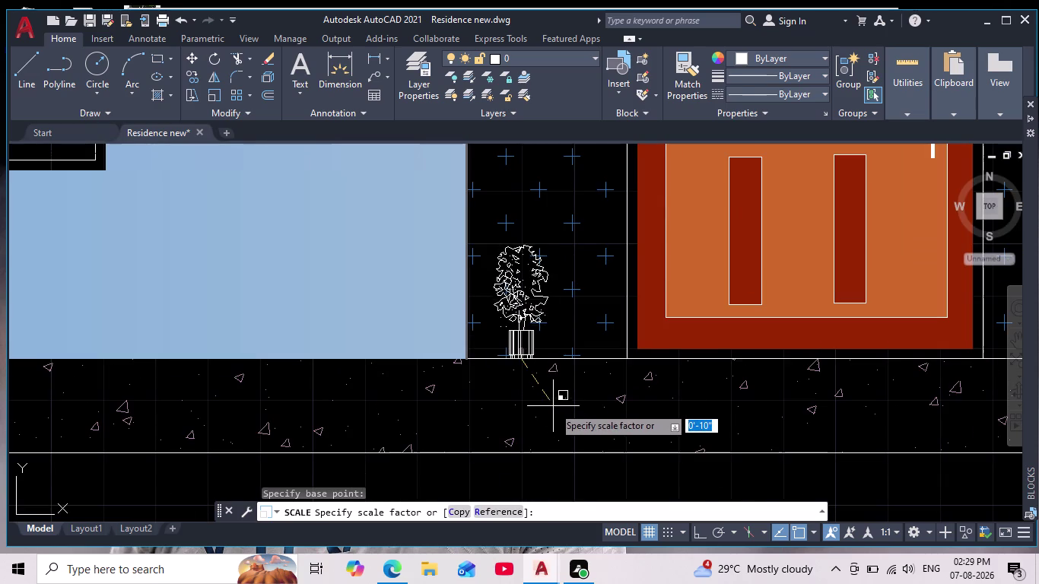
scroll(down, 3)
scroll(up, 3)
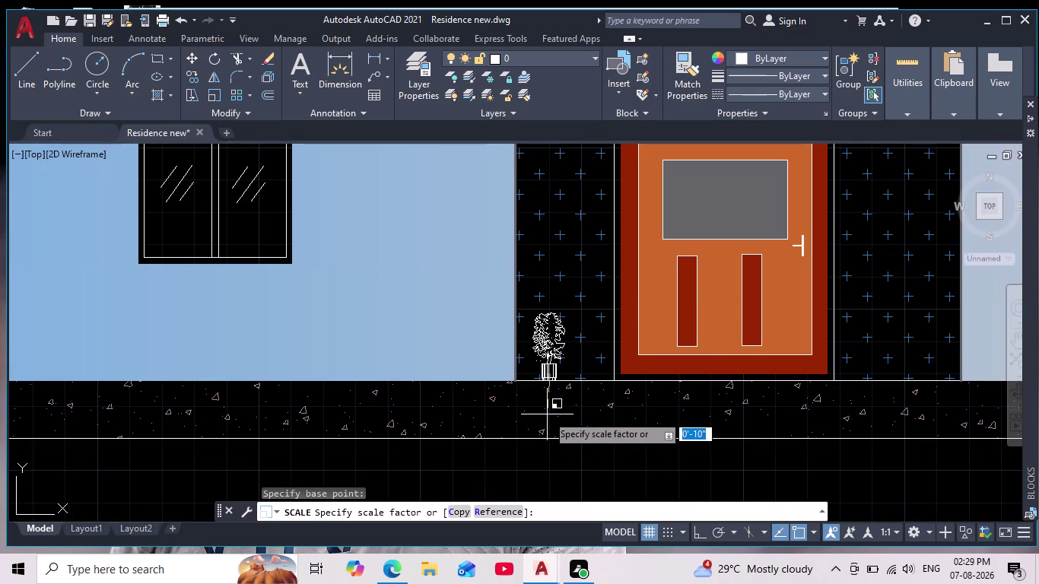
click(547, 415)
Pan and zoom around the elevation to inspect the resized tree beside the door.
scroll(down, 3)
scroll(up, 3)
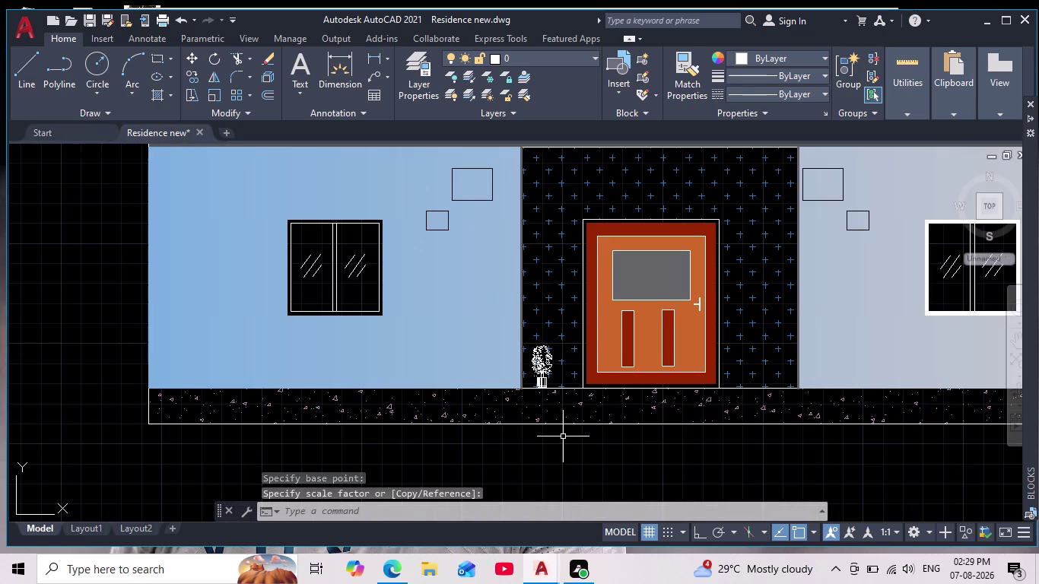
middle_drag(562, 436, 518, 422)
scroll(up, 3)
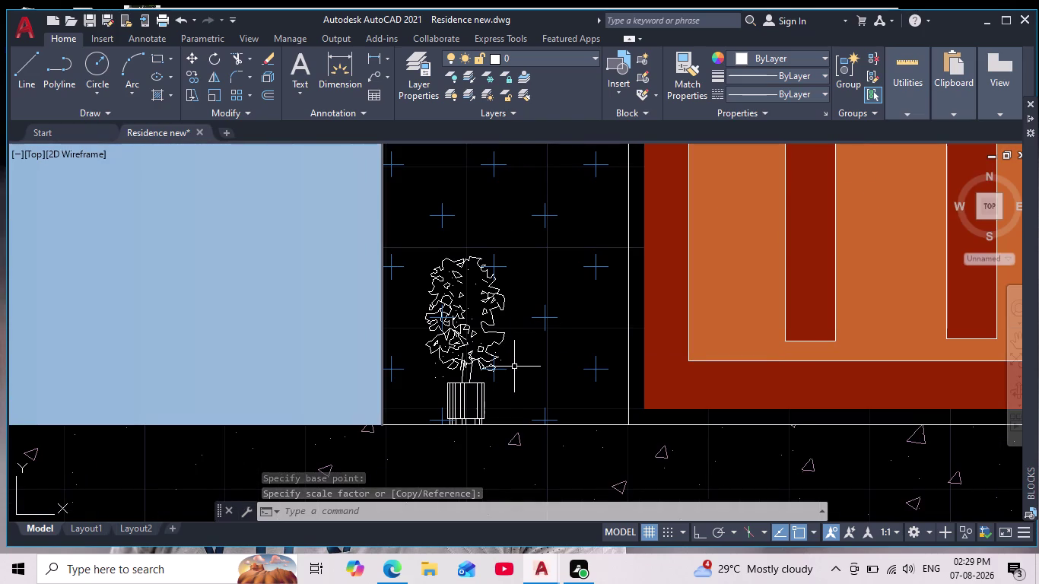
middle_drag(513, 367, 460, 323)
scroll(down, 3)
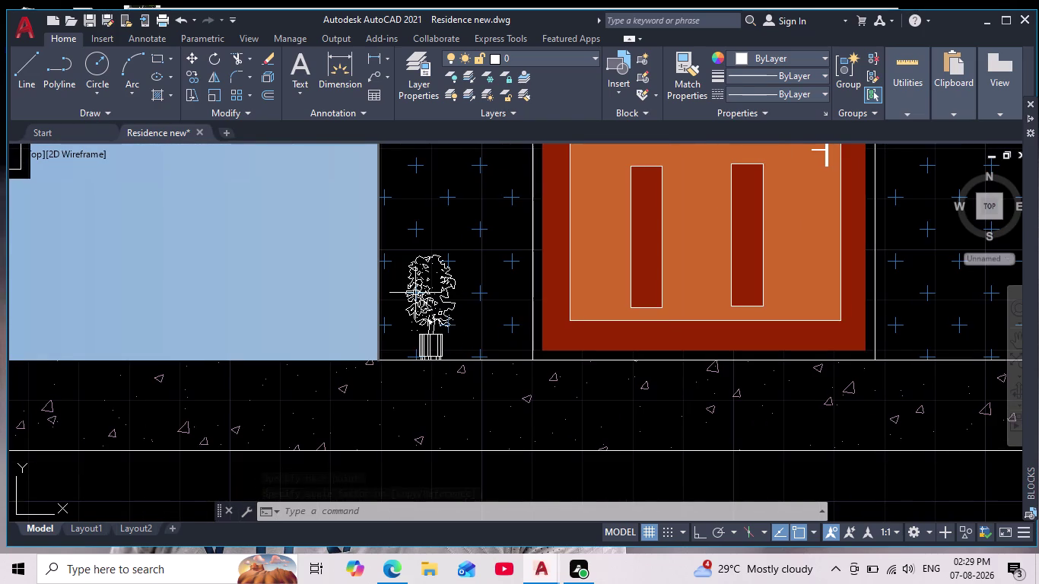
scroll(up, 3)
scroll(down, 3)
middle_drag(529, 343, 498, 327)
scroll(down, 3)
middle_drag(498, 327, 481, 323)
middle_drag(623, 391, 527, 392)
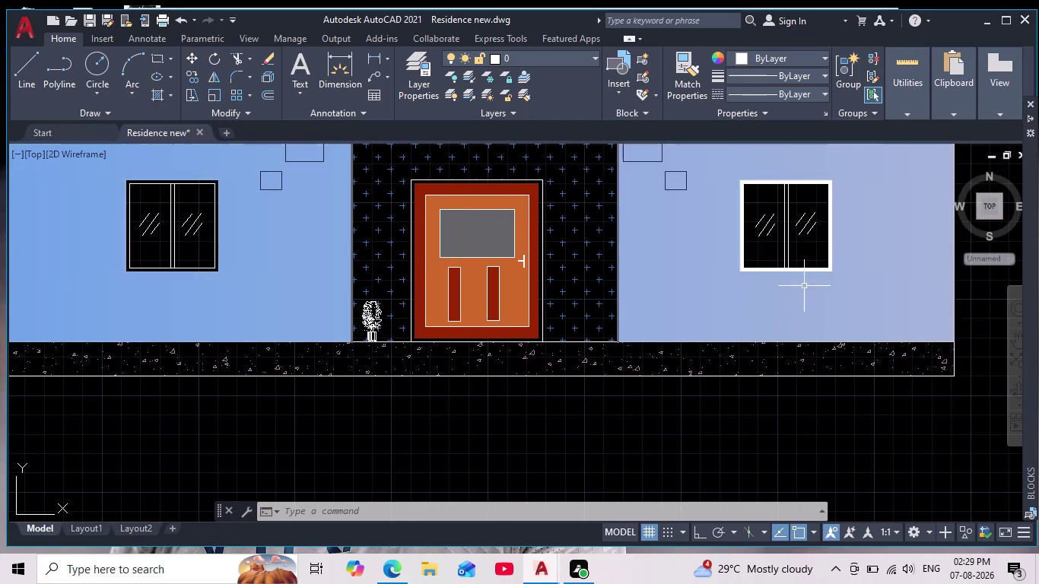
scroll(down, 3)
middle_drag(819, 332, 757, 358)
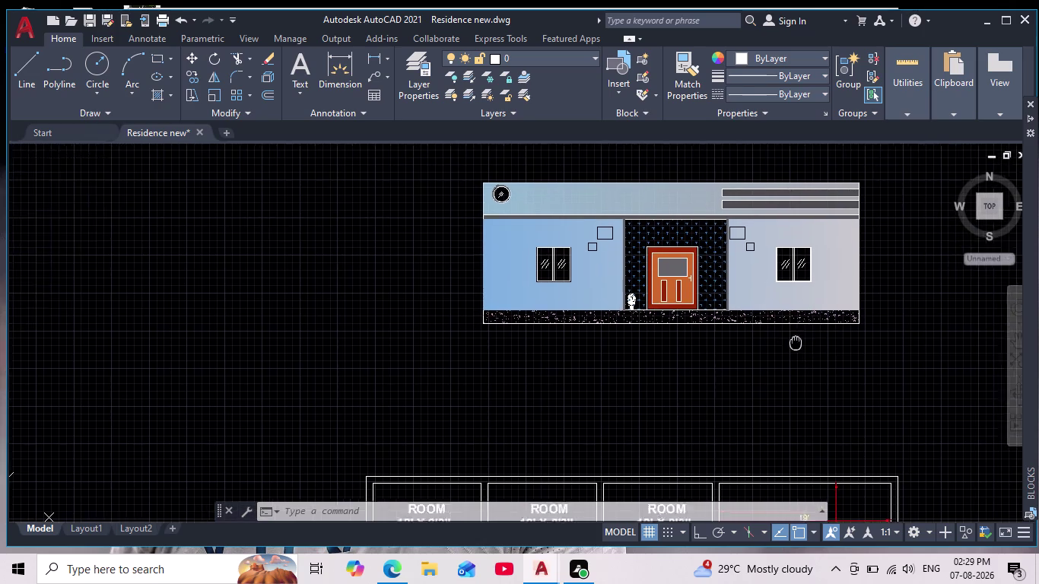
middle_drag(757, 358, 705, 377)
scroll(down, 3)
middle_drag(738, 390, 585, 387)
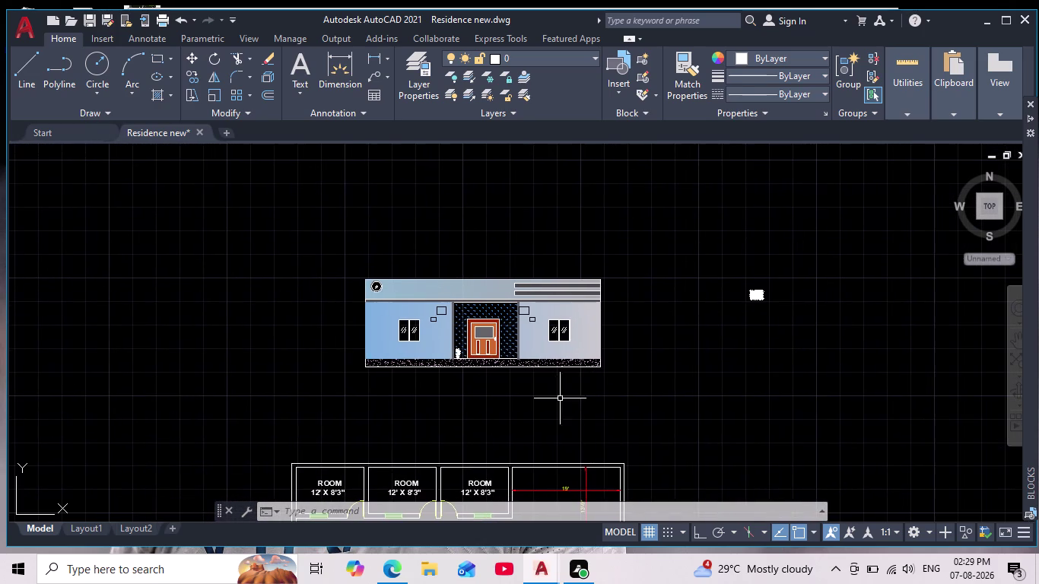
scroll(up, 3)
scroll(up, 3)
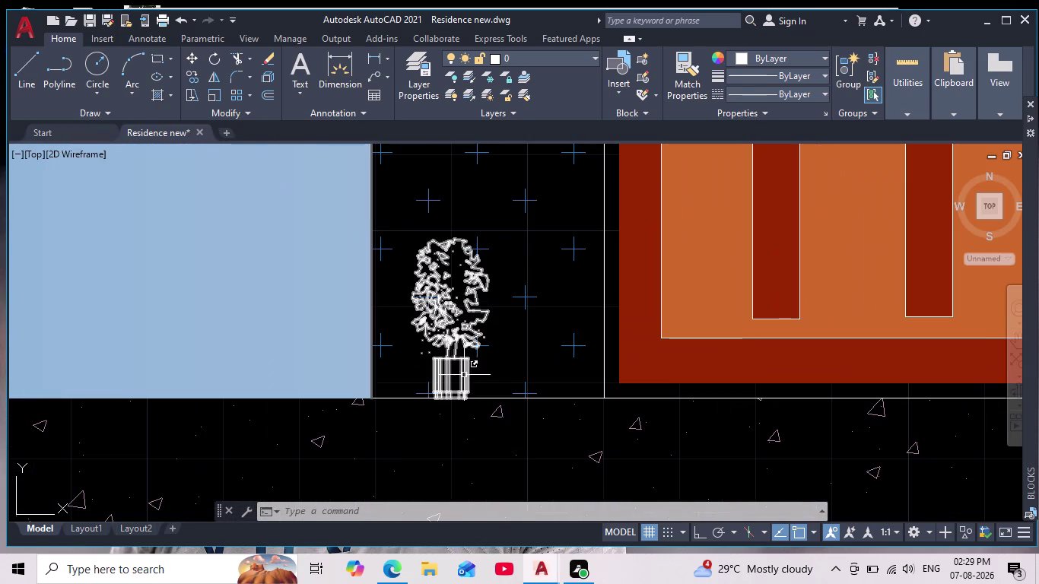
Move the resized tree from its pot base nearer the door.
click(449, 361)
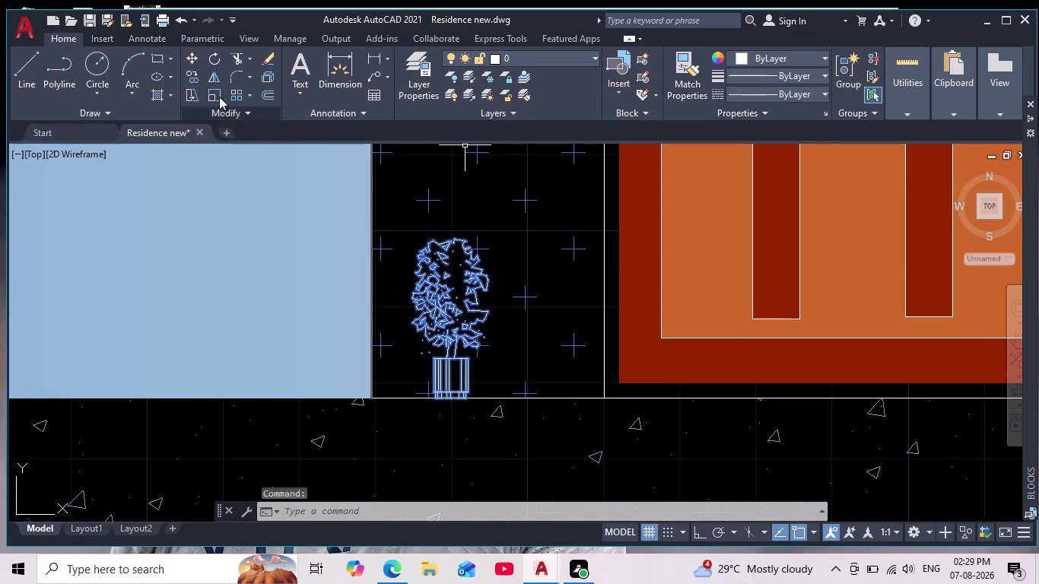
click(192, 61)
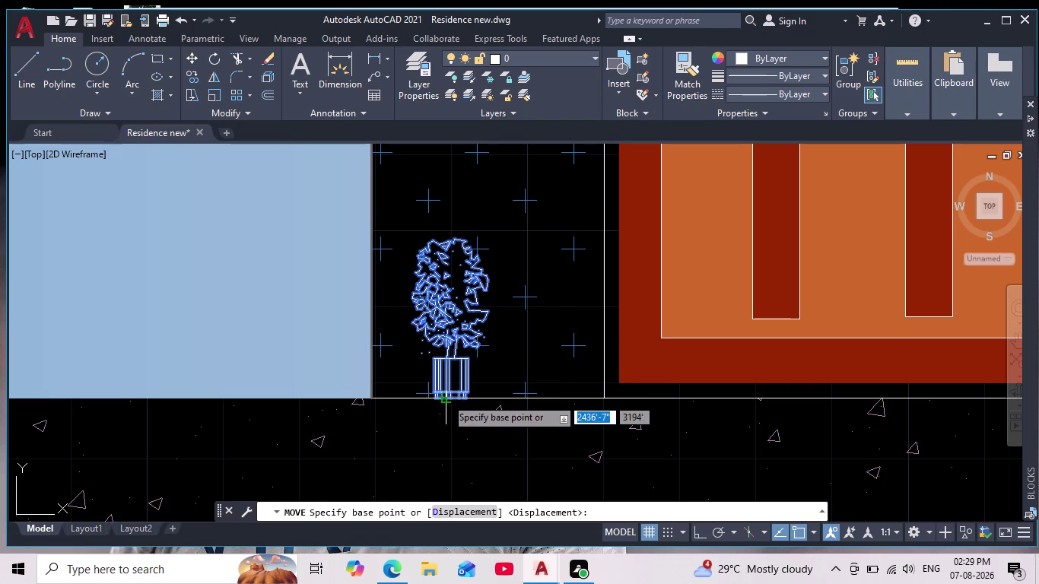
click(449, 391)
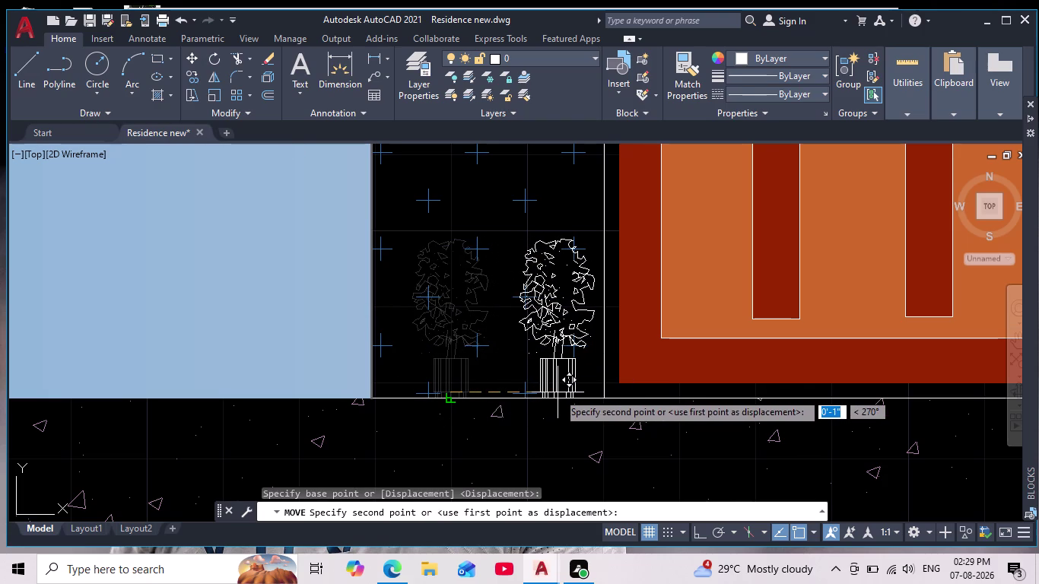
click(549, 392)
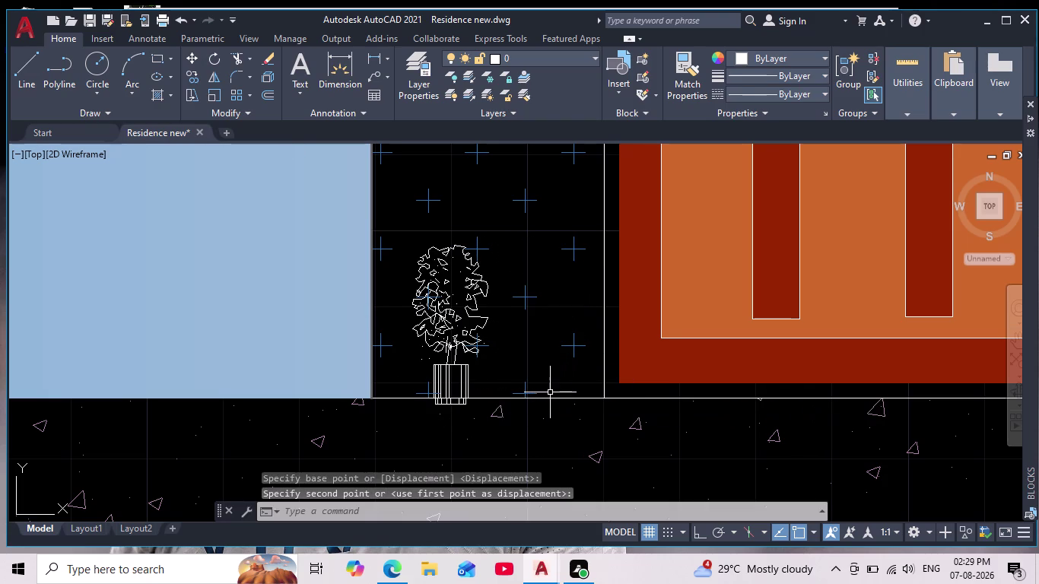
With Osnap off, move the plant against the door's left side.
click(445, 372)
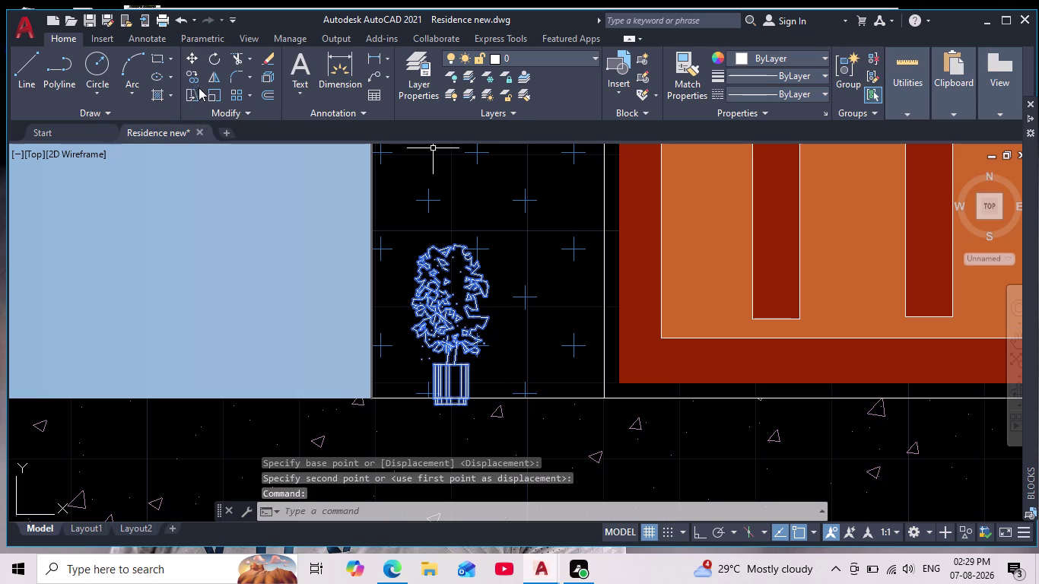
click(190, 57)
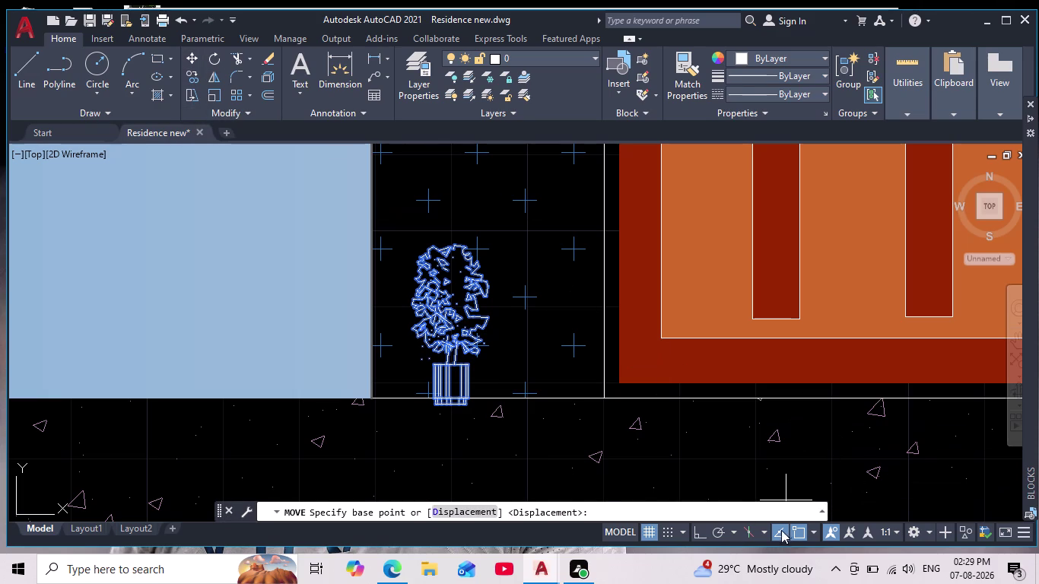
click(793, 528)
click(453, 383)
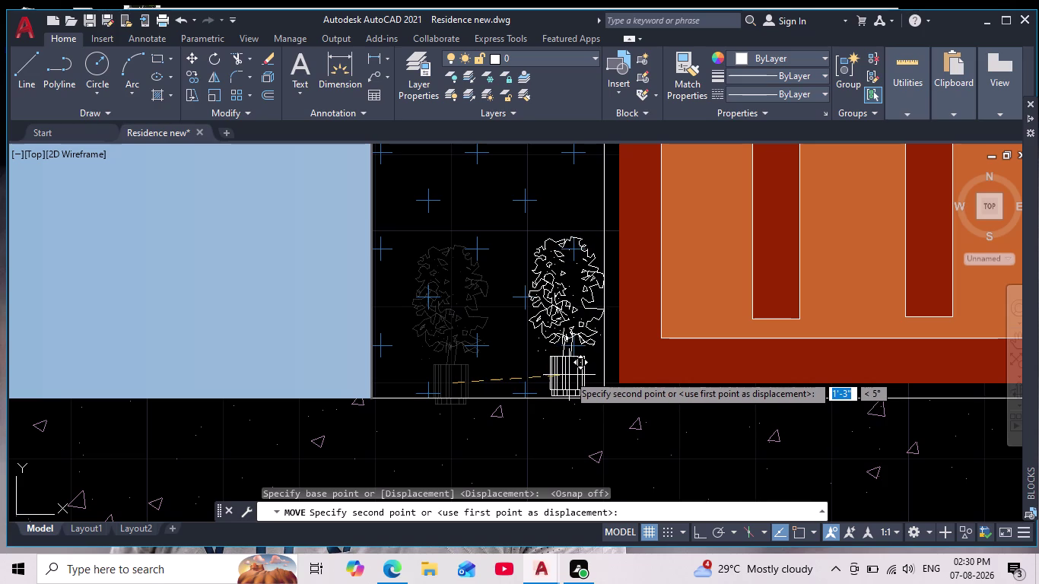
click(569, 375)
scroll(down, 3)
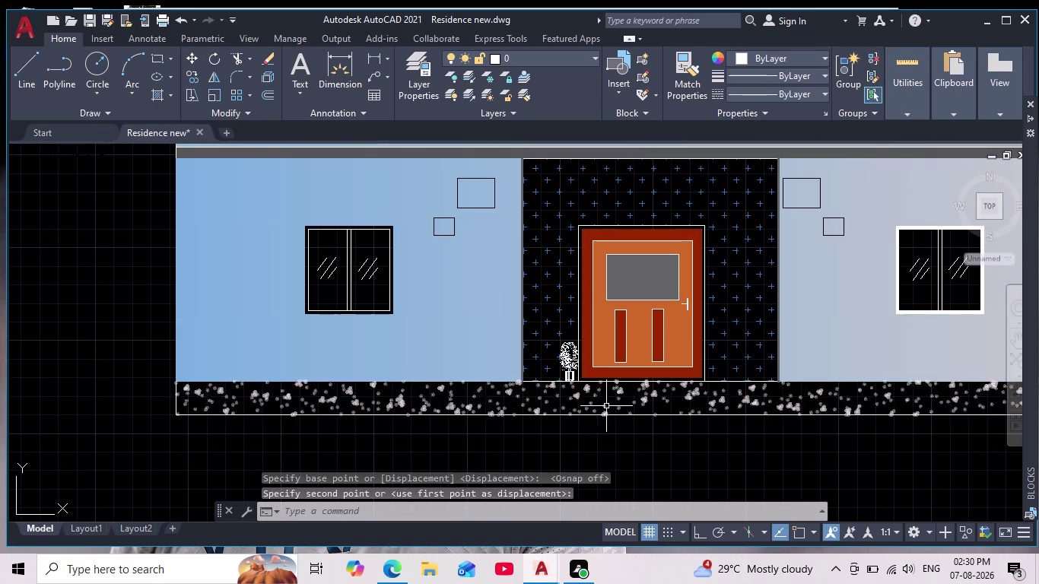
middle_drag(634, 440, 553, 419)
scroll(down, 3)
scroll(up, 3)
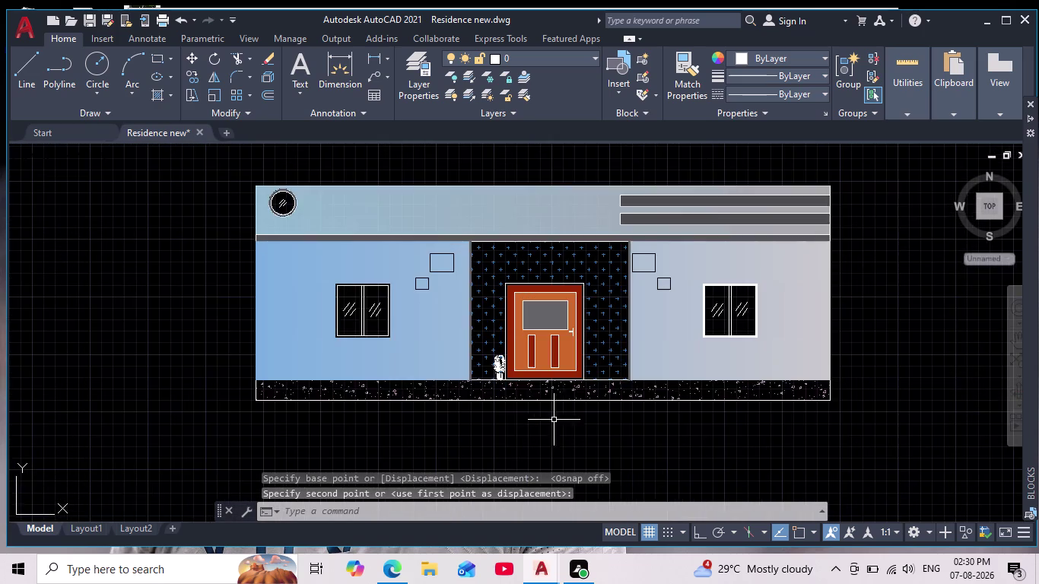
scroll(up, 3)
Turn Ortho on and start moving the plant again from a base point.
click(467, 343)
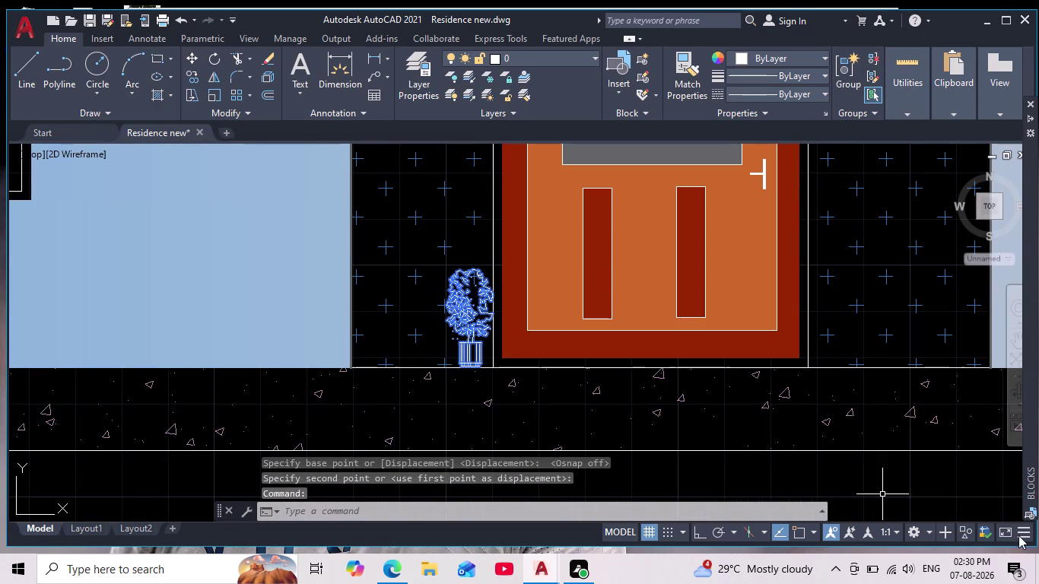
click(695, 538)
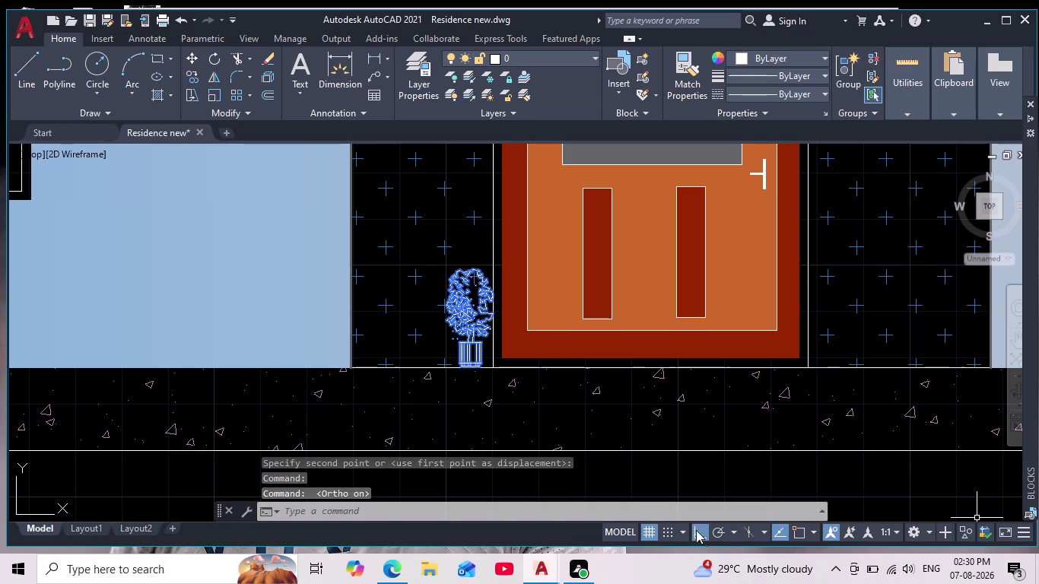
click(193, 57)
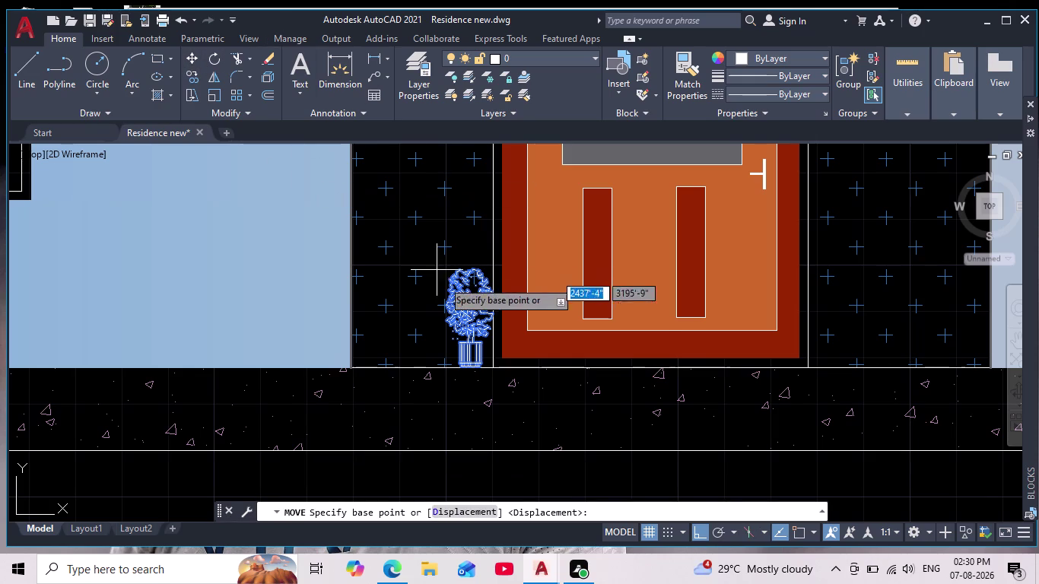
click(473, 348)
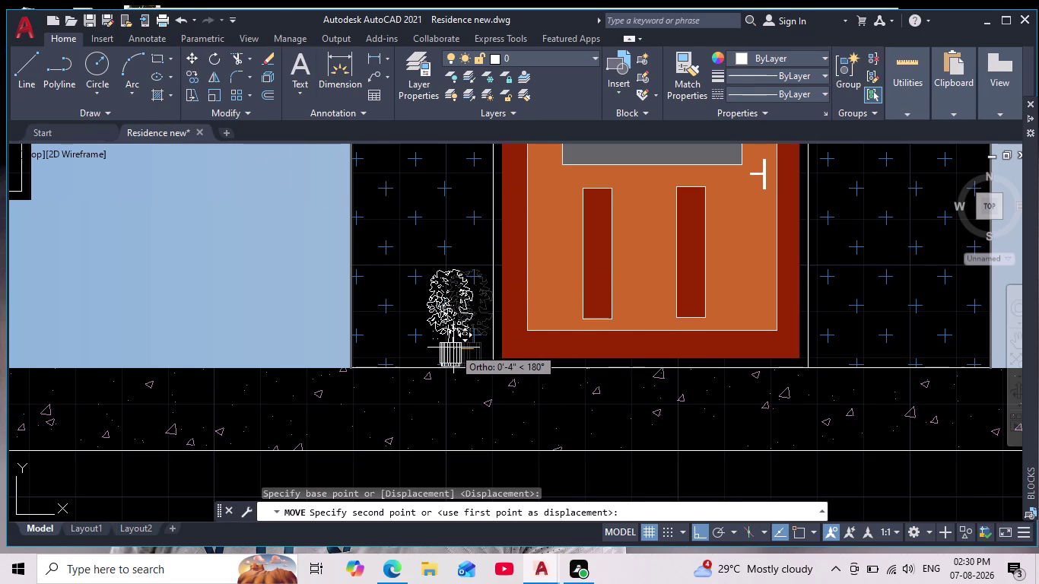
Nudge the plant 0'-4" left and pan back toward the plant library rows.
click(453, 348)
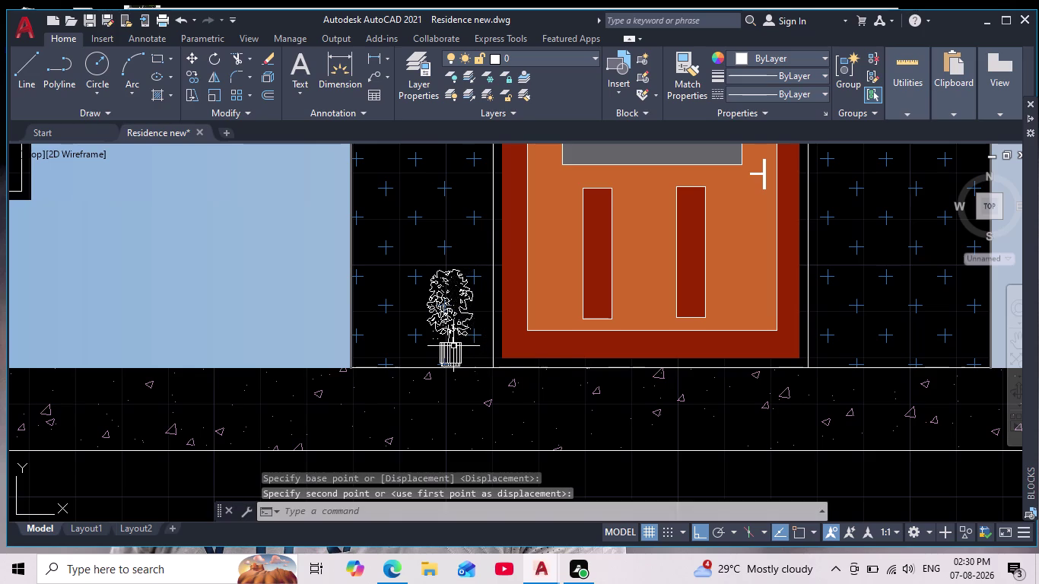
scroll(down, 3)
middle_drag(514, 424, 472, 396)
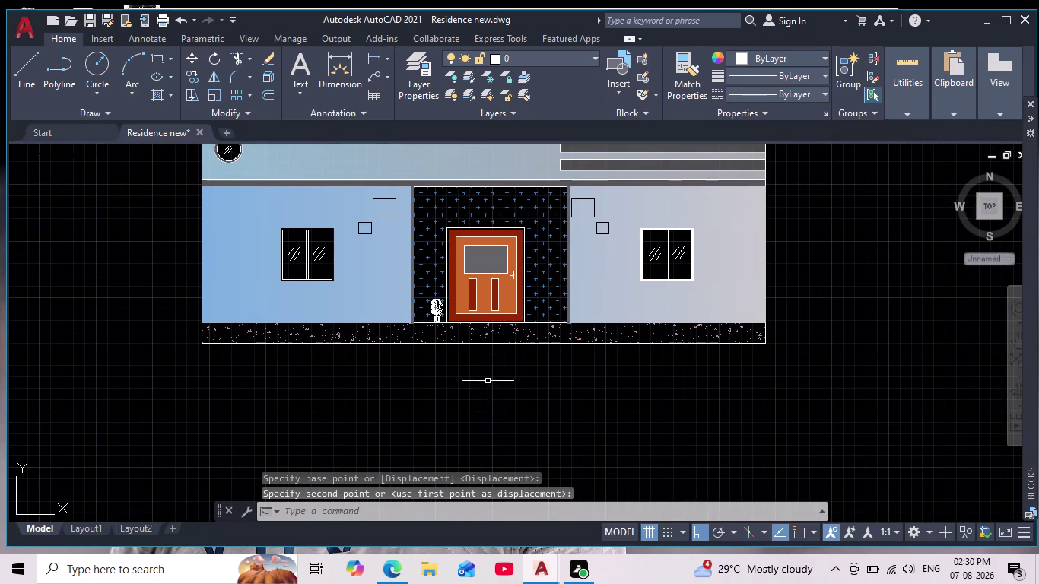
middle_drag(522, 367, 498, 391)
scroll(down, 3)
scroll(up, 3)
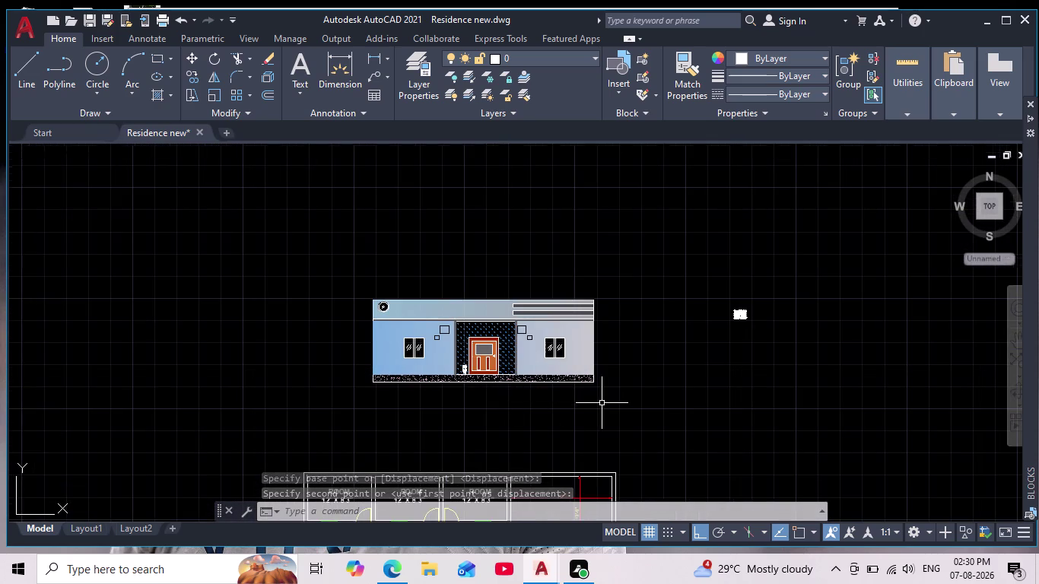
middle_drag(705, 355, 681, 361)
Pan and zoom along the library rows to the potted plants.
scroll(up, 3)
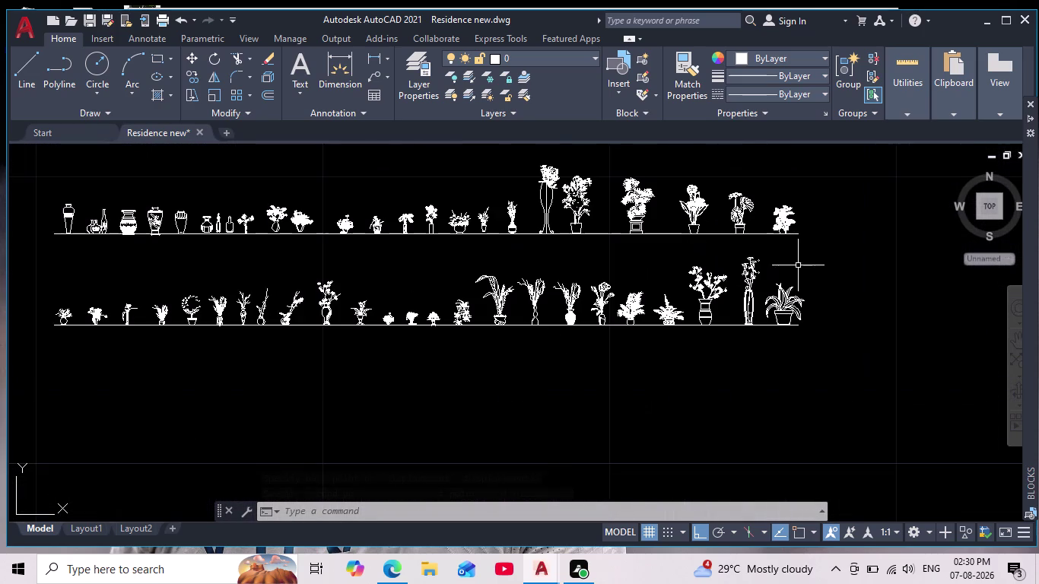
middle_drag(611, 387, 614, 443)
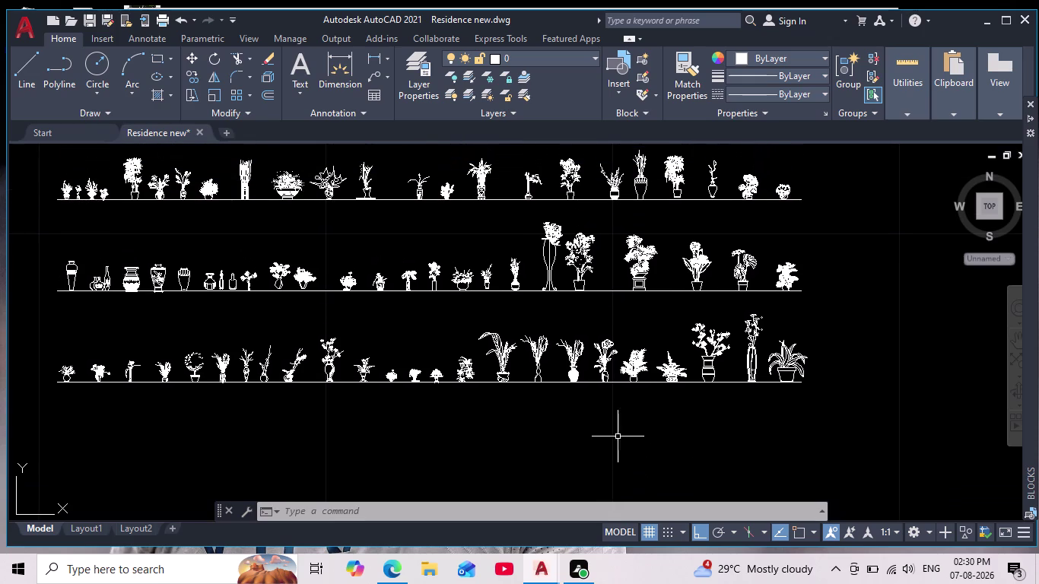
scroll(up, 3)
scroll(down, 3)
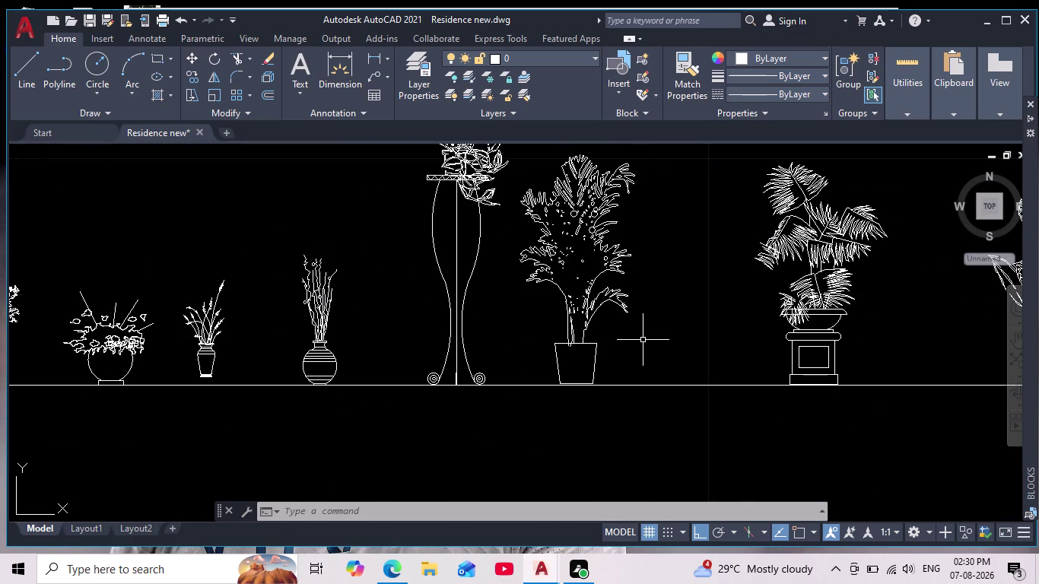
scroll(down, 3)
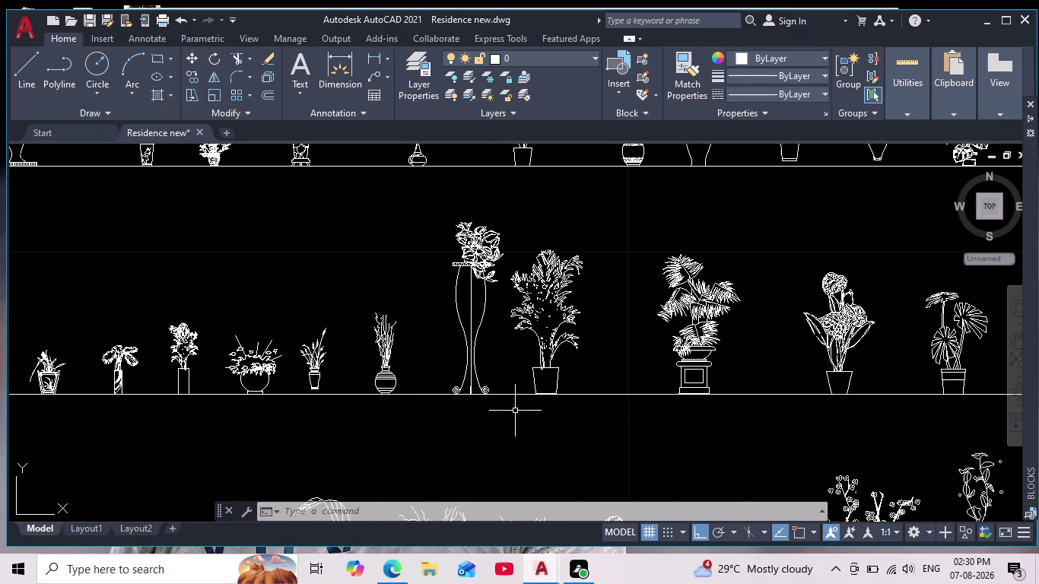
scroll(down, 3)
middle_drag(652, 409, 525, 357)
scroll(up, 3)
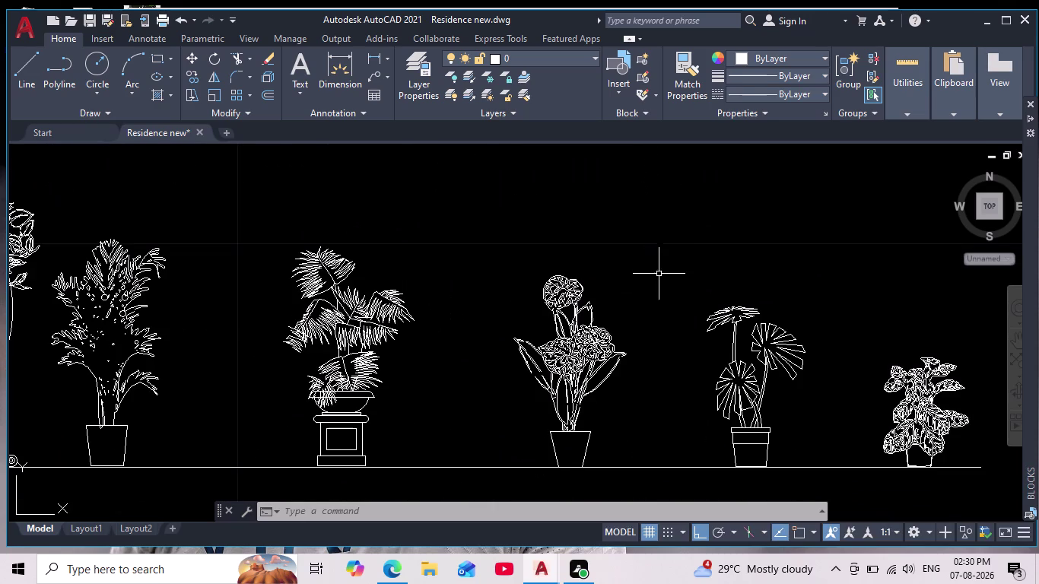
Attempt to select the flowering potted plant, then cancel.
drag(472, 234, 490, 330)
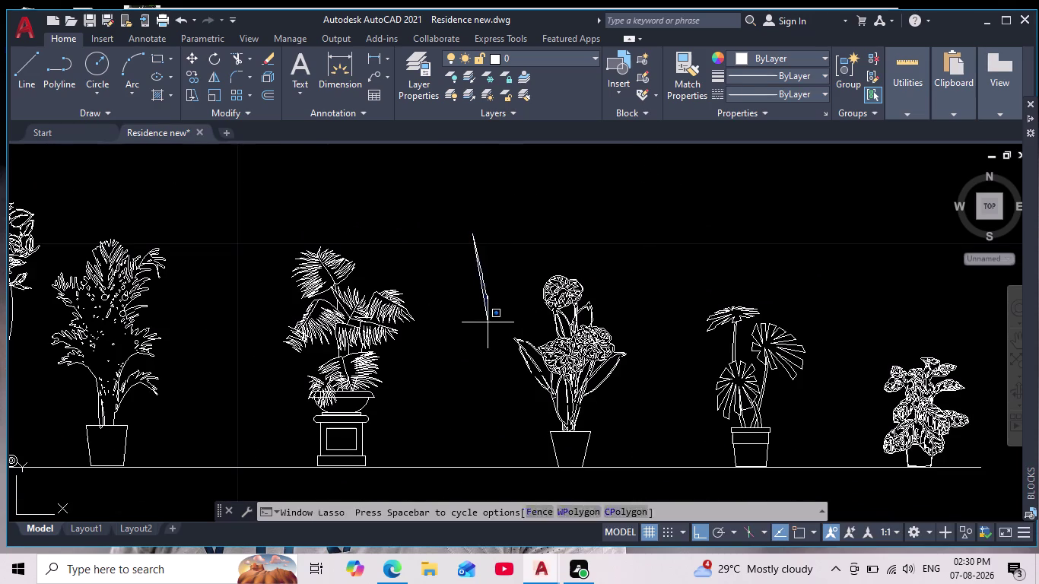
drag(490, 330, 499, 403)
click(482, 203)
middle_drag(511, 393, 524, 347)
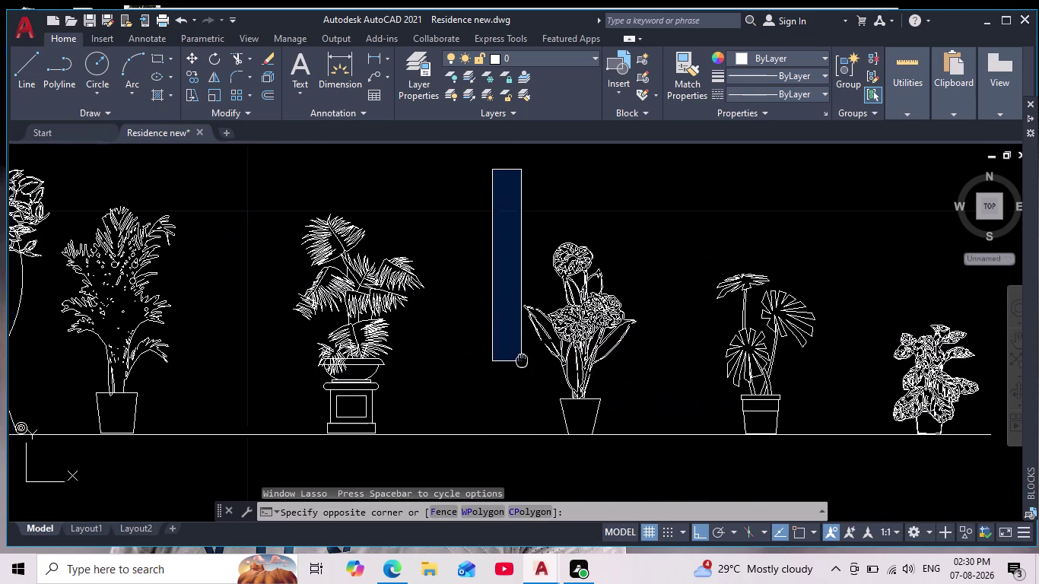
middle_drag(525, 347, 538, 283)
click(662, 403)
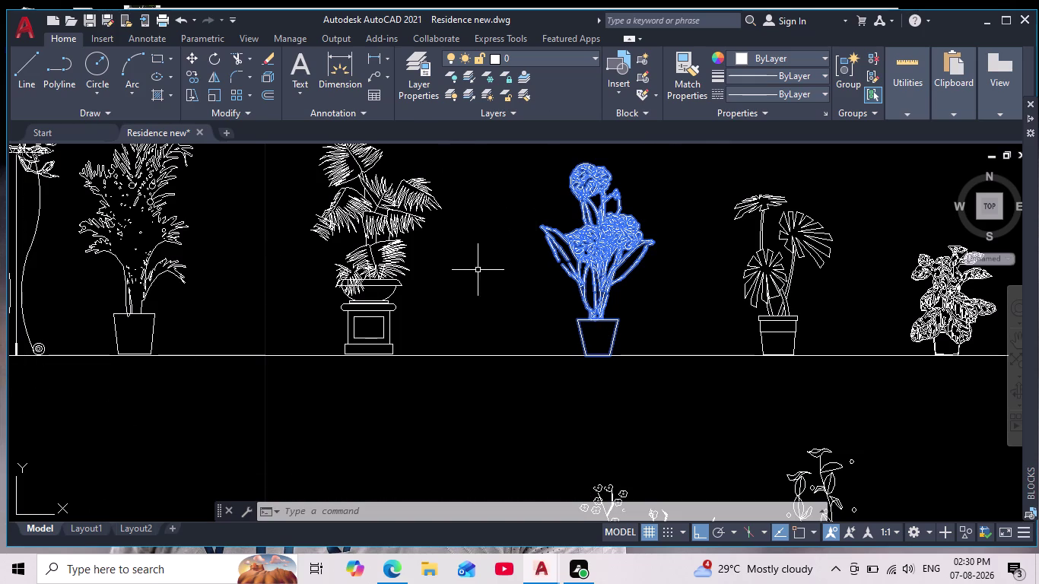
click(192, 75)
key(Escape)
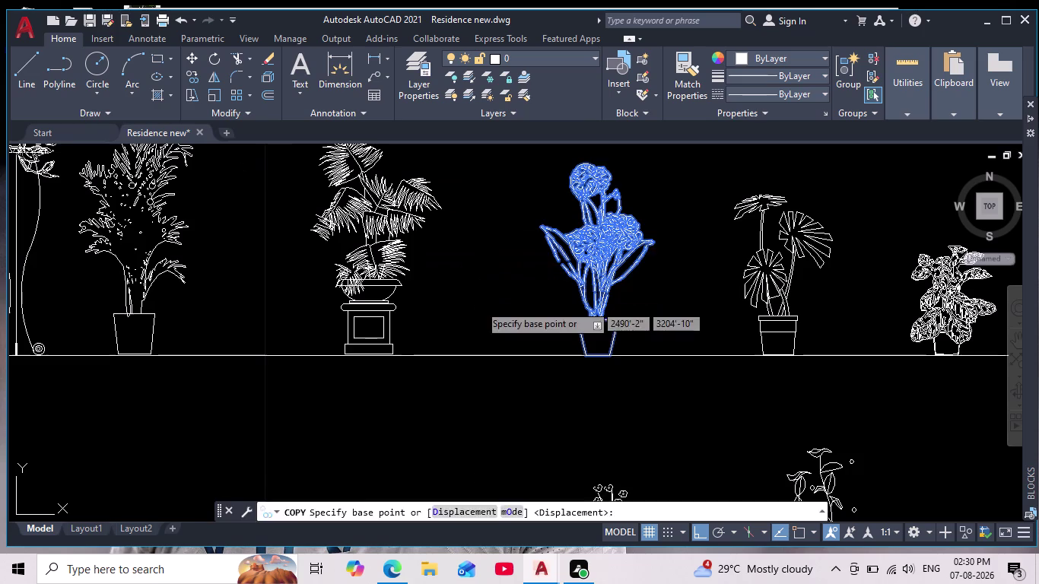
Window-select the flowering plant and combine it into one group.
middle_drag(483, 252, 480, 287)
drag(503, 158, 507, 169)
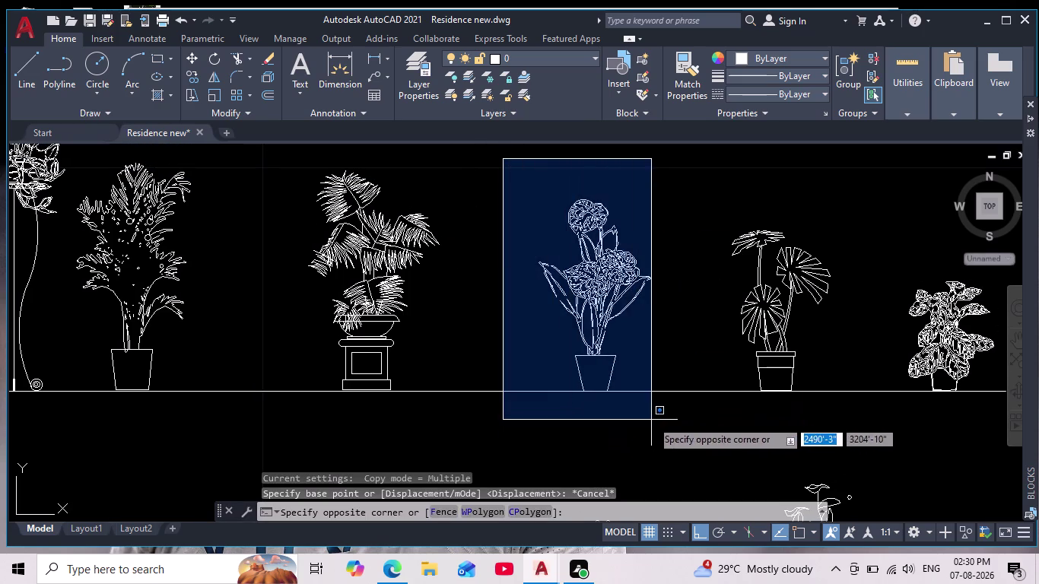
click(662, 418)
click(852, 80)
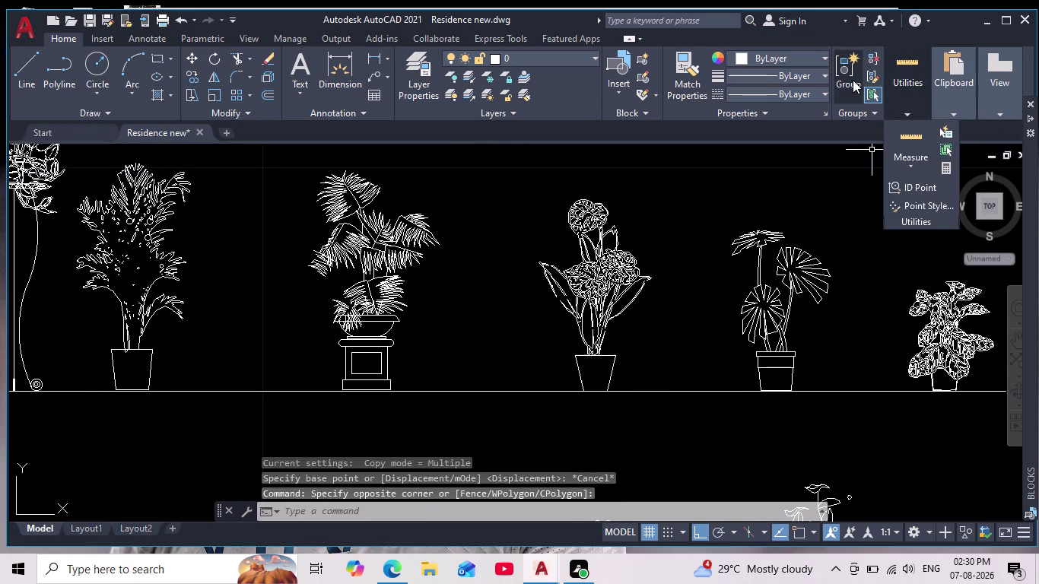
click(593, 353)
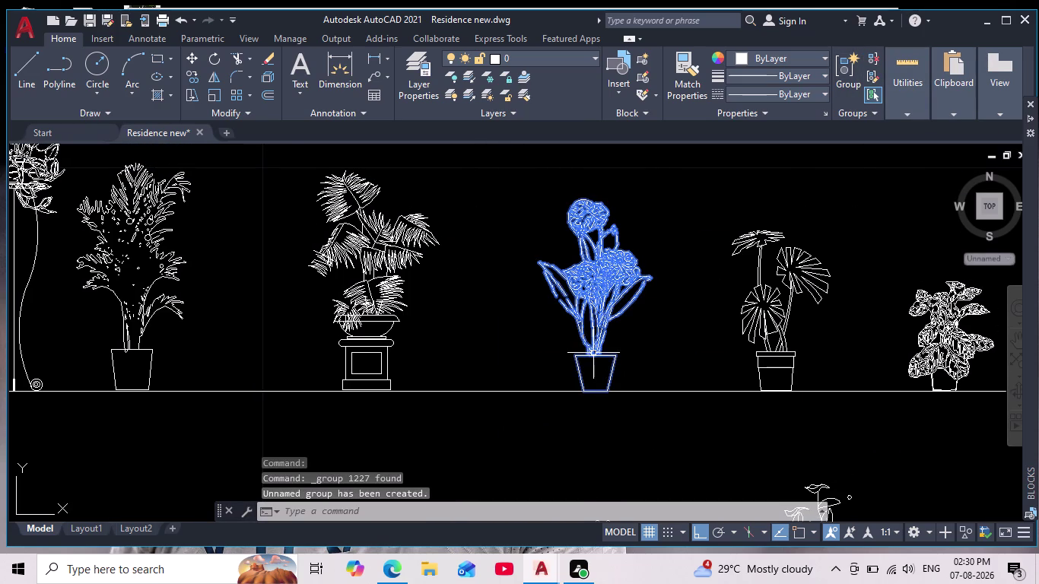
click(194, 77)
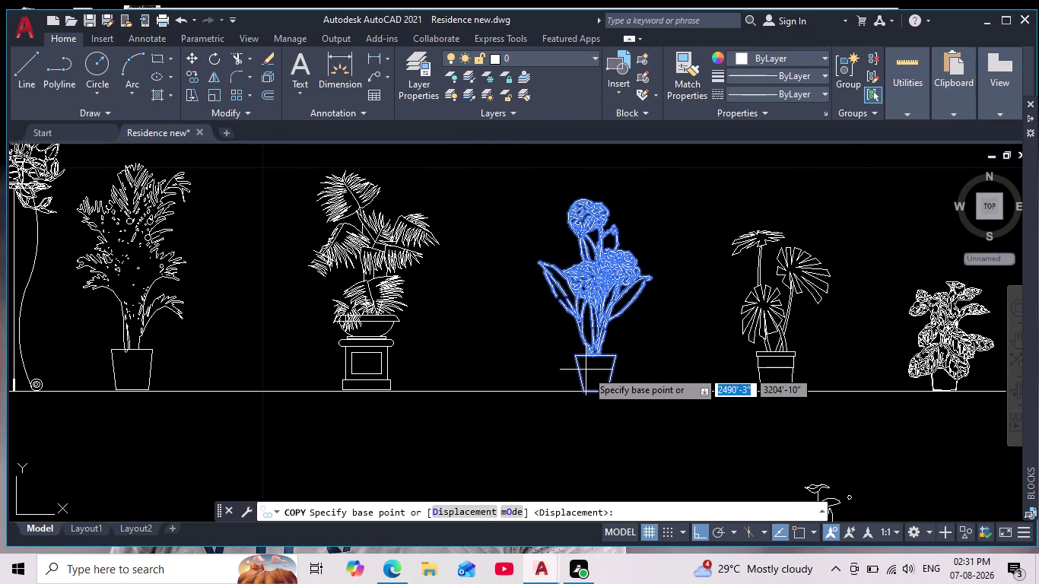
Take the flowering plant's pot bottom as copy base and pan toward the elevation.
click(591, 391)
scroll(down, 3)
middle_drag(494, 292, 509, 282)
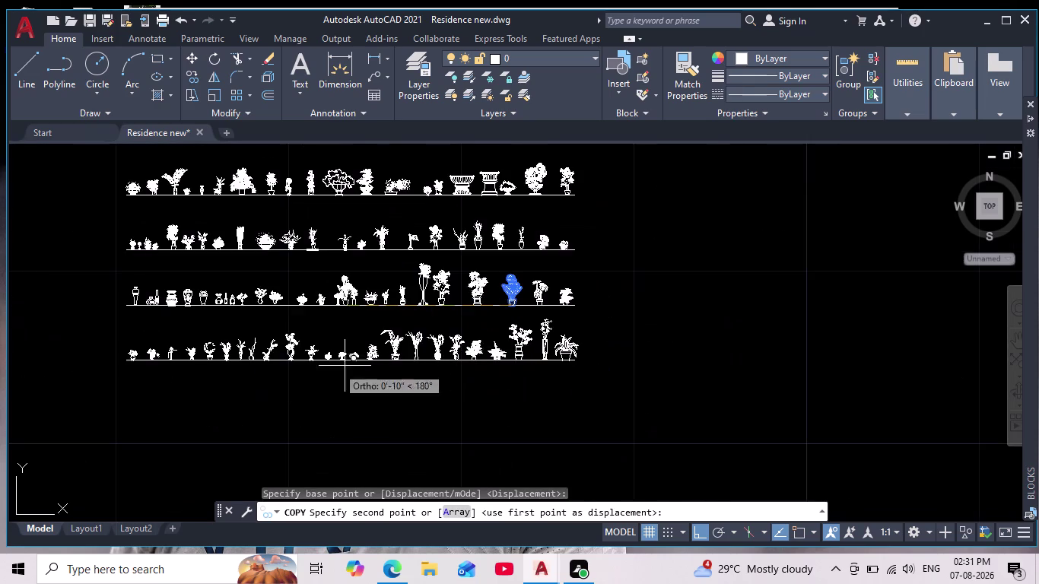
middle_drag(364, 389, 711, 299)
scroll(down, 3)
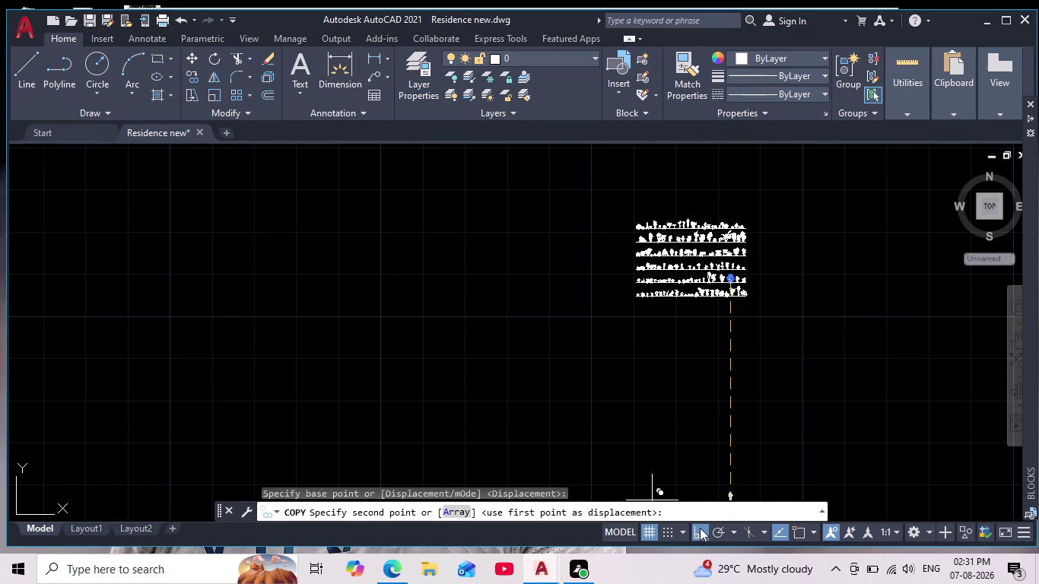
With Ortho off, place the plant copy by the door and select it.
click(700, 527)
middle_drag(399, 320, 480, 304)
scroll(down, 3)
middle_drag(358, 381, 689, 293)
scroll(down, 3)
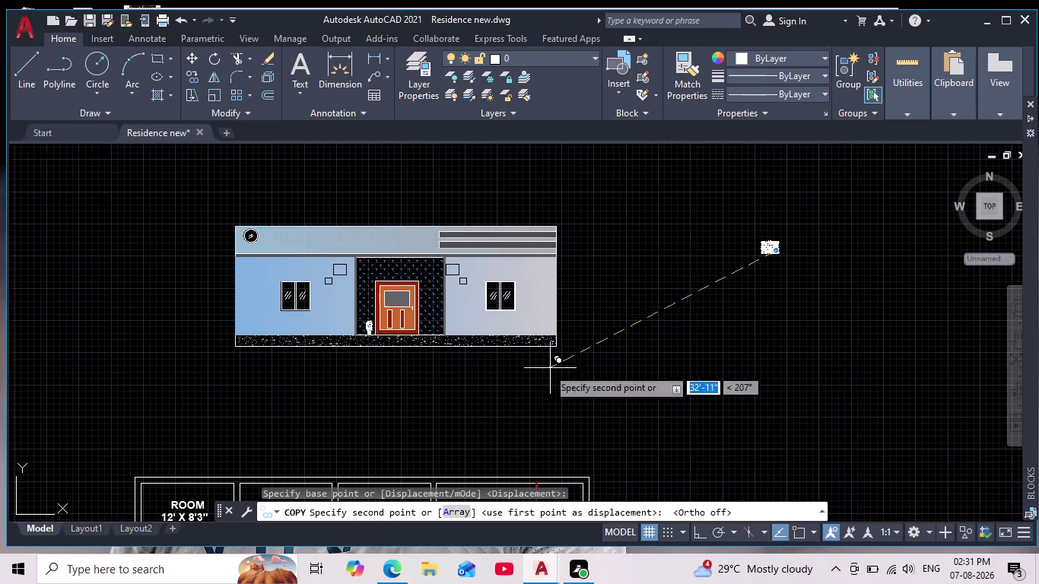
scroll(up, 3)
middle_drag(424, 373, 608, 441)
scroll(up, 3)
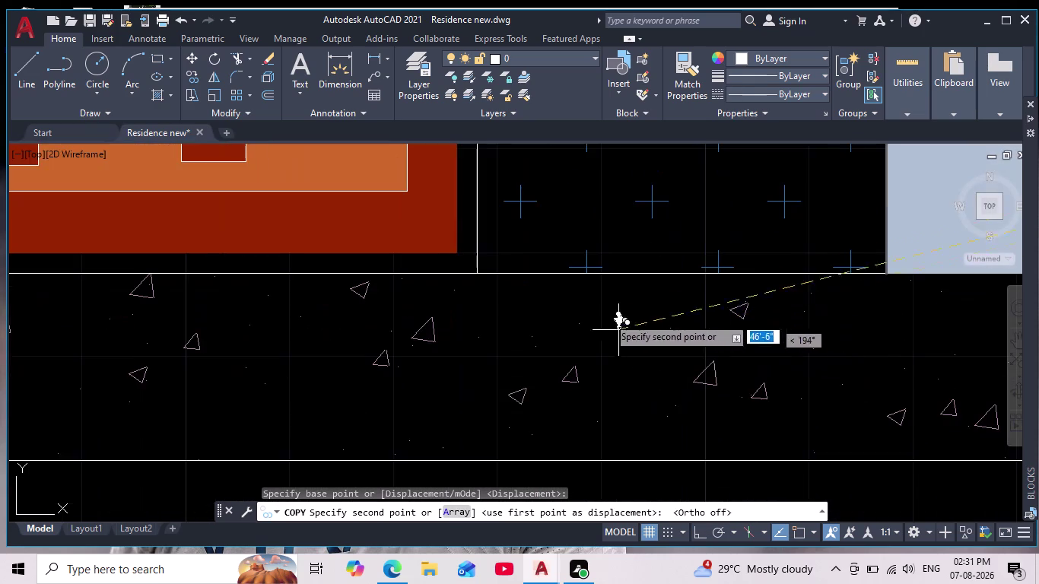
middle_drag(602, 319, 627, 417)
scroll(up, 3)
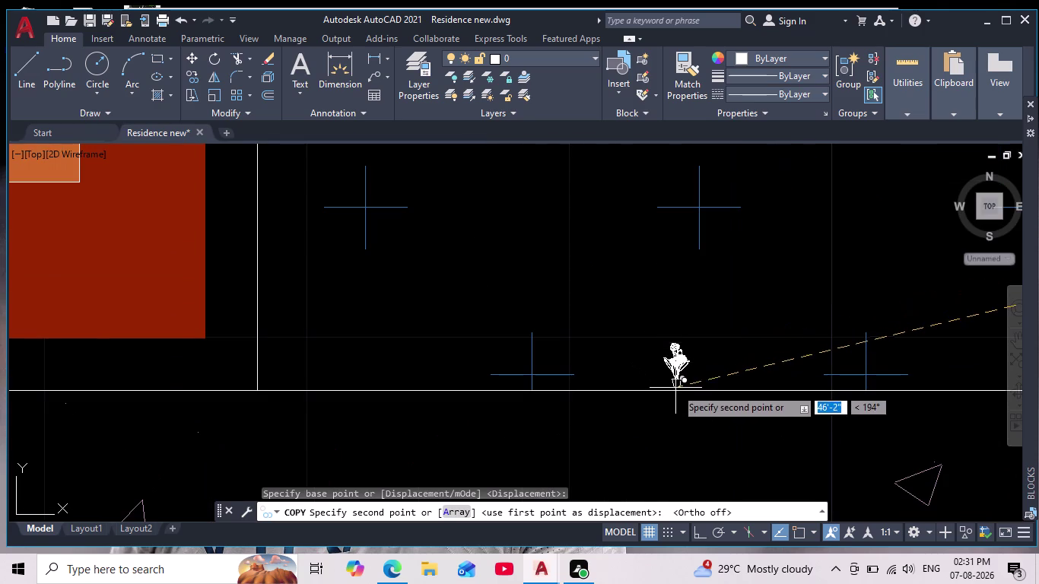
scroll(up, 3)
click(641, 398)
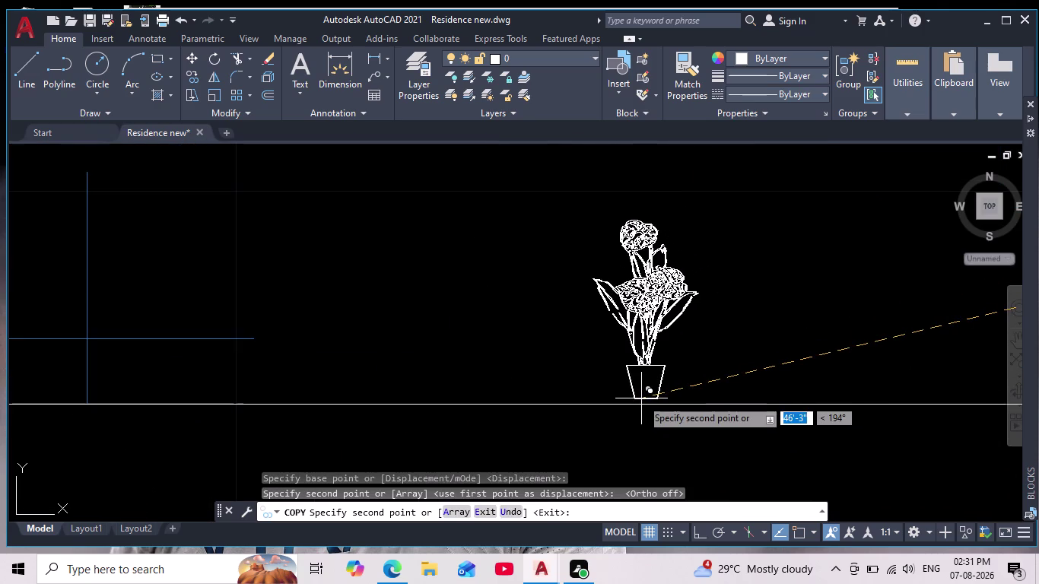
key(Escape)
drag(671, 375, 657, 376)
click(614, 372)
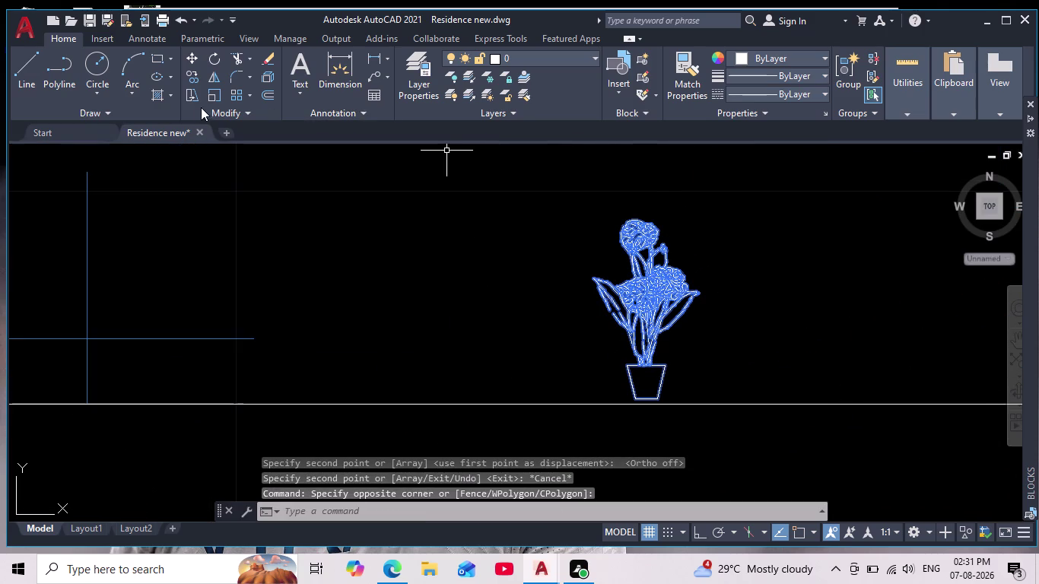
Scale the flowering plant copy down from its pot bottom.
click(210, 92)
click(647, 396)
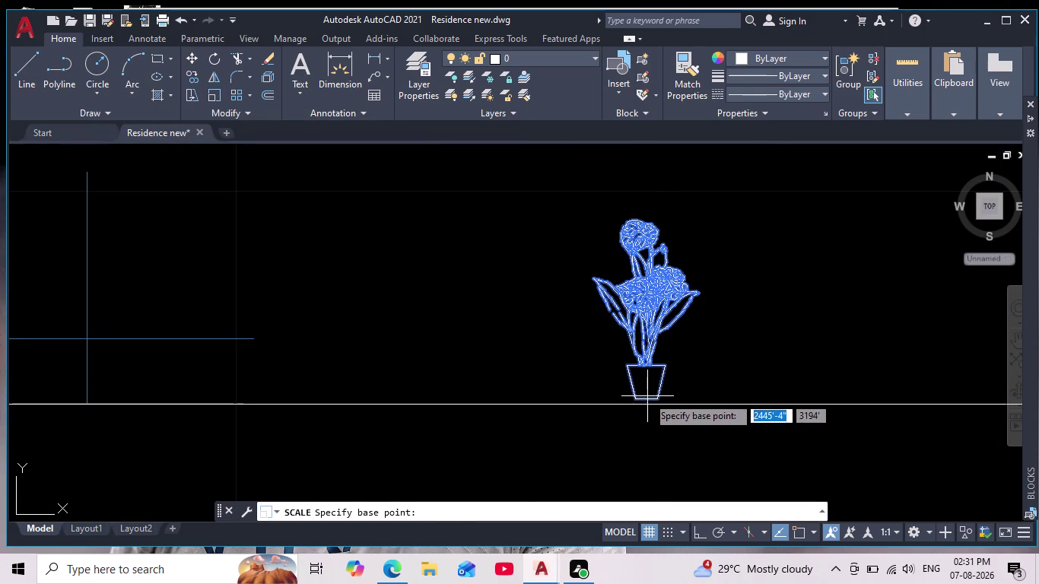
scroll(down, 3)
middle_drag(751, 479, 663, 343)
scroll(down, 3)
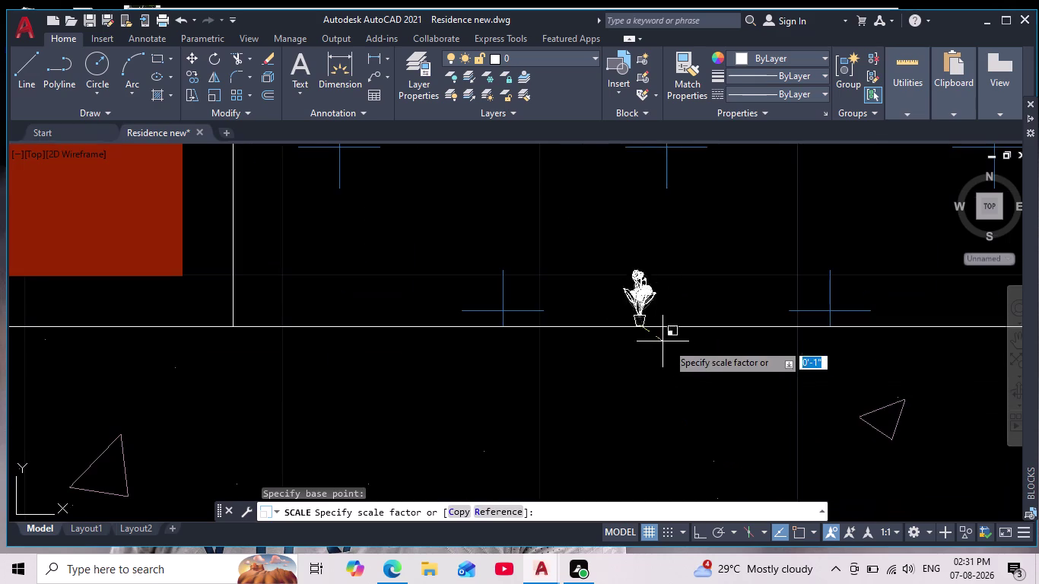
scroll(down, 3)
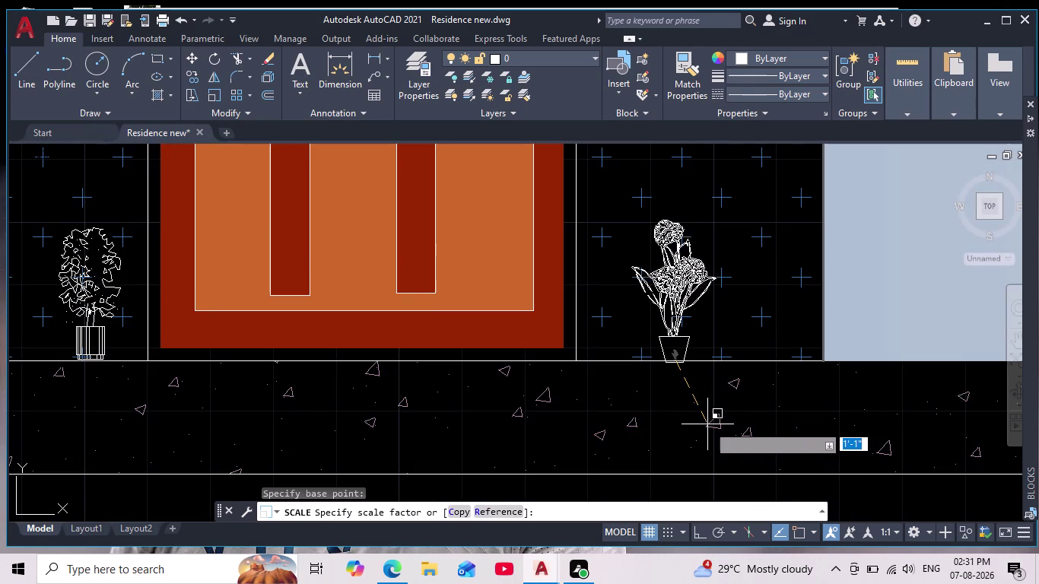
click(706, 424)
Pan across the elevation, clear commands, and select the leafy plant left of the door.
scroll(down, 3)
middle_drag(683, 438, 650, 396)
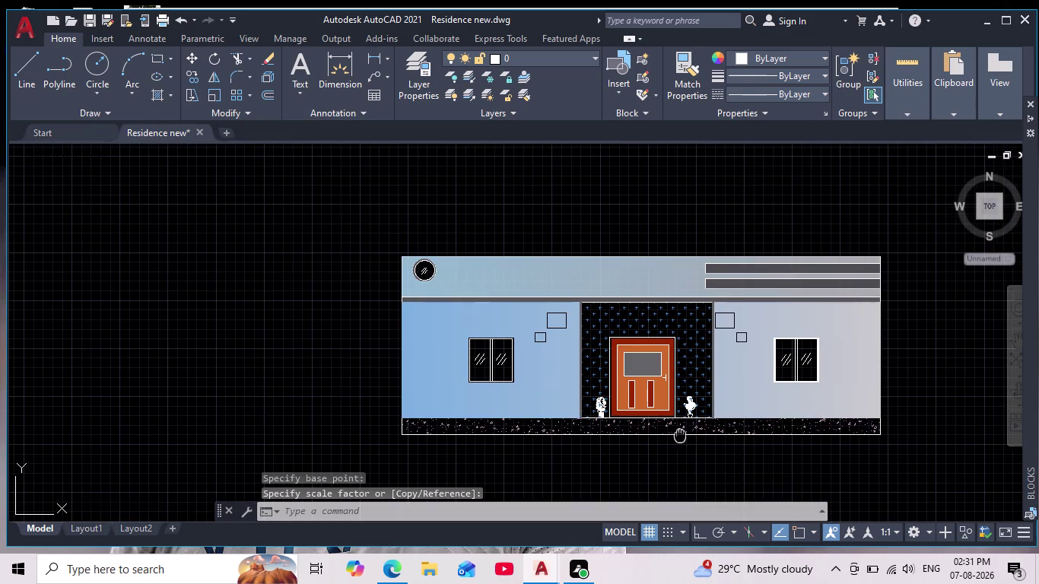
middle_drag(649, 396, 640, 390)
scroll(up, 3)
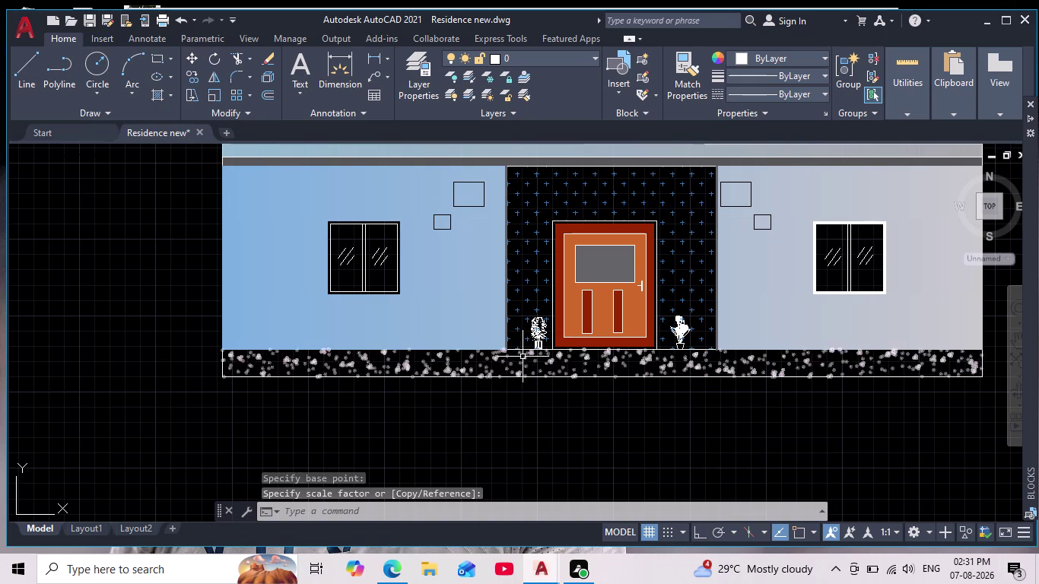
scroll(down, 3)
middle_drag(565, 422, 523, 394)
scroll(up, 3)
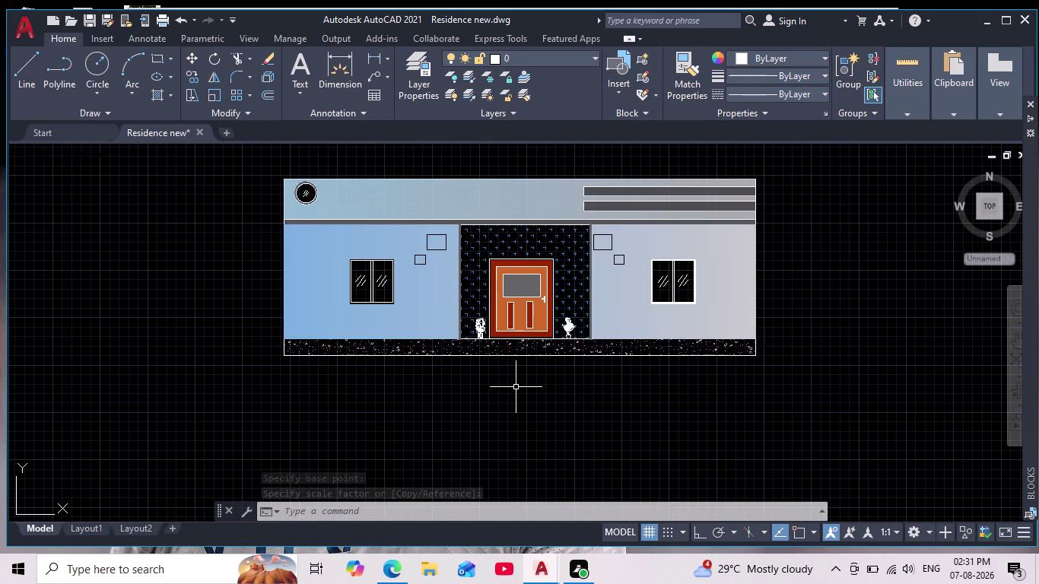
key(Escape)
key(Escape)
scroll(up, 3)
scroll(down, 3)
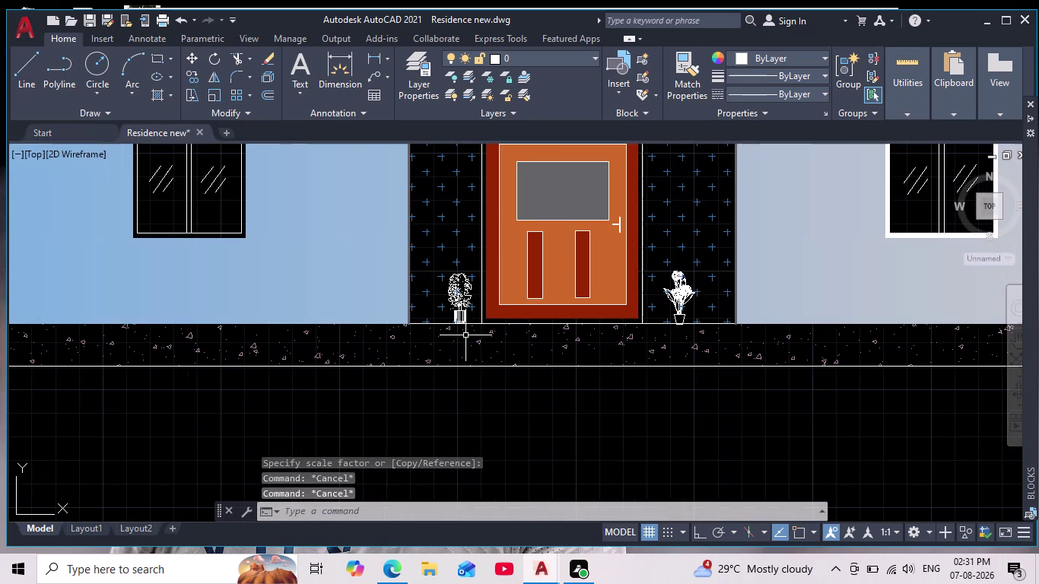
scroll(up, 3)
click(453, 306)
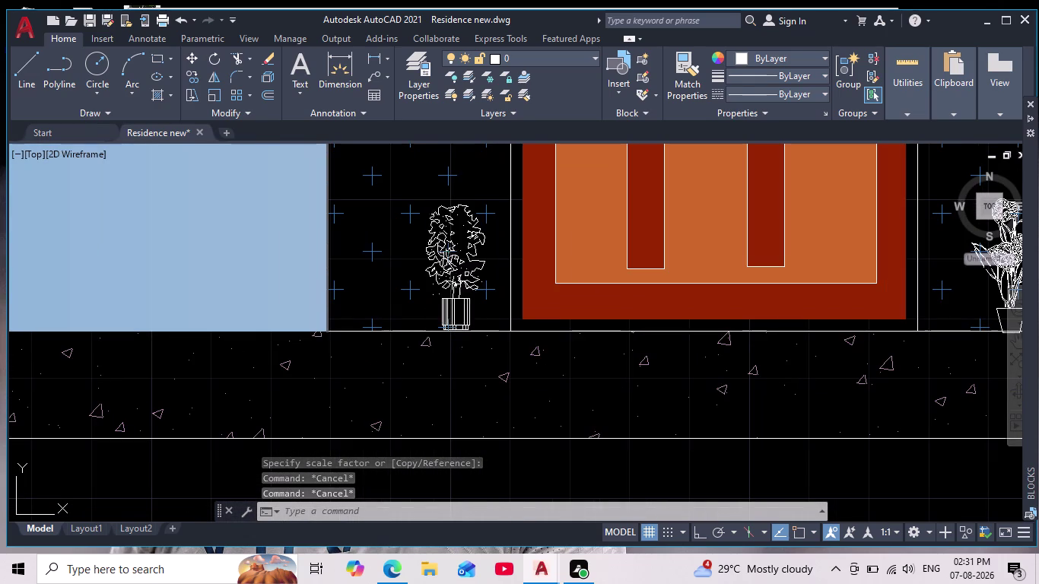
Delete the leafy potted plant and zoom in on the flowering plant beside the door.
key(Delete)
scroll(down, 3)
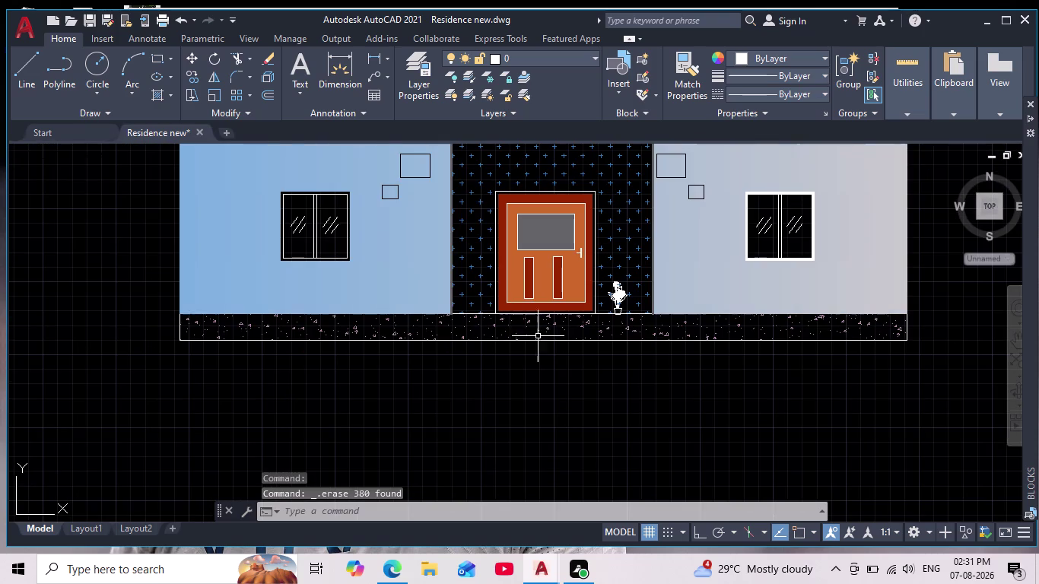
scroll(up, 3)
scroll(up, 3)
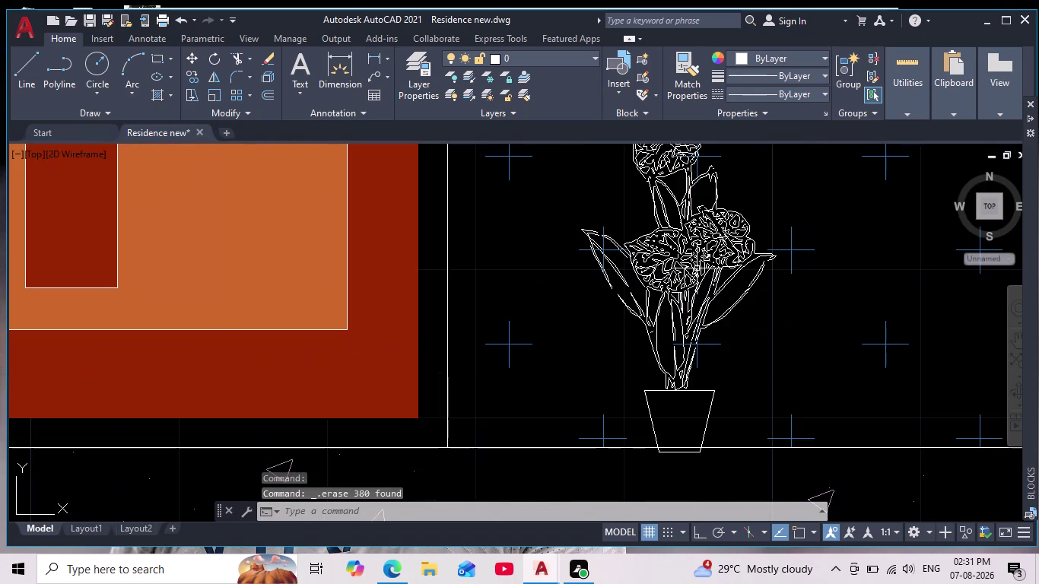
scroll(up, 3)
middle_drag(692, 268, 507, 331)
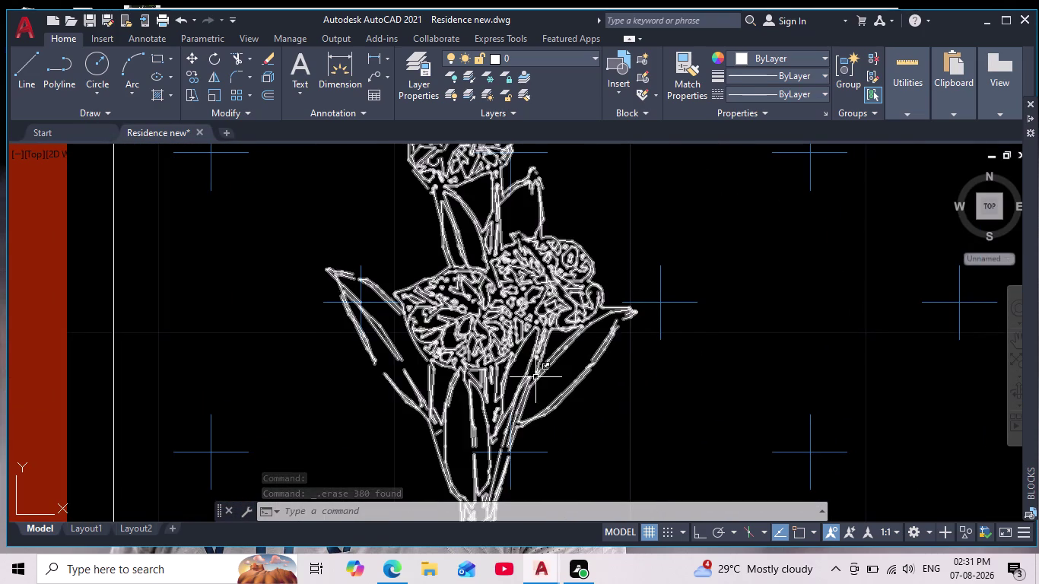
Try HATCH, cancel it, and recentre the view on the flowering plant and its pot.
key(h)
key(Return)
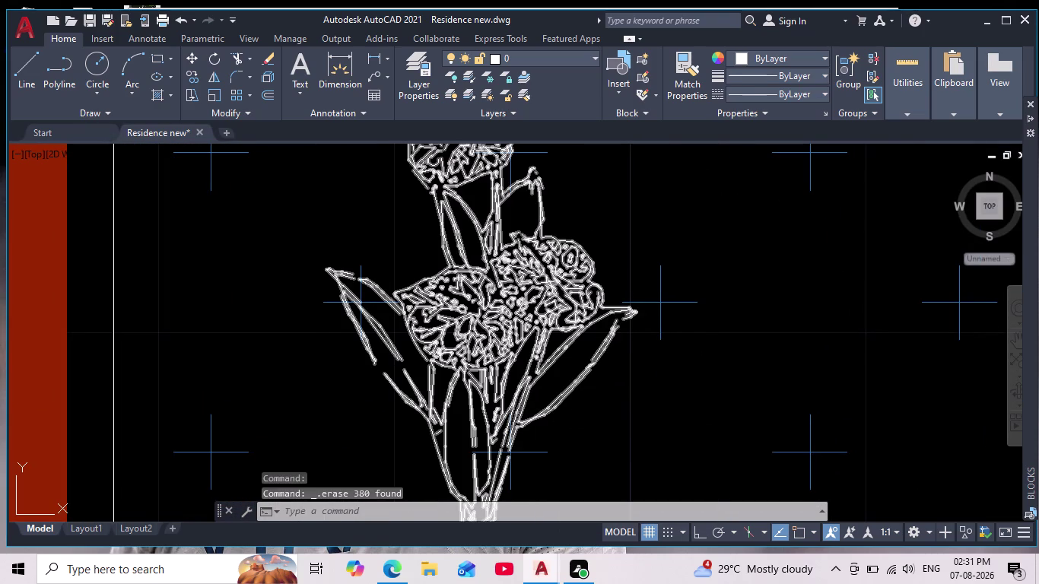
key(Escape)
key(Escape)
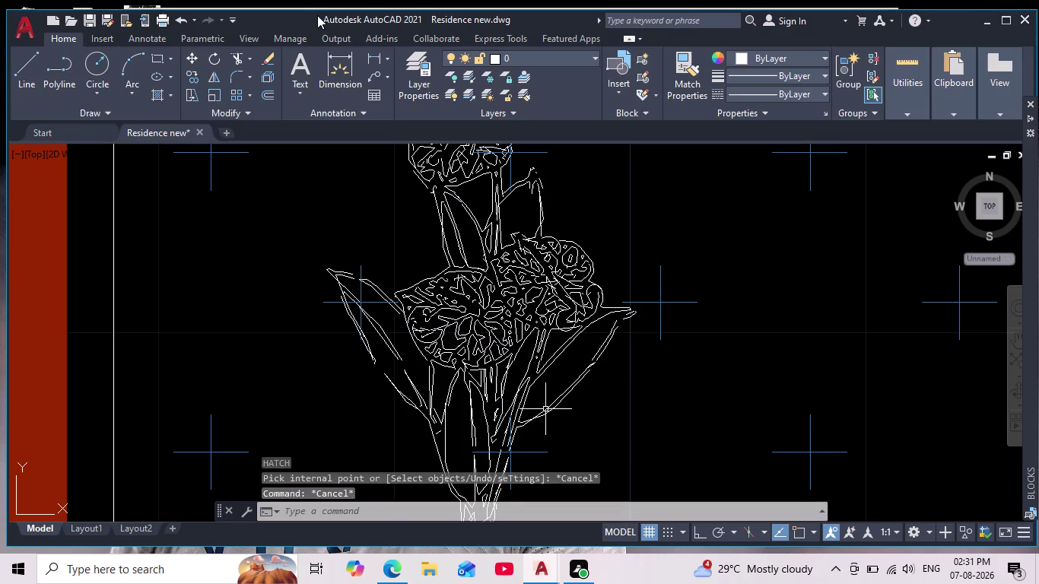
scroll(down, 3)
middle_drag(317, 15, 304, 0)
scroll(down, 3)
scroll(down, 3)
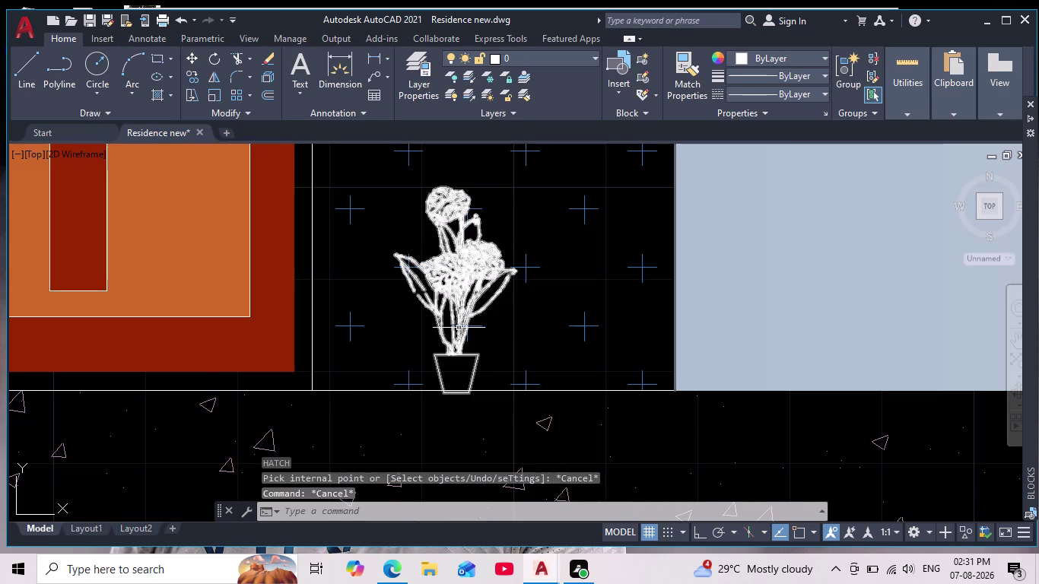
scroll(up, 3)
scroll(up, 3)
scroll(up, 3)
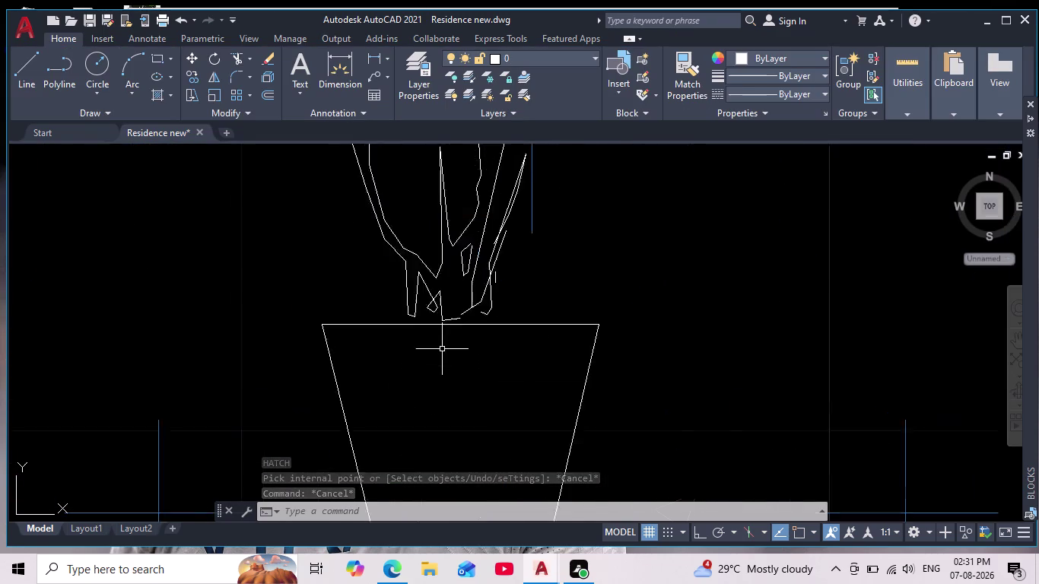
scroll(up, 3)
scroll(down, 3)
scroll(down, 3)
middle_drag(456, 372, 454, 395)
Clear pending commands and restart HATCH for the flowering plant.
key(Escape)
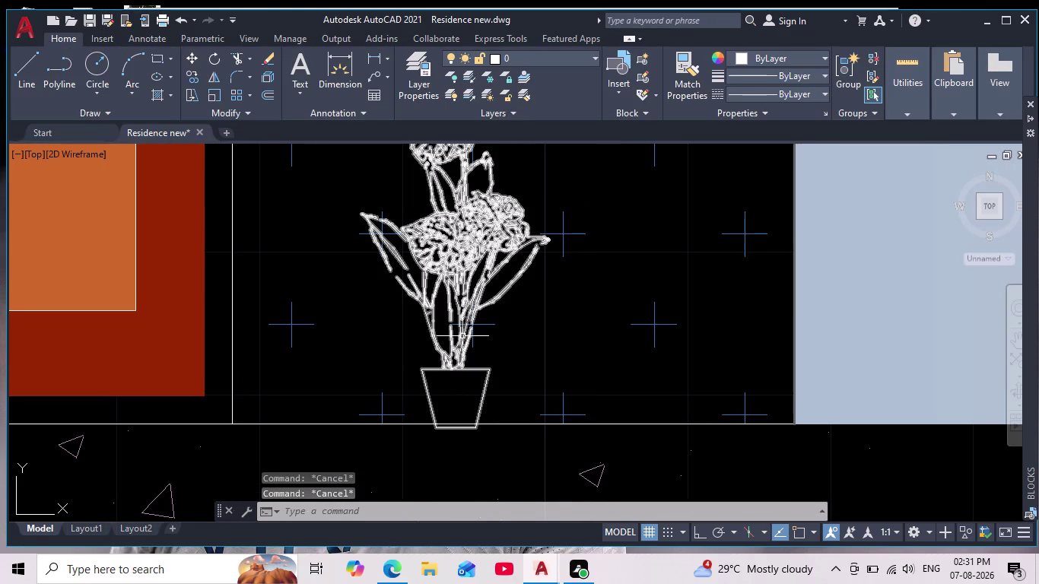
key(Escape)
key(Escape)
key(h)
key(Return)
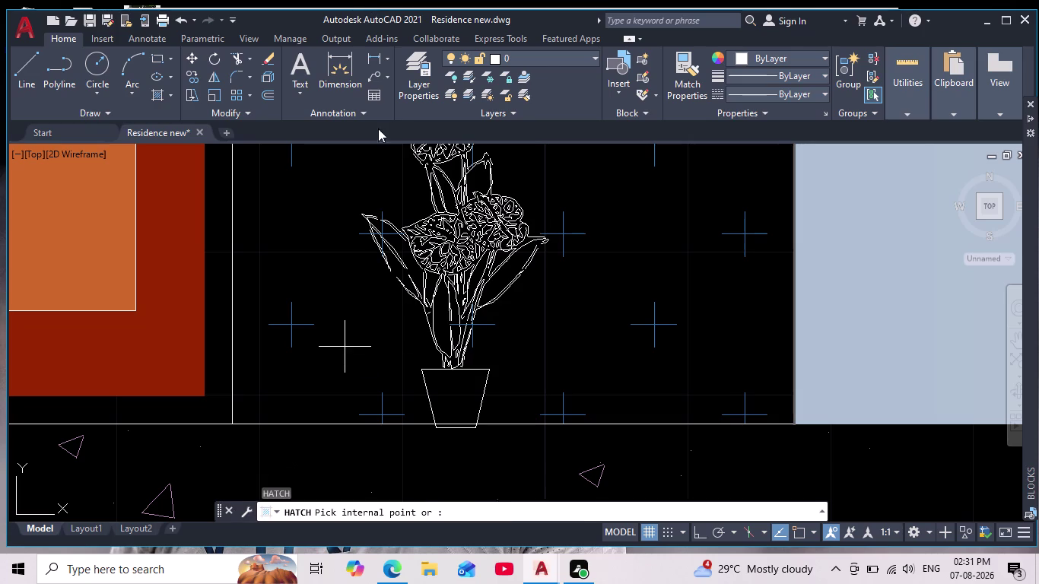
Set a dark green hatch colour and pick inside the plant, which fails with a boundary error.
click(398, 78)
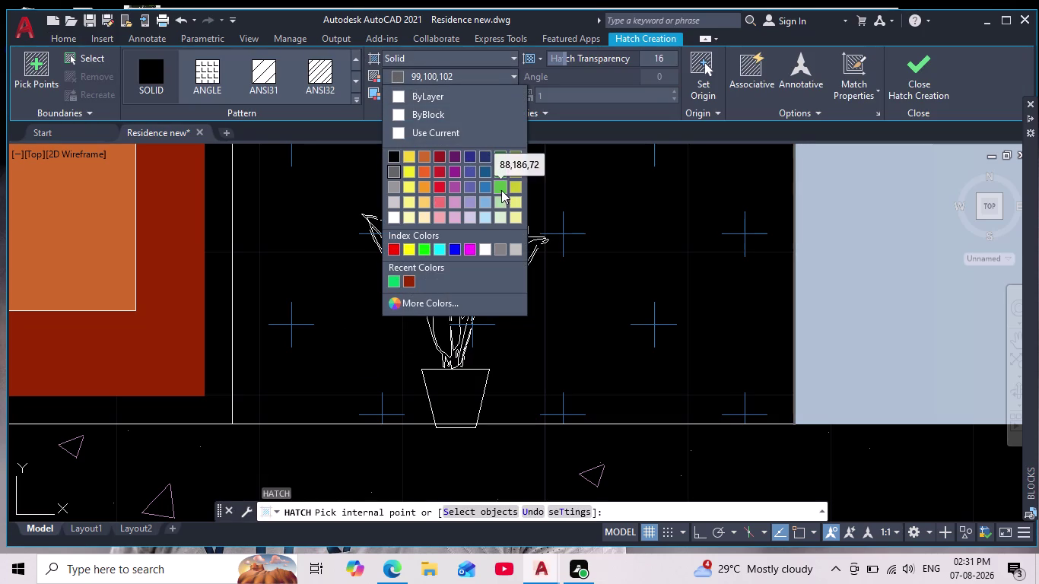
click(497, 155)
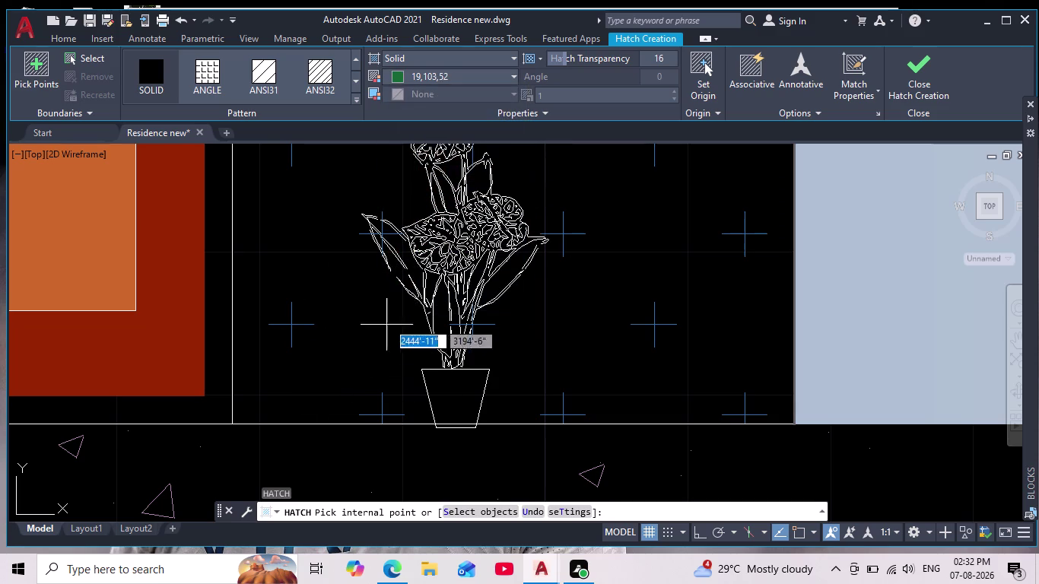
click(399, 247)
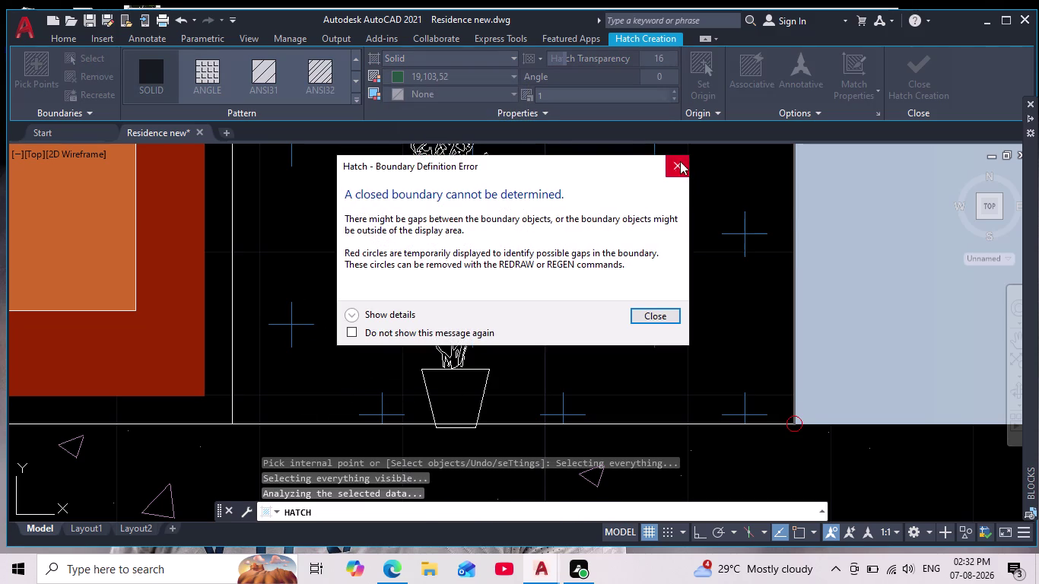
click(678, 159)
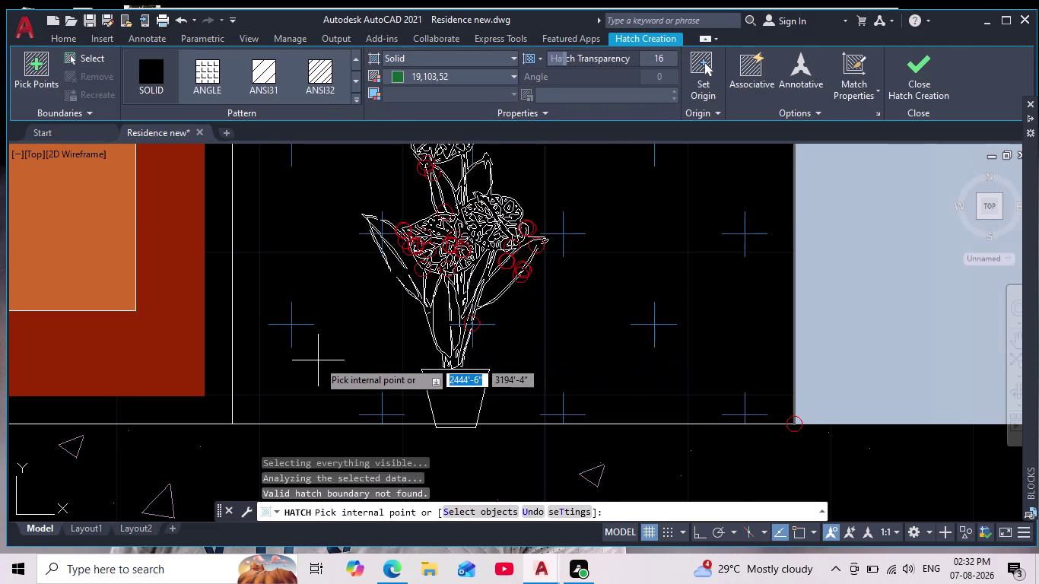
scroll(down, 3)
scroll(up, 3)
key(Escape)
key(Escape)
key(Return)
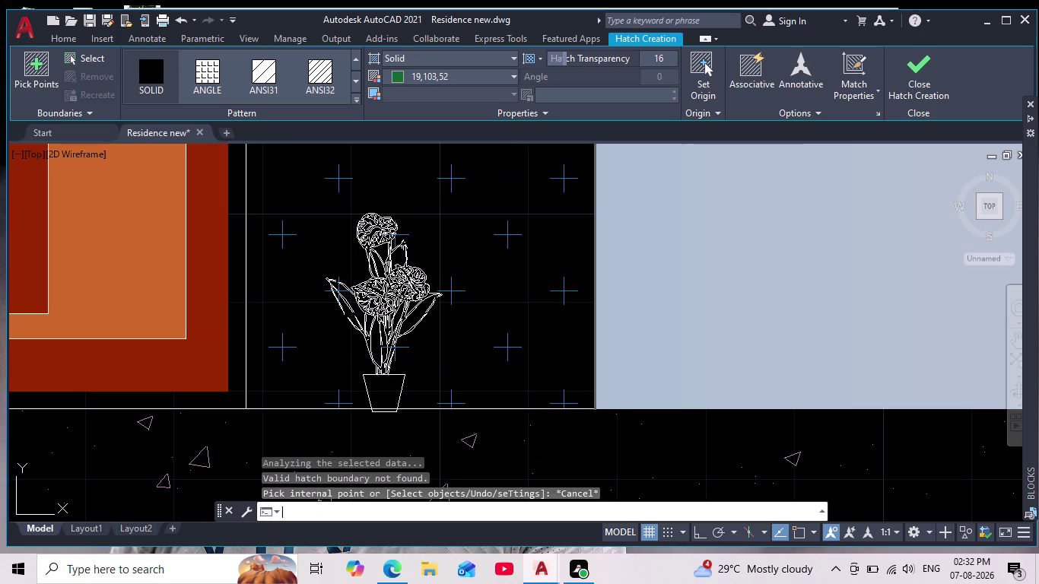
Retry a fill point inside the plant, dismiss the boundary error, and exit HATCH.
scroll(up, 3)
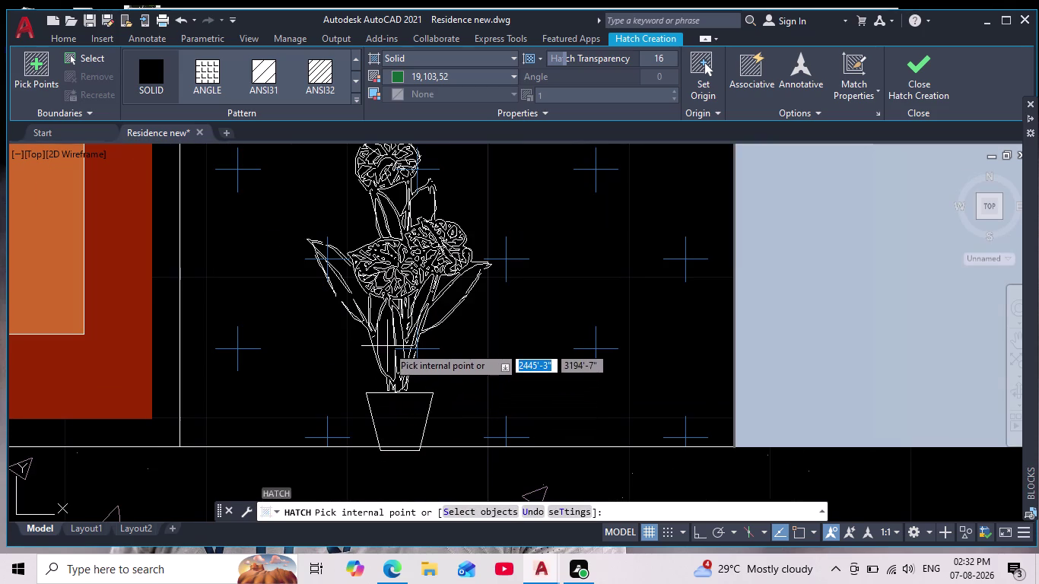
click(387, 346)
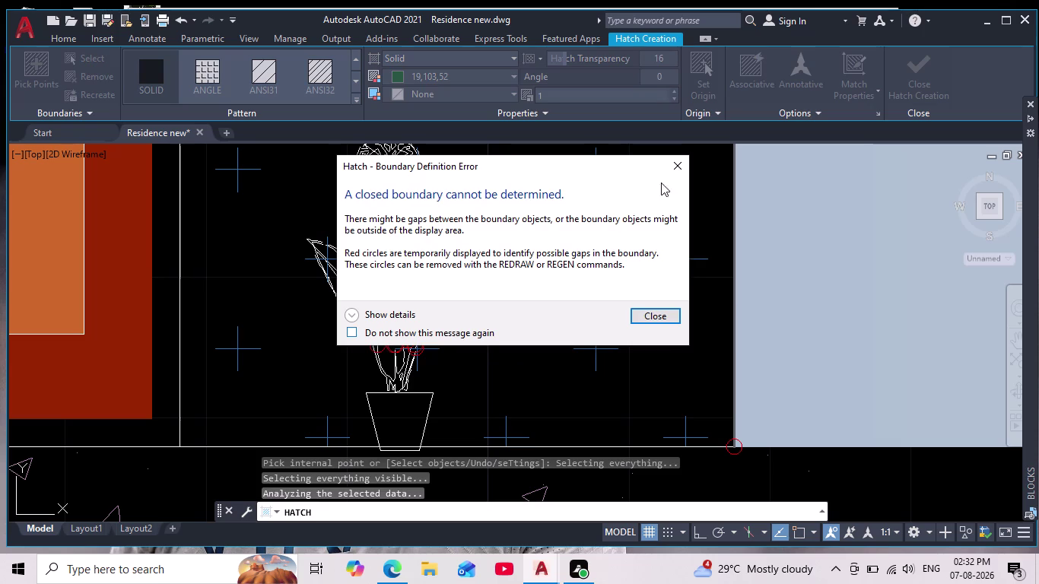
click(678, 167)
scroll(down, 3)
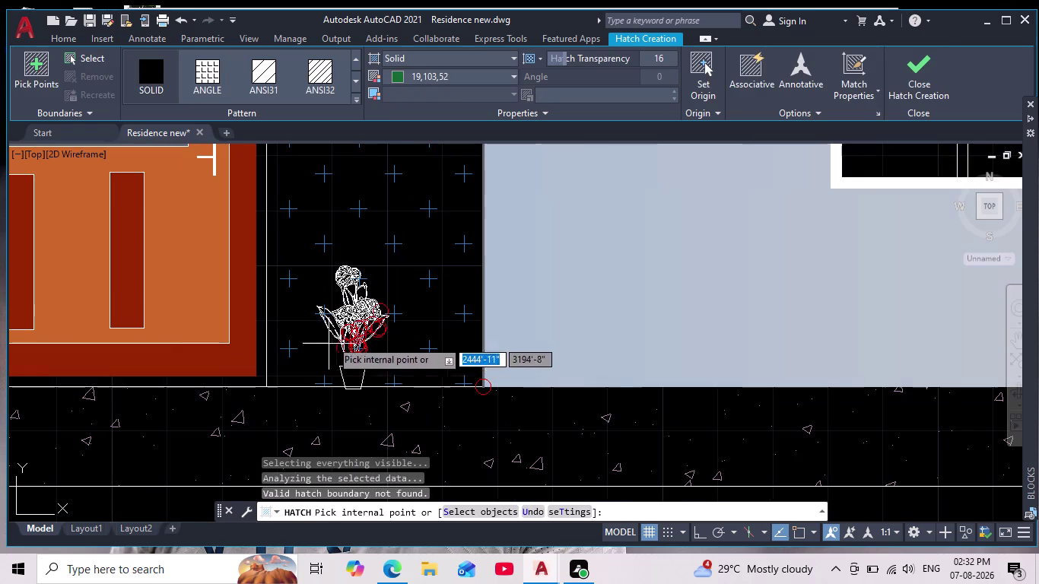
scroll(up, 3)
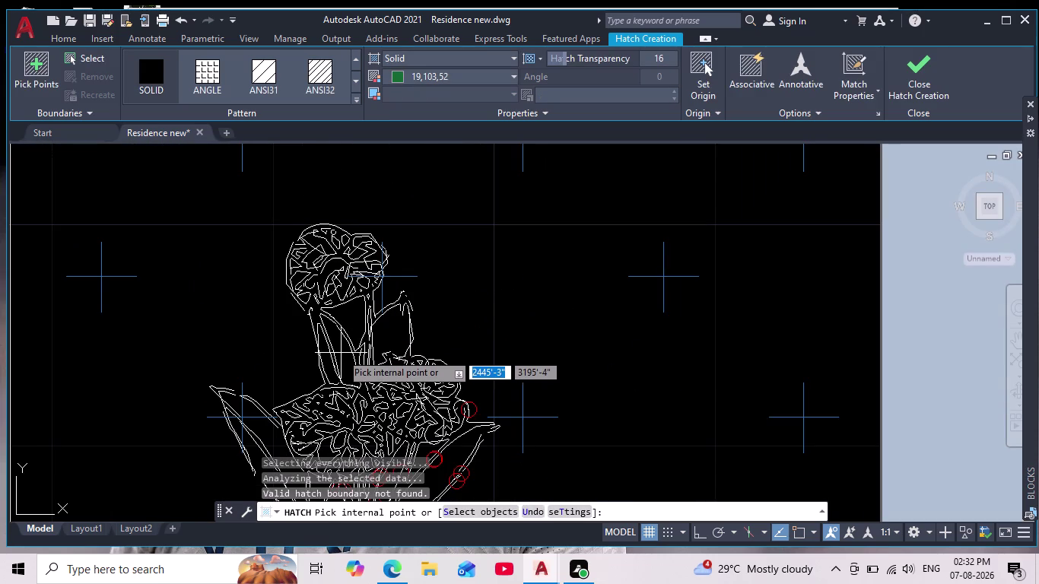
key(Escape)
key(Escape)
key(Escape)
key(Escape)
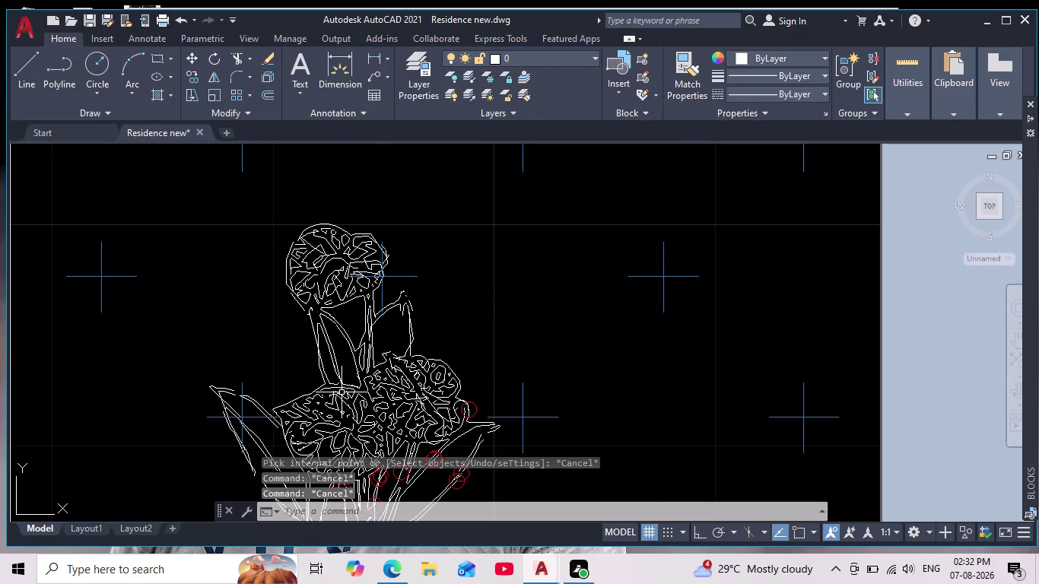
key(Escape)
Recentre on the plant and pot, clear all commands, and select the potted plant.
middle_drag(345, 380, 376, 269)
scroll(down, 3)
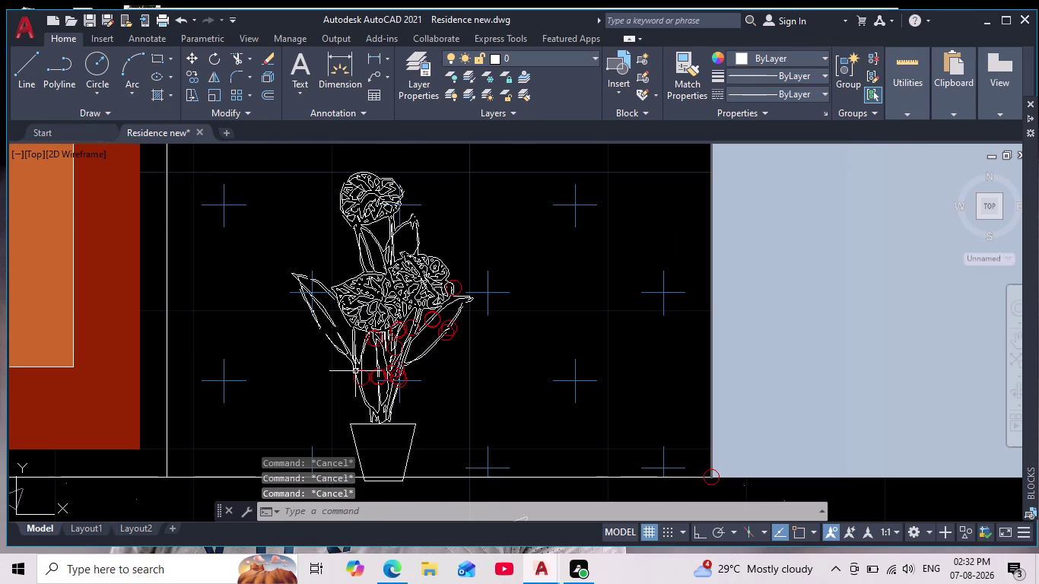
scroll(up, 3)
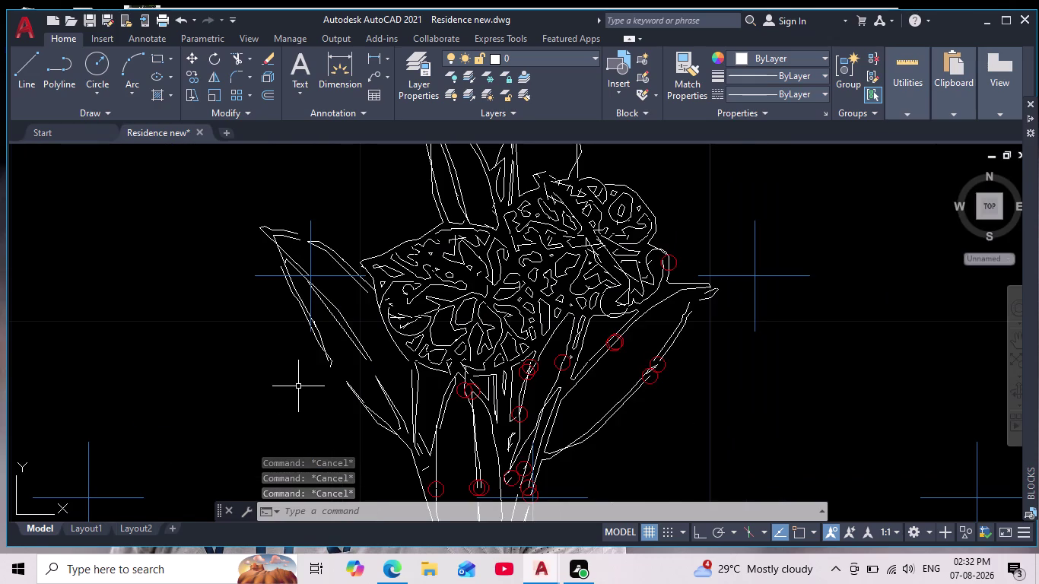
scroll(down, 3)
middle_drag(297, 386, 344, 305)
key(Escape)
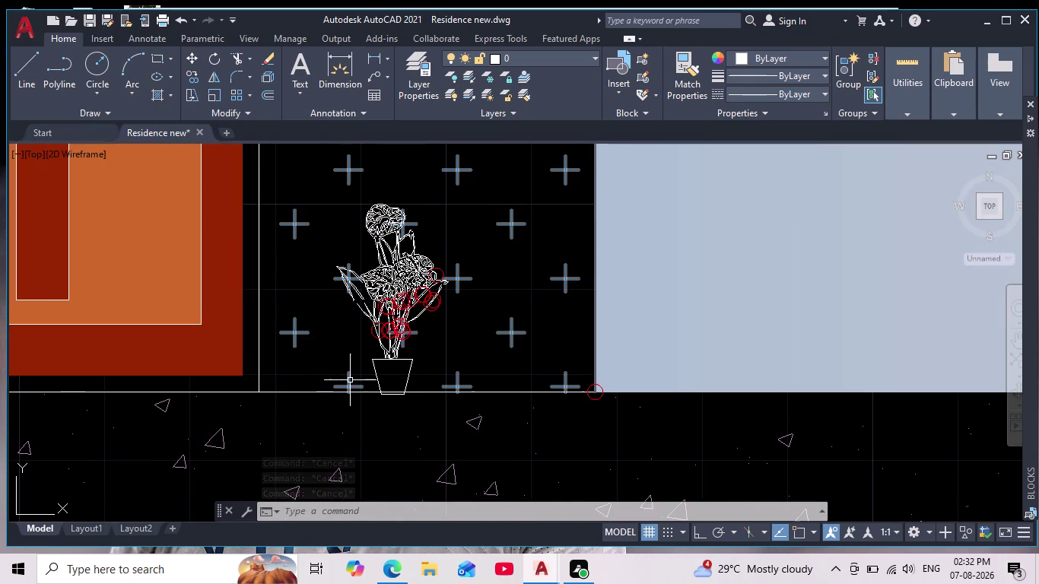
key(Escape)
key(Escape)
key(Escape)
key(Escape)
key(Escape)
key(Return)
key(Escape)
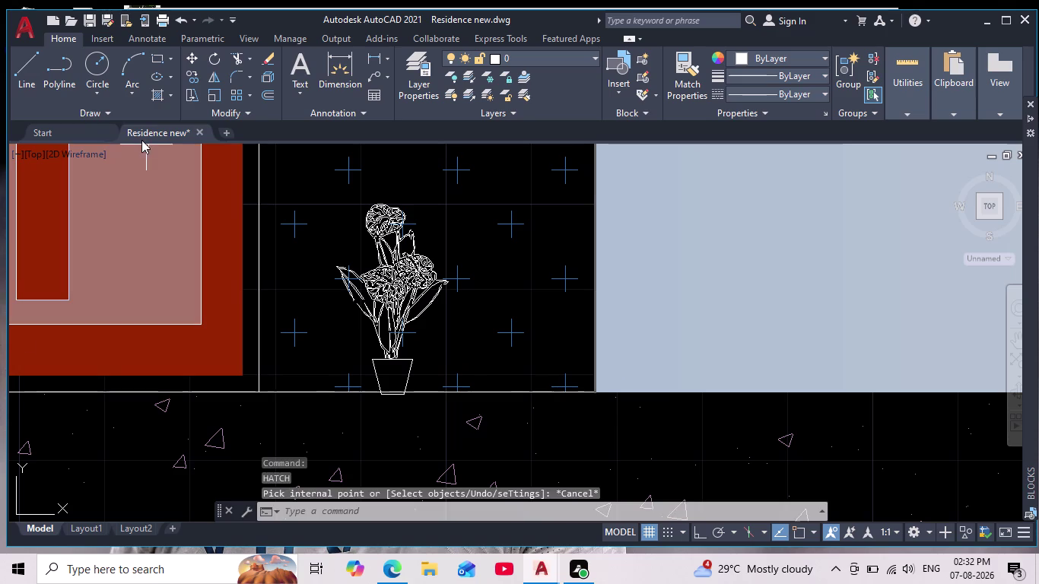
key(Escape)
key(Escape)
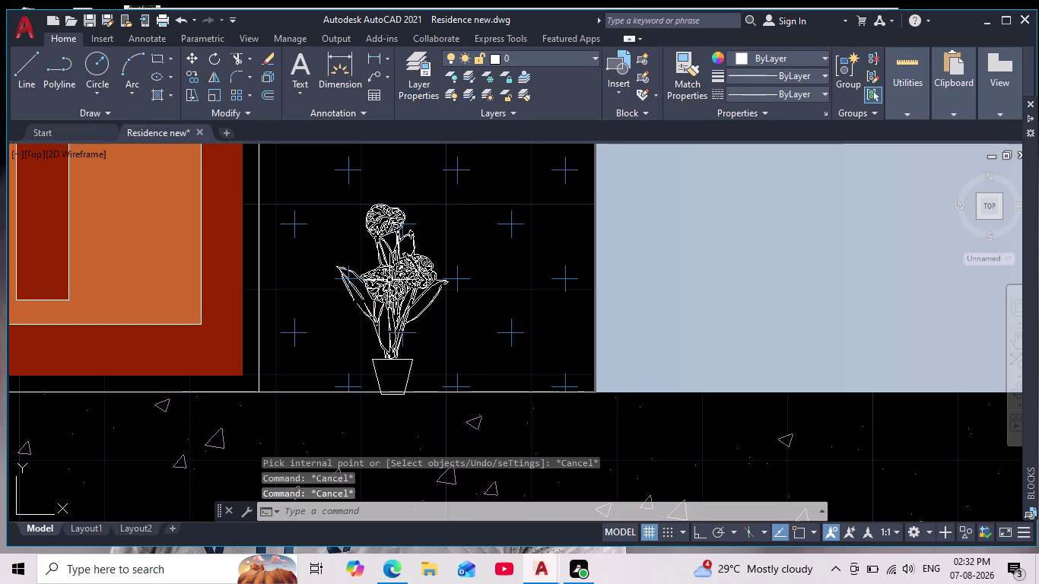
click(389, 282)
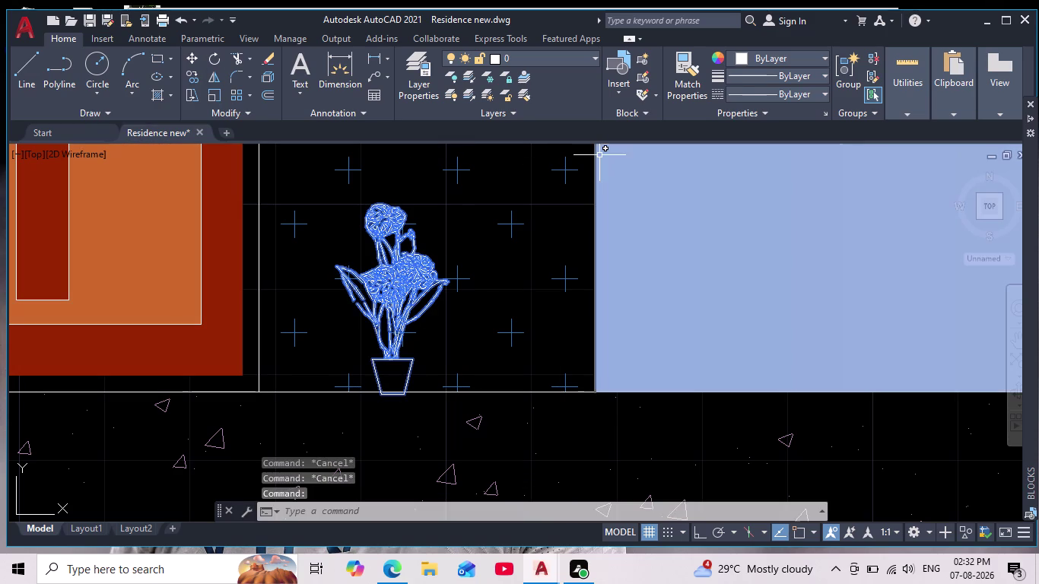
Set the selected plant's object colour to Green and clear the selection.
click(742, 58)
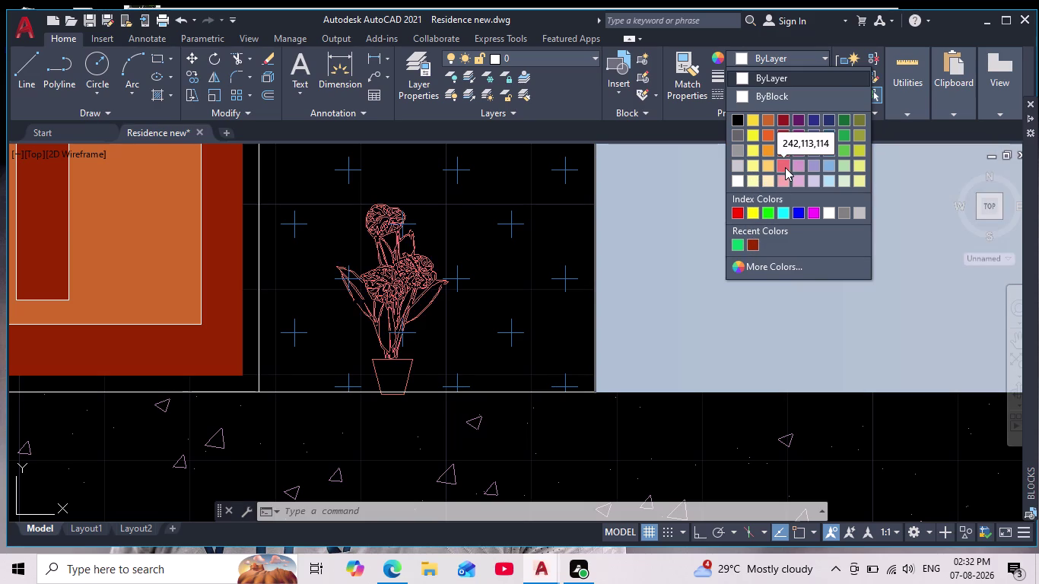
scroll(down, 3)
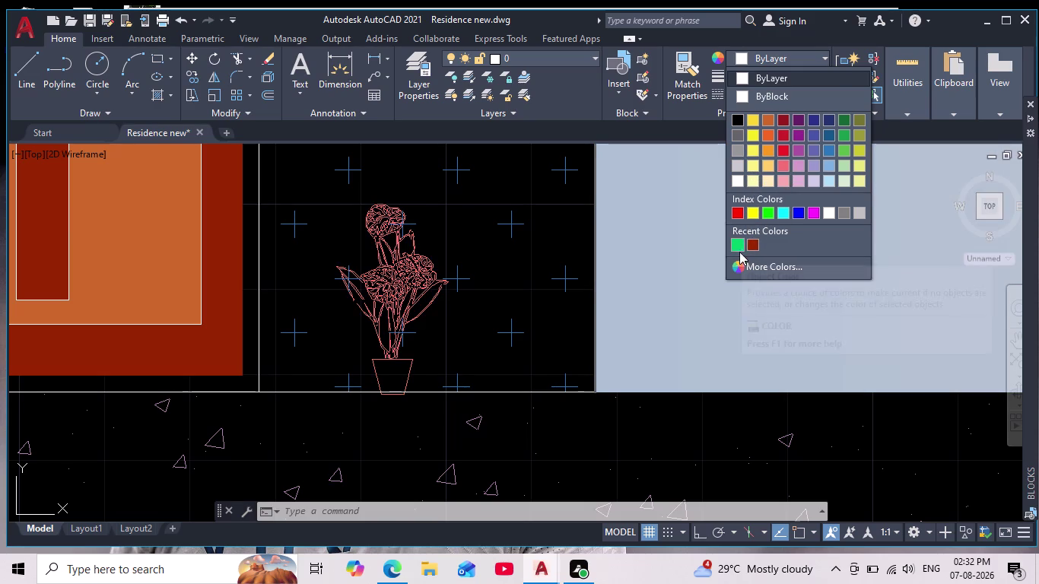
scroll(down, 3)
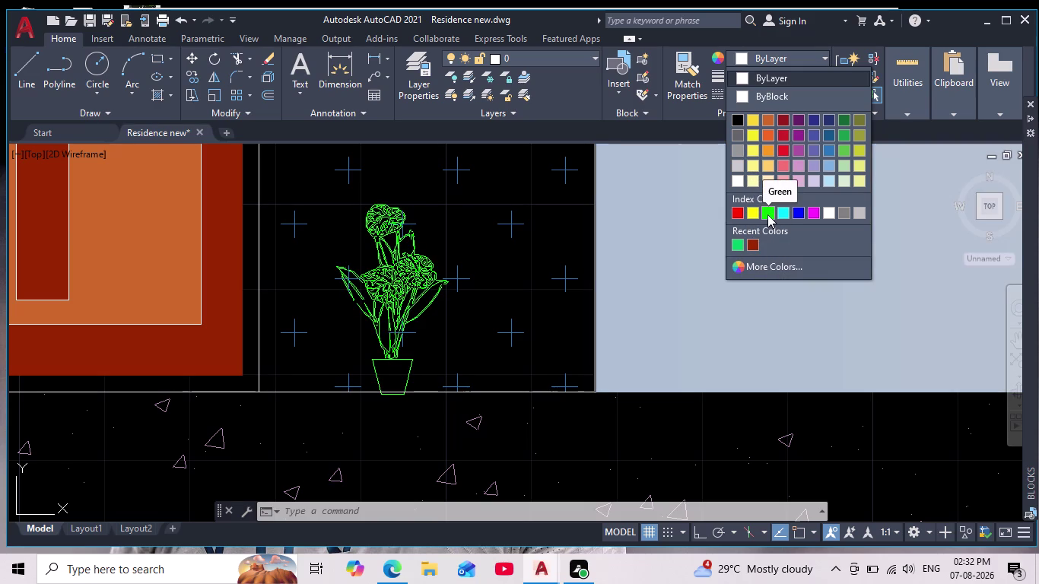
click(766, 215)
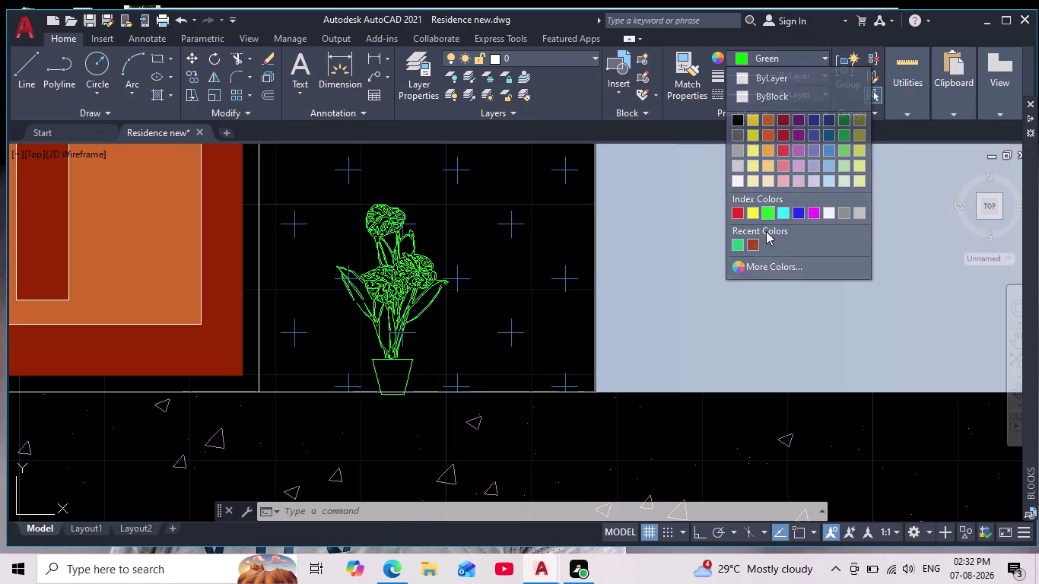
key(Escape)
Zoom in and start the HATCH command again with H.
scroll(down, 3)
scroll(up, 3)
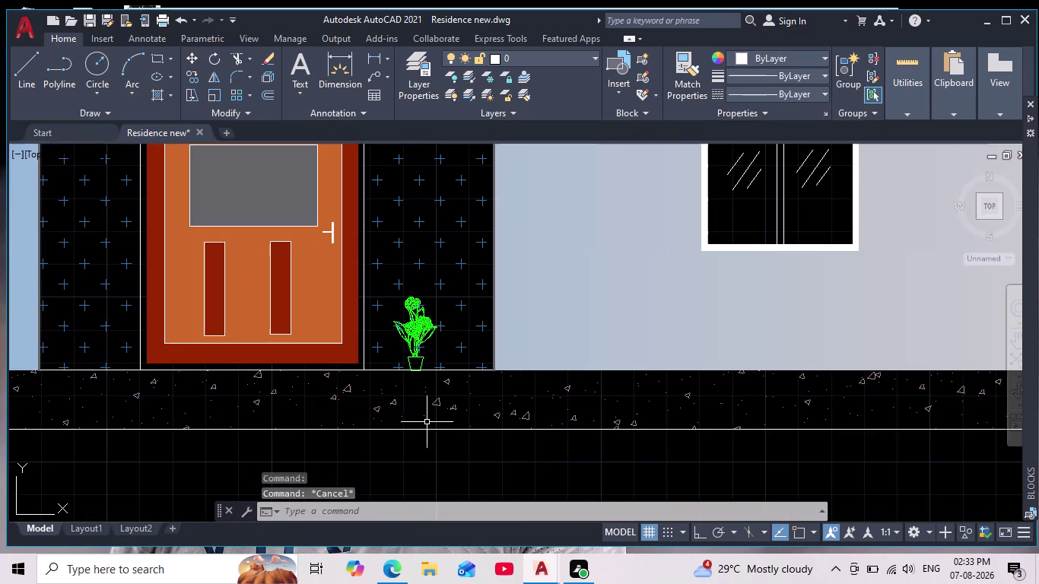
scroll(up, 3)
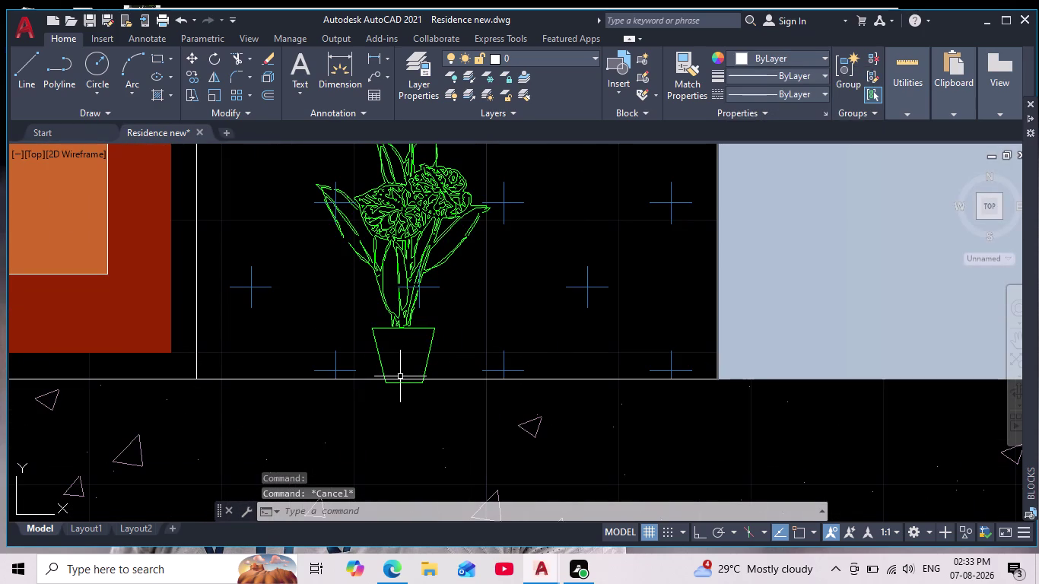
key(h)
key(Return)
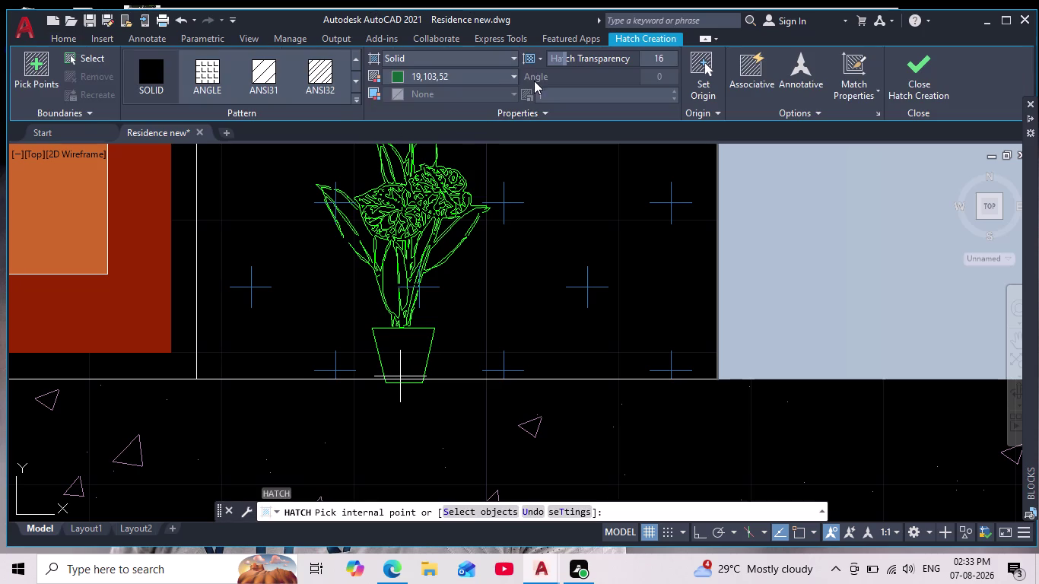
Fill the inside of the plant pot with a solid dark red hatch.
click(399, 80)
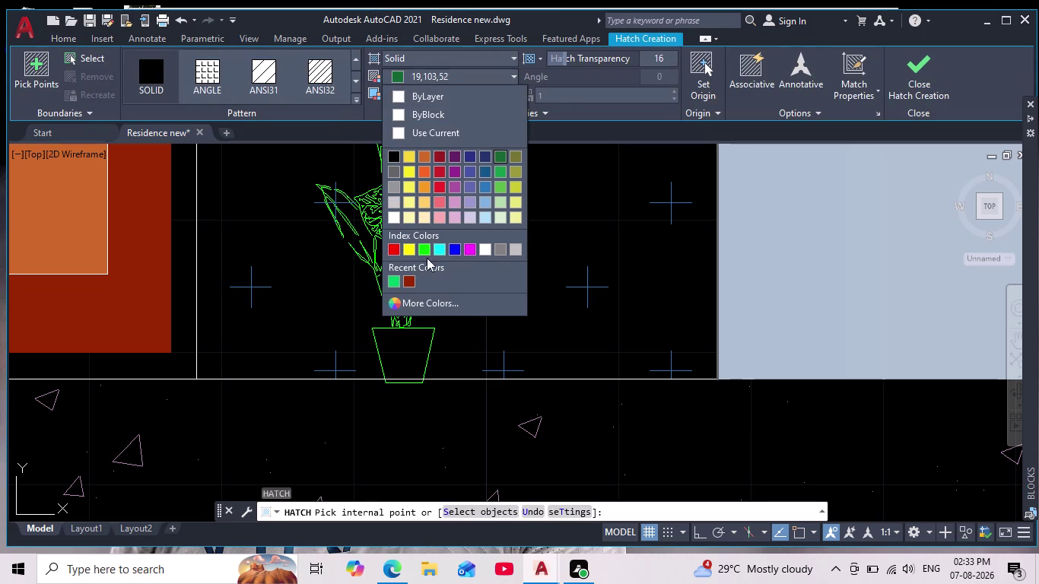
click(409, 278)
click(404, 356)
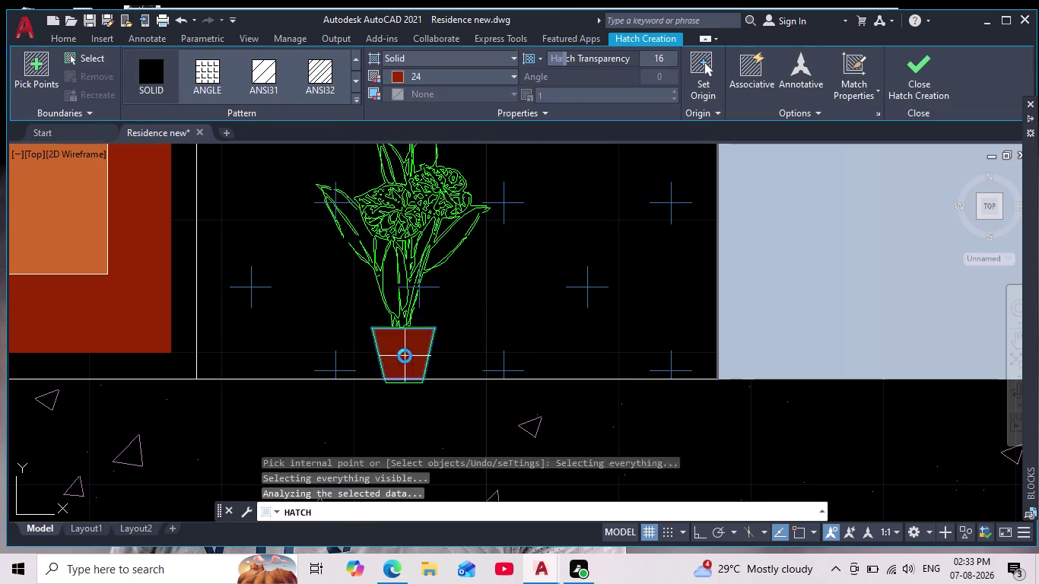
scroll(down, 3)
key(Escape)
Review the whole elevation, zoom back onto the pot, and start a rectangle.
middle_drag(446, 377, 434, 315)
scroll(down, 3)
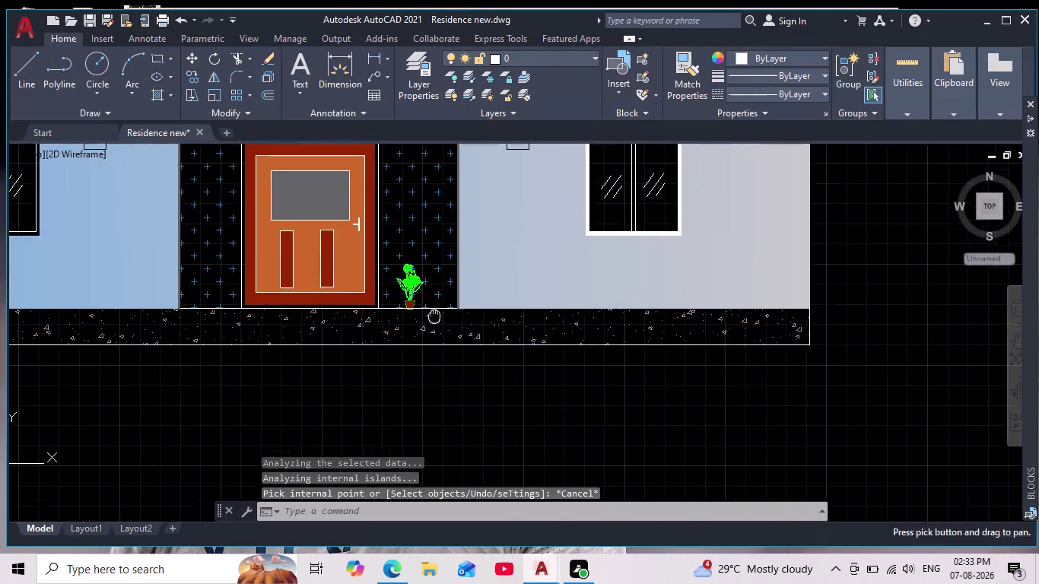
scroll(down, 3)
scroll(up, 3)
middle_drag(416, 347, 464, 386)
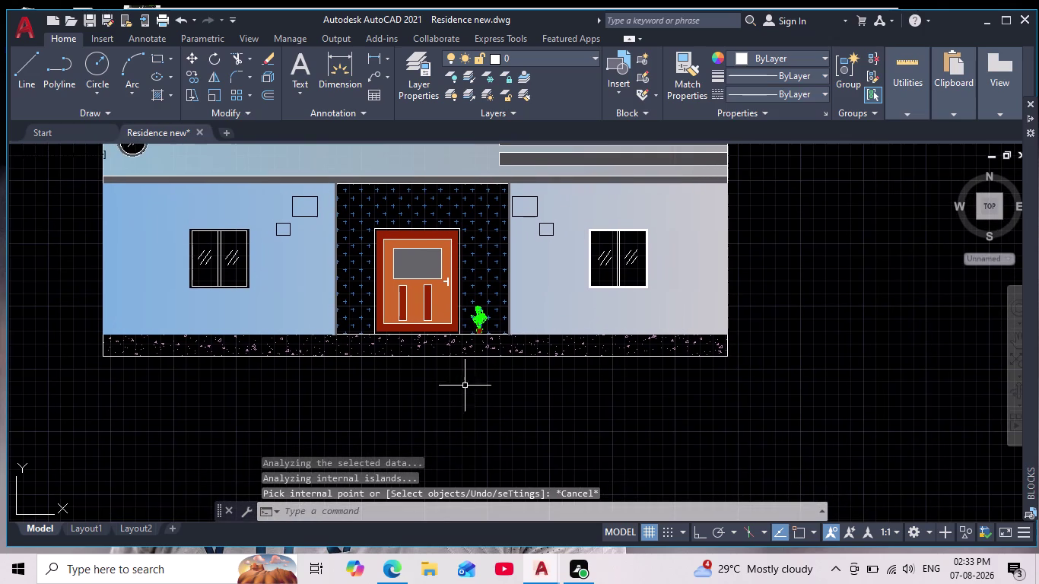
scroll(up, 3)
scroll(up, 3)
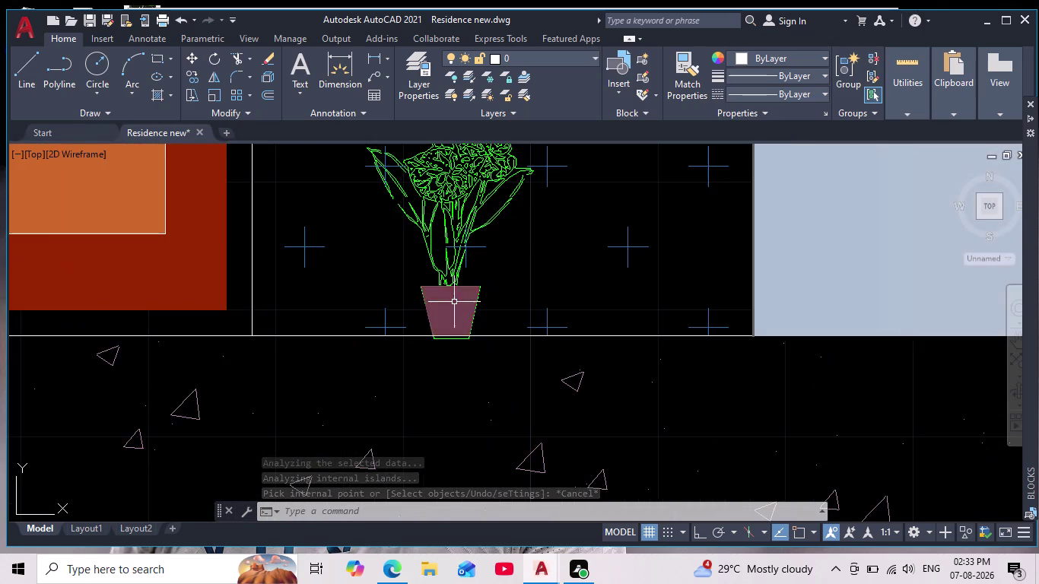
scroll(up, 3)
scroll(down, 3)
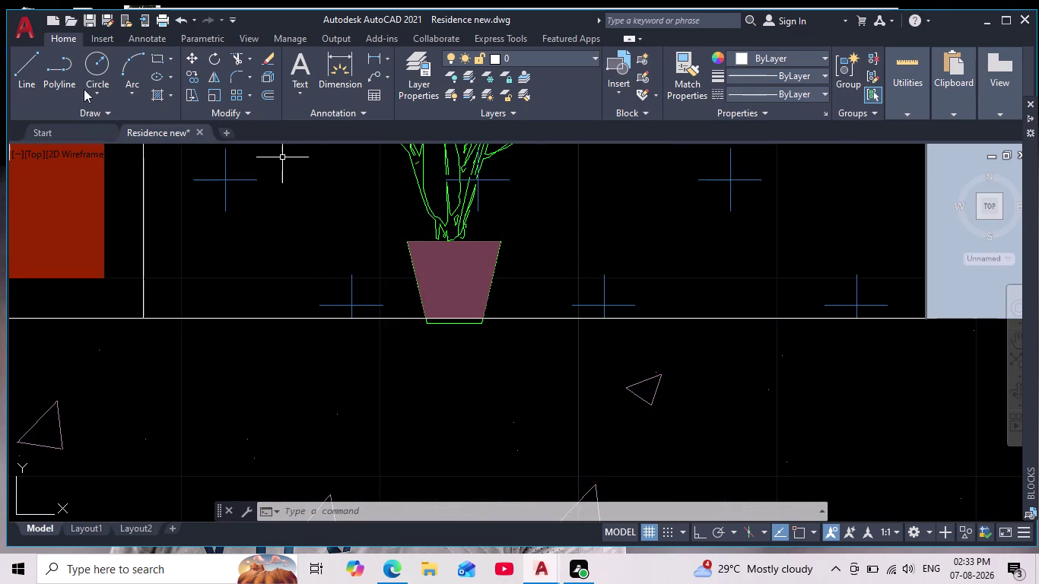
click(158, 59)
scroll(up, 3)
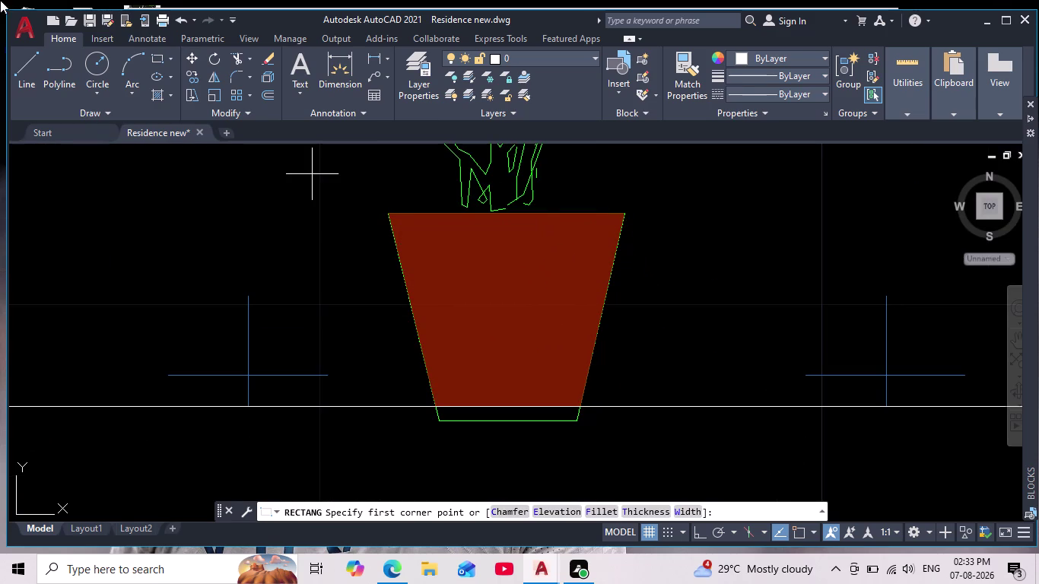
Draw a line across the pot's top corners with Object Snap turned on.
click(34, 66)
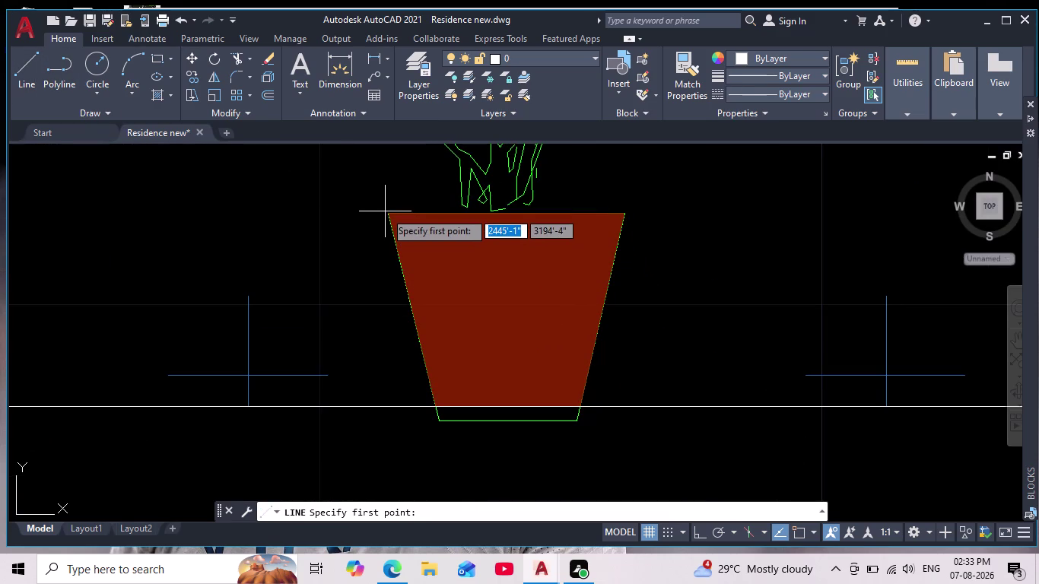
click(794, 534)
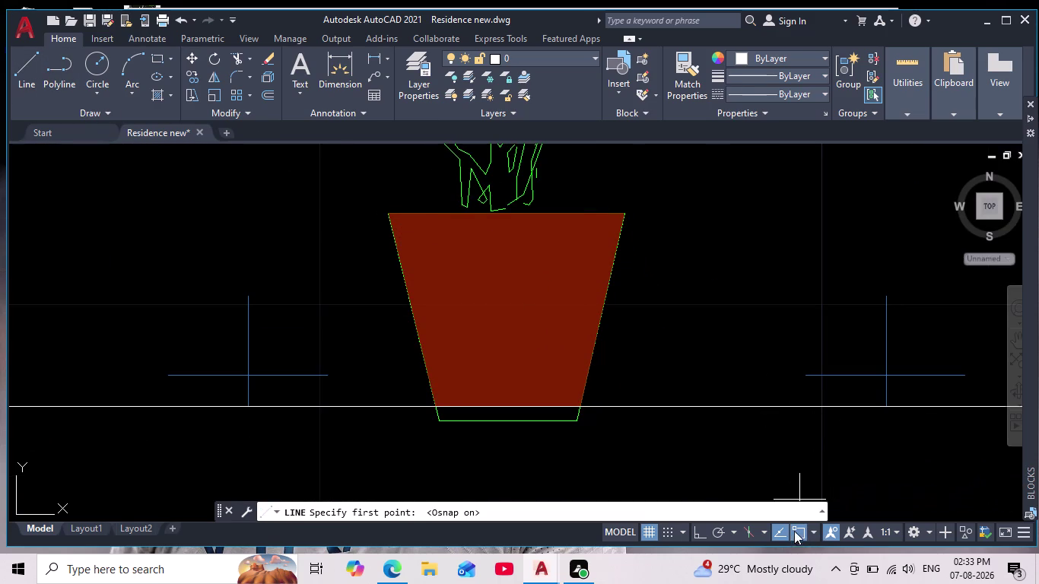
click(389, 211)
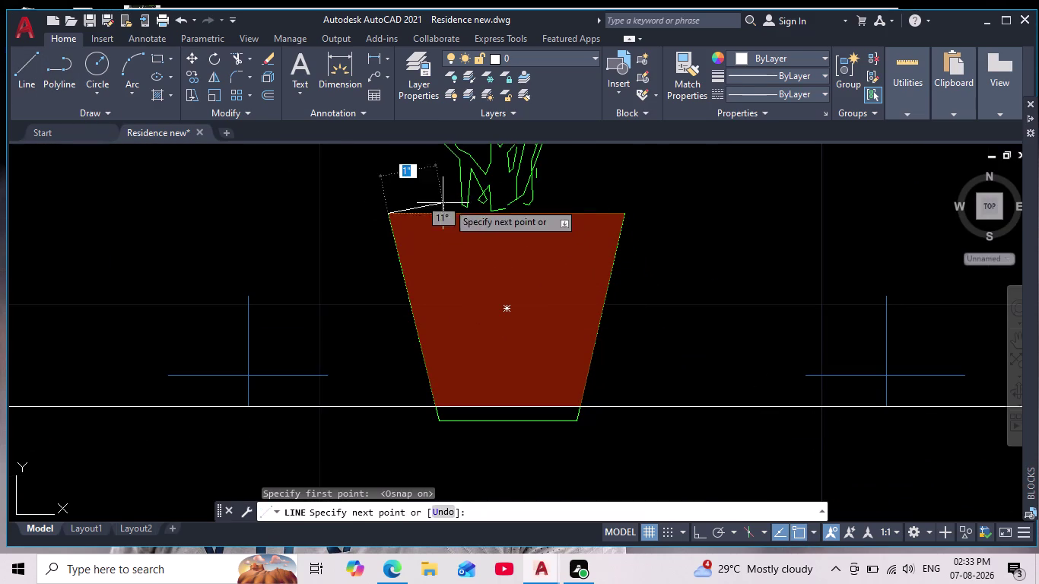
click(628, 213)
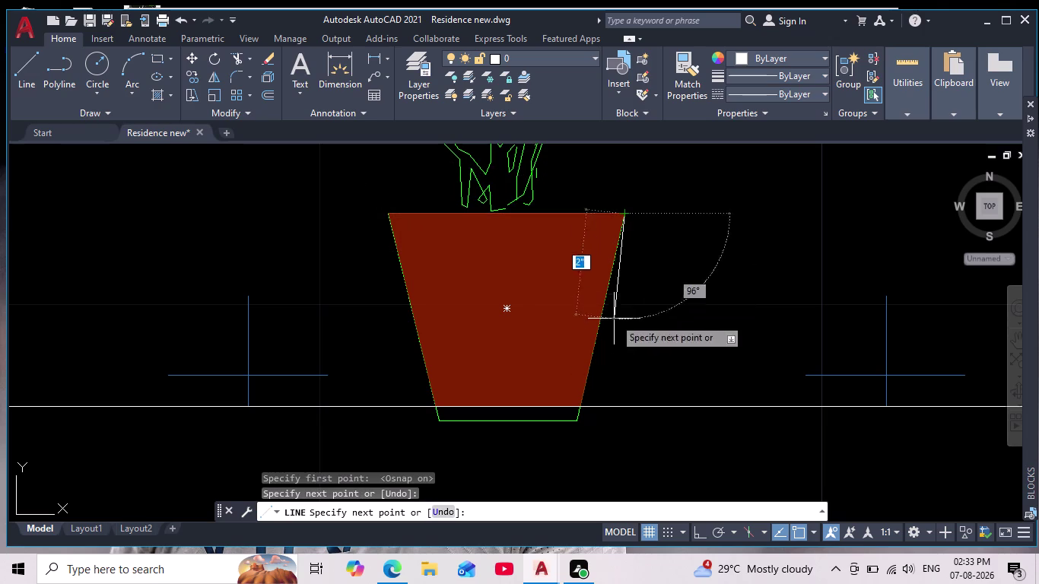
scroll(down, 3)
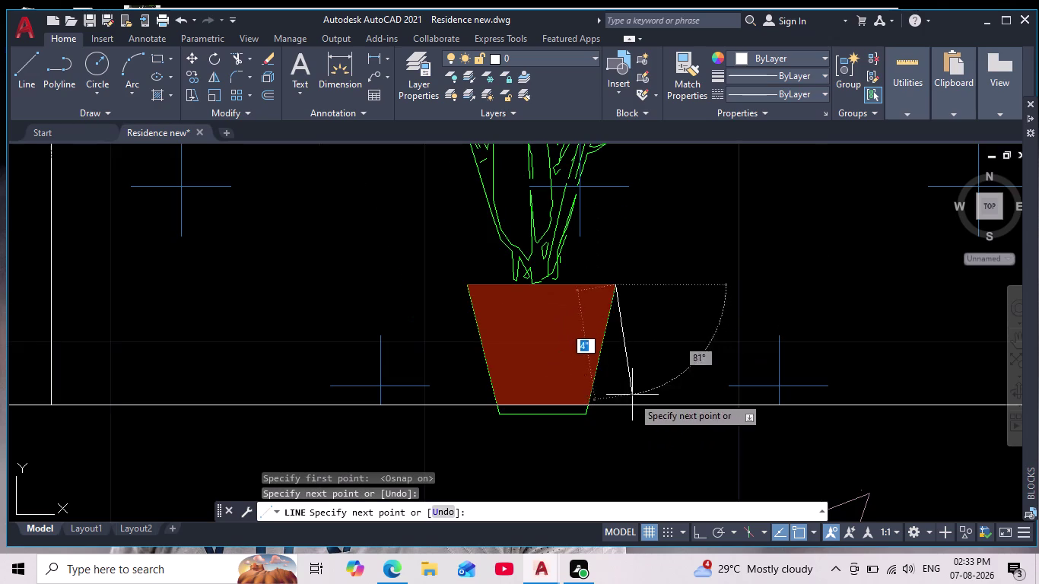
key(Escape)
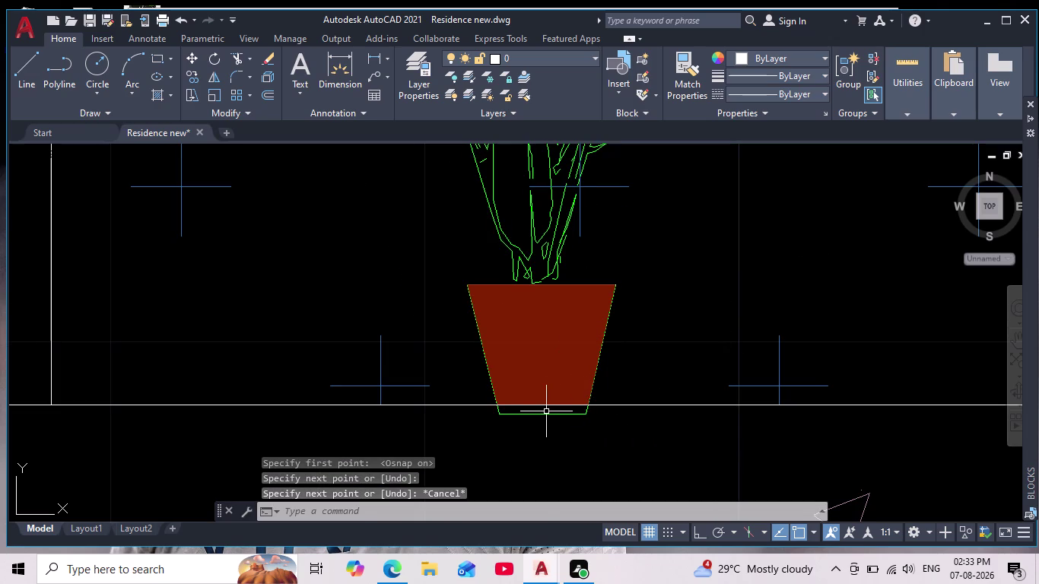
Select the plant and pot and move them down onto the ground line.
click(545, 412)
click(553, 425)
click(543, 415)
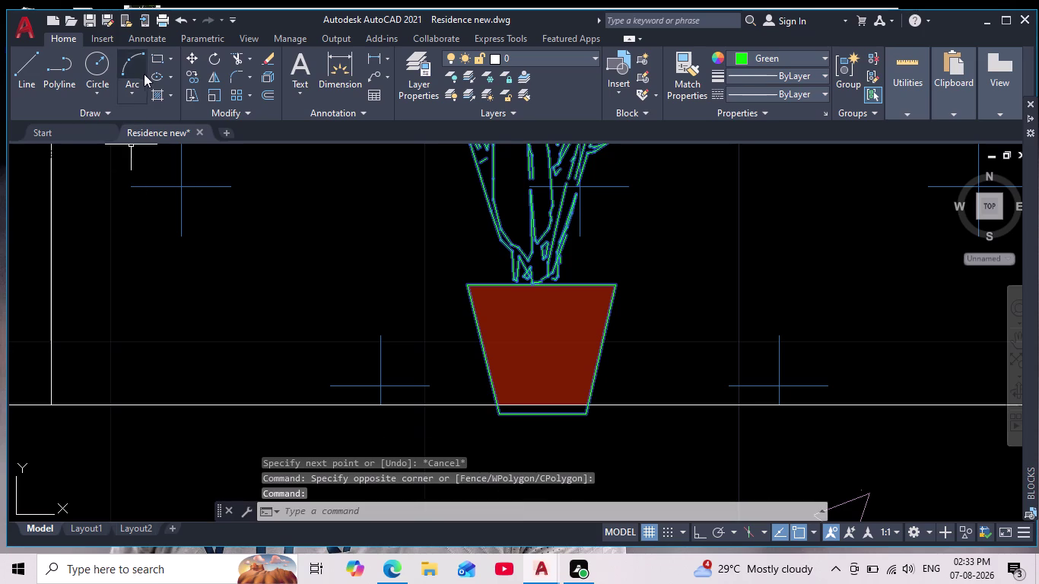
click(187, 59)
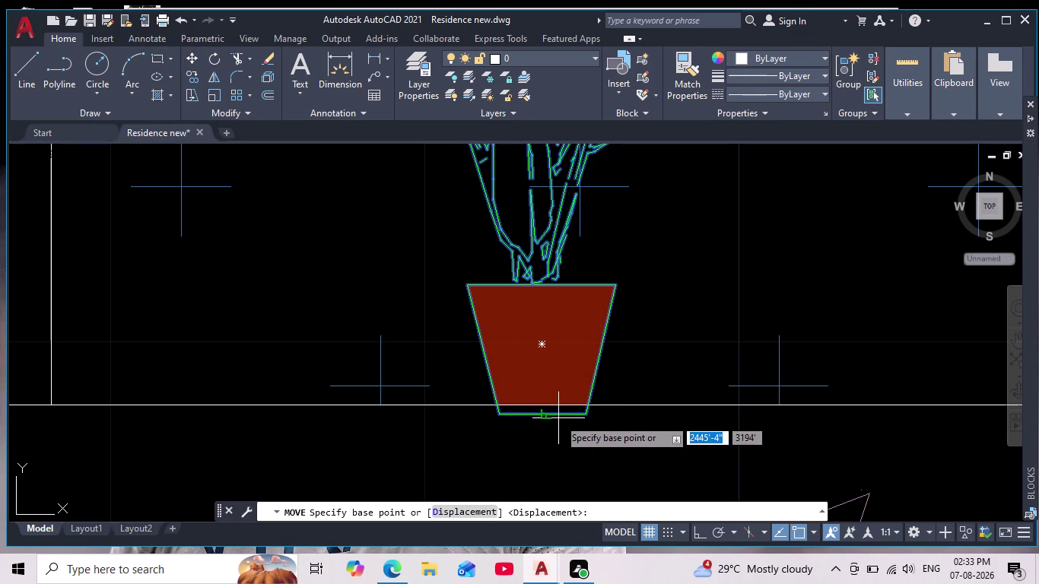
click(545, 418)
click(542, 406)
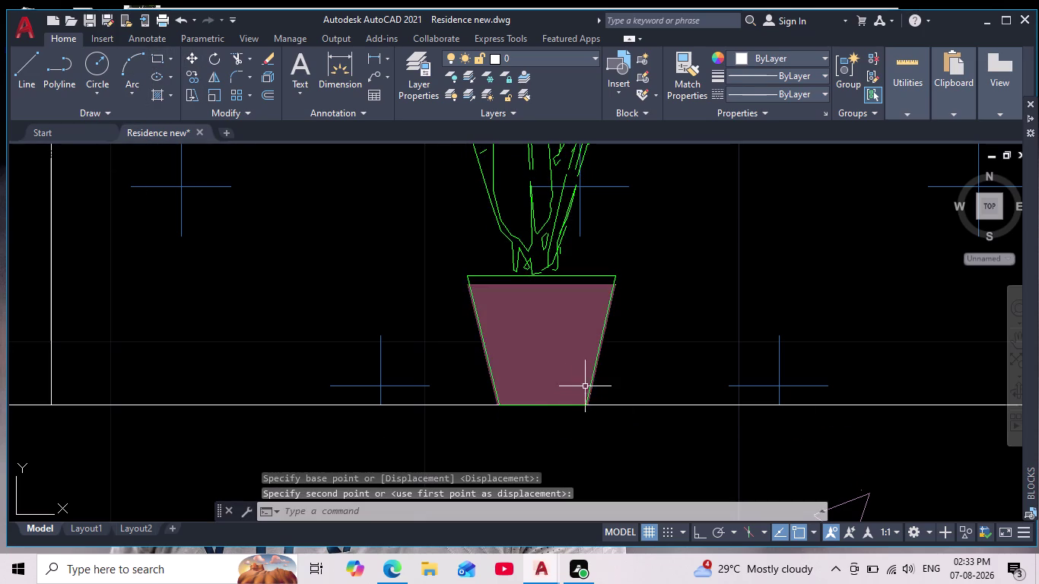
scroll(down, 3)
scroll(up, 3)
key(Escape)
Erase the pot's dark red fill and the extra rim line, then restart HATCH.
click(525, 344)
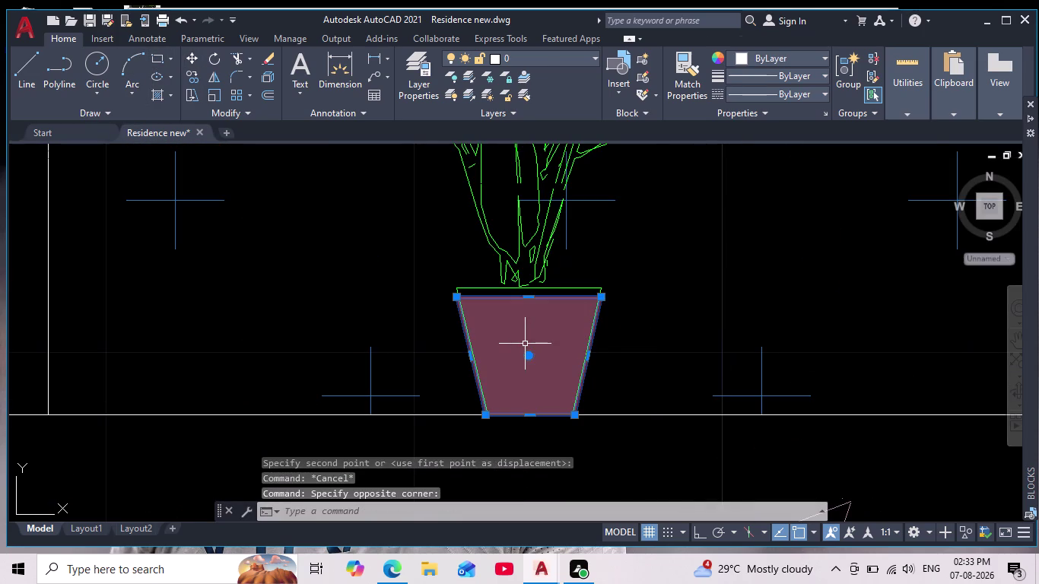
key(Delete)
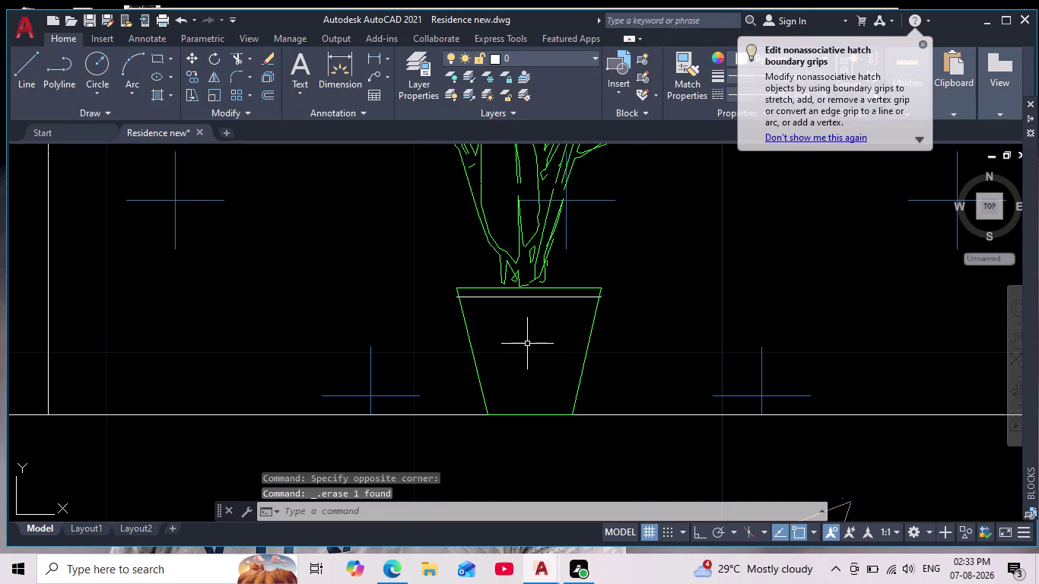
scroll(down, 3)
scroll(up, 3)
click(498, 258)
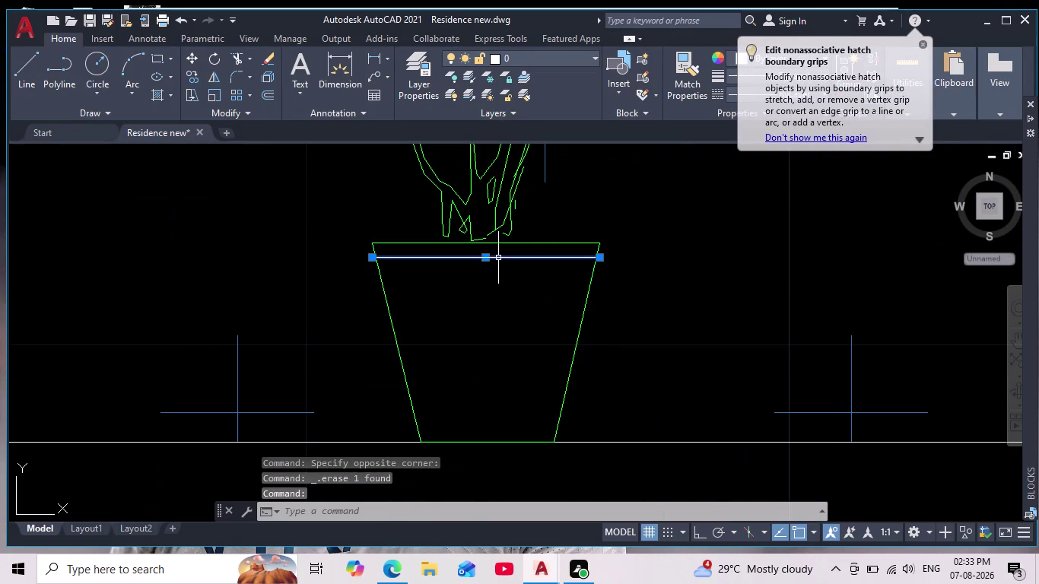
key(Delete)
key(h)
key(Return)
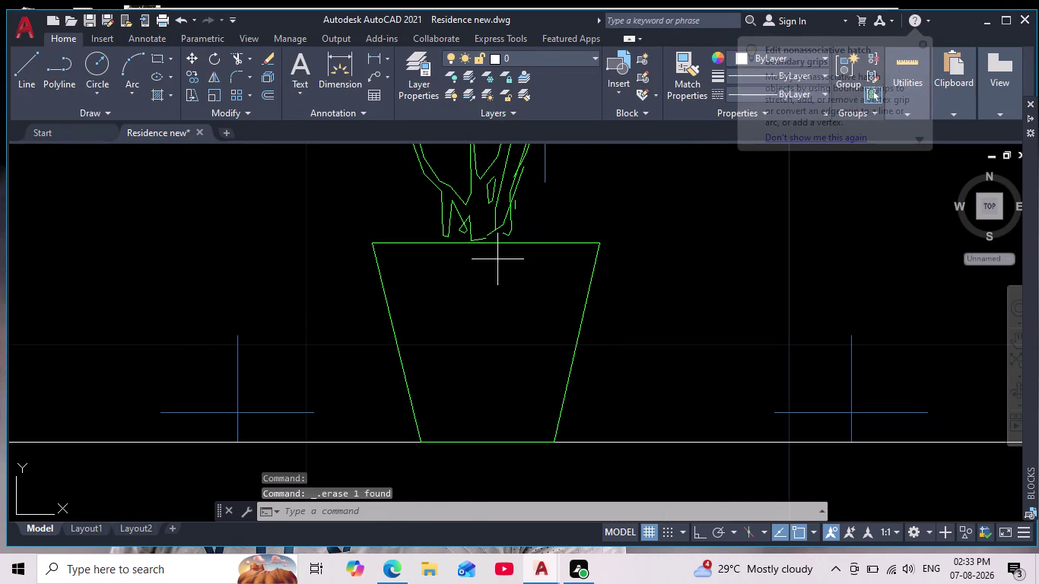
click(475, 332)
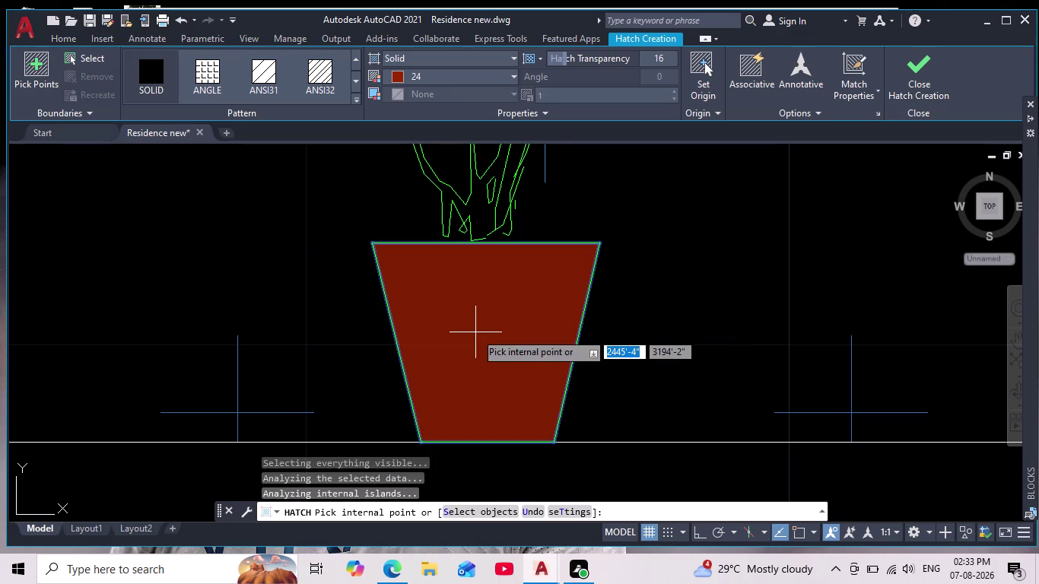
key(Escape)
scroll(down, 3)
scroll(down, 3)
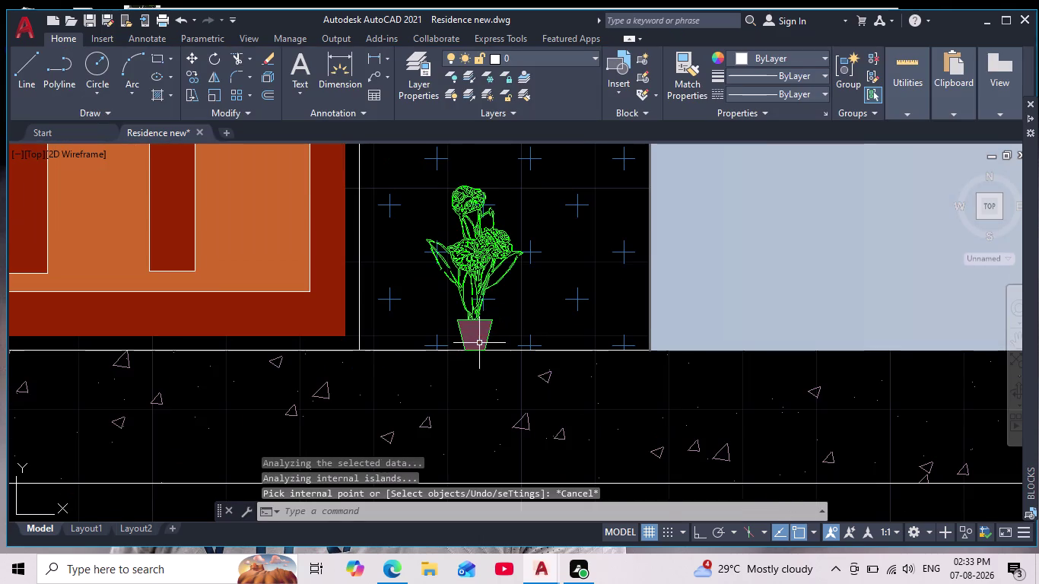
scroll(down, 3)
middle_drag(476, 393, 472, 369)
scroll(down, 3)
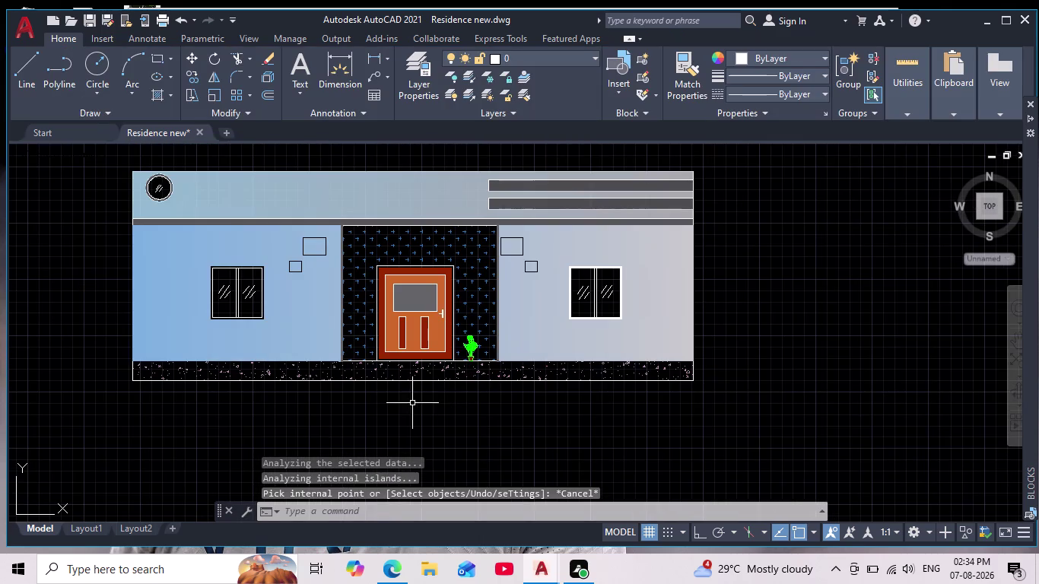
middle_drag(411, 402, 454, 406)
scroll(up, 3)
scroll(down, 3)
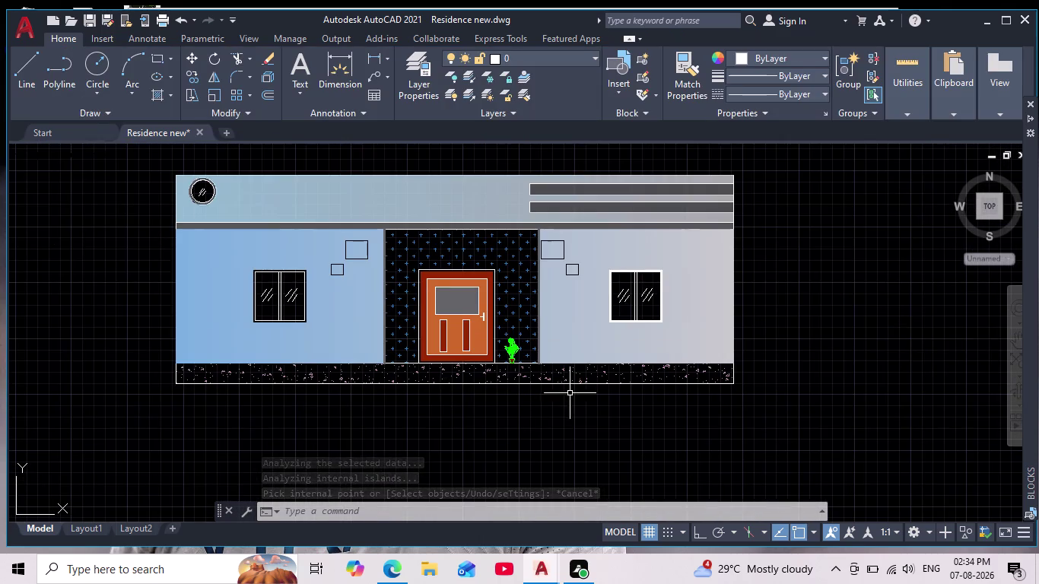
Zoom to the whole drawing and pan toward the plant collection.
scroll(down, 3)
middle_click(570, 395)
middle_drag(715, 407, 523, 376)
scroll(down, 3)
scroll(up, 3)
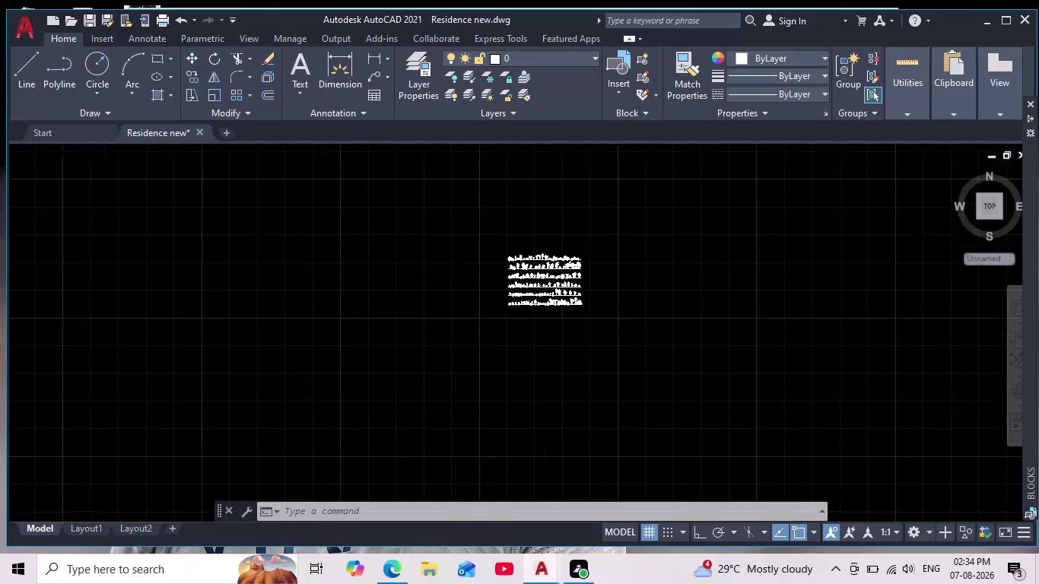
scroll(up, 3)
middle_drag(530, 364, 486, 535)
scroll(down, 3)
scroll(up, 3)
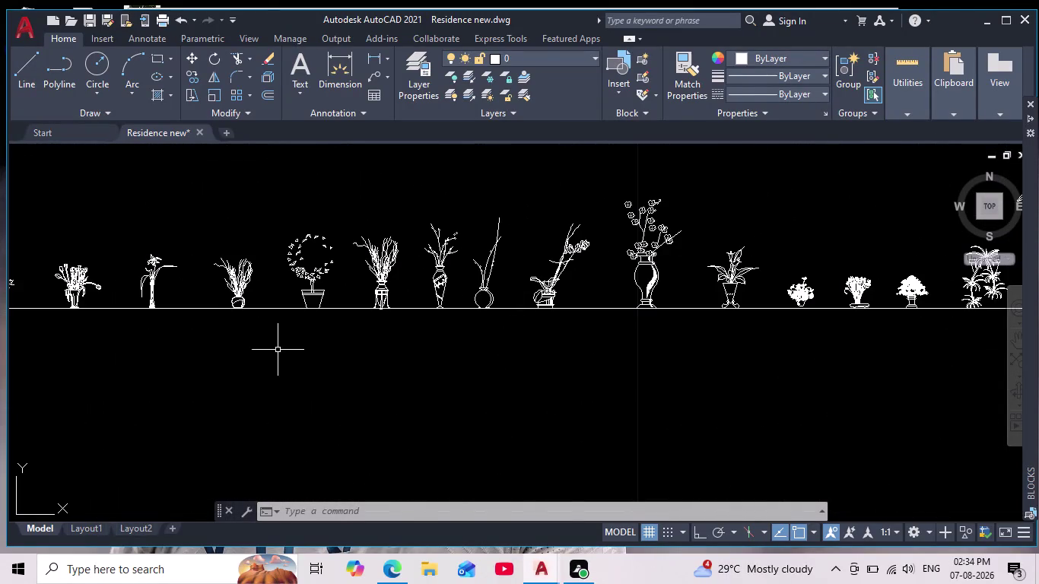
scroll(down, 3)
Pan and zoom across the rows of plant elevations.
middle_drag(656, 341, 657, 344)
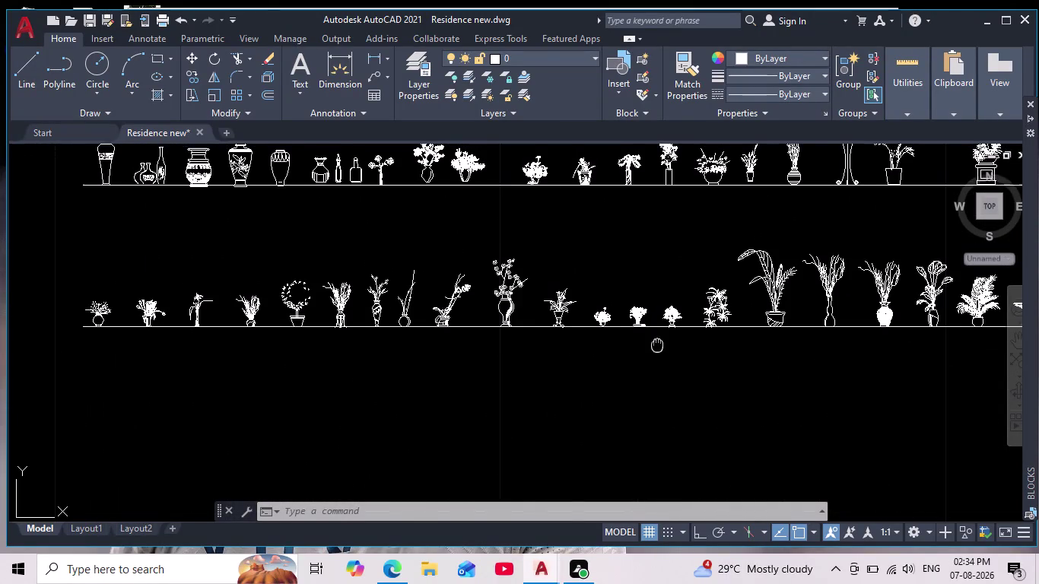
middle_drag(657, 345, 609, 437)
scroll(down, 3)
scroll(down, 3)
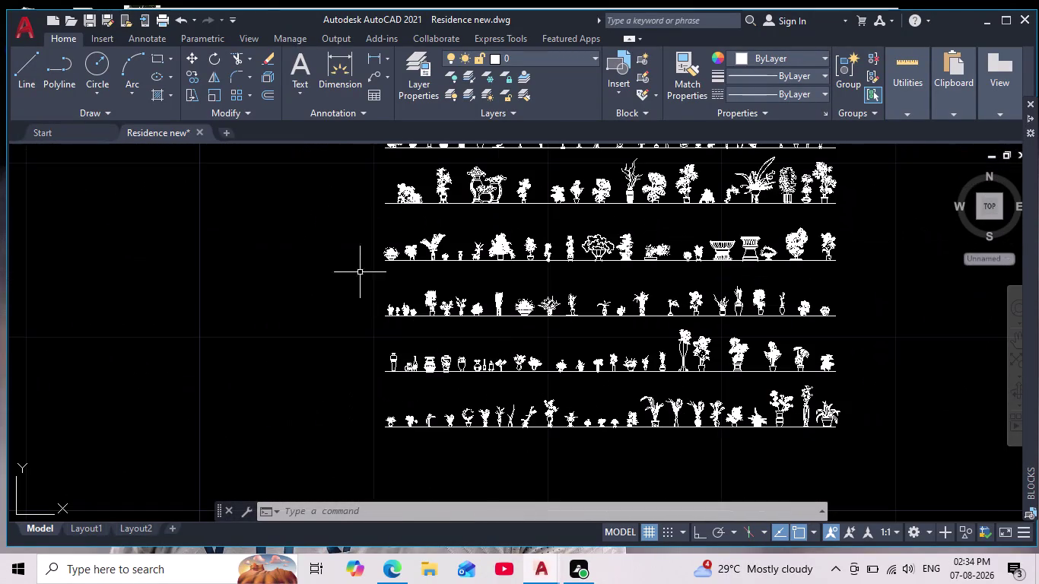
scroll(up, 3)
middle_drag(444, 289, 536, 430)
scroll(down, 3)
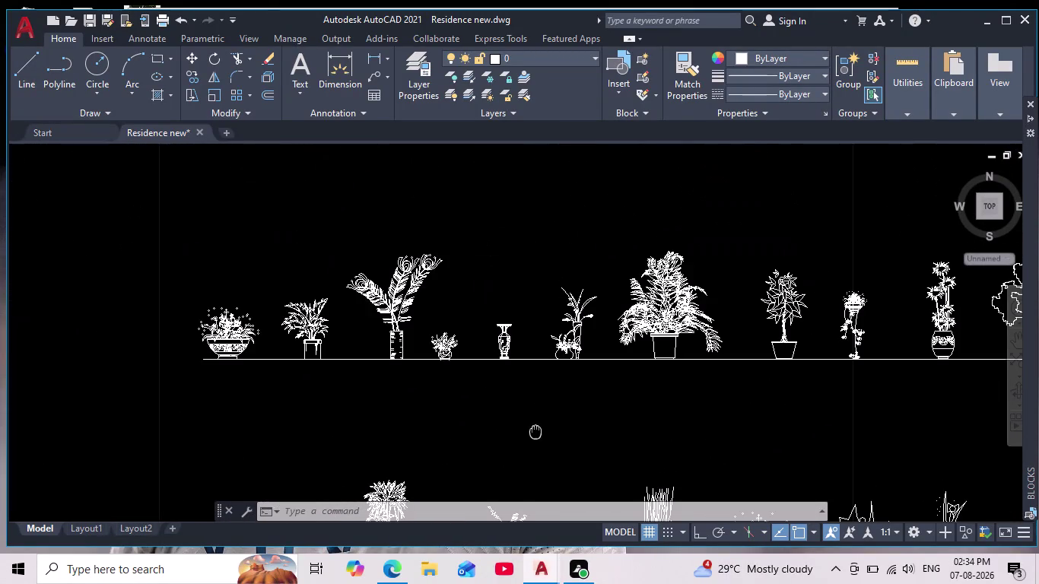
scroll(down, 3)
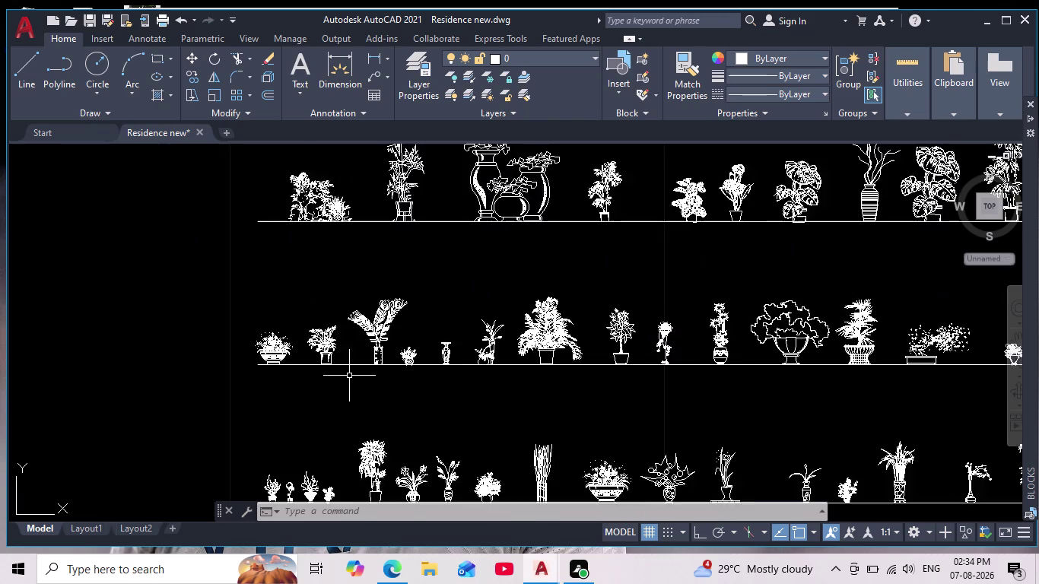
scroll(down, 3)
scroll(up, 3)
scroll(down, 3)
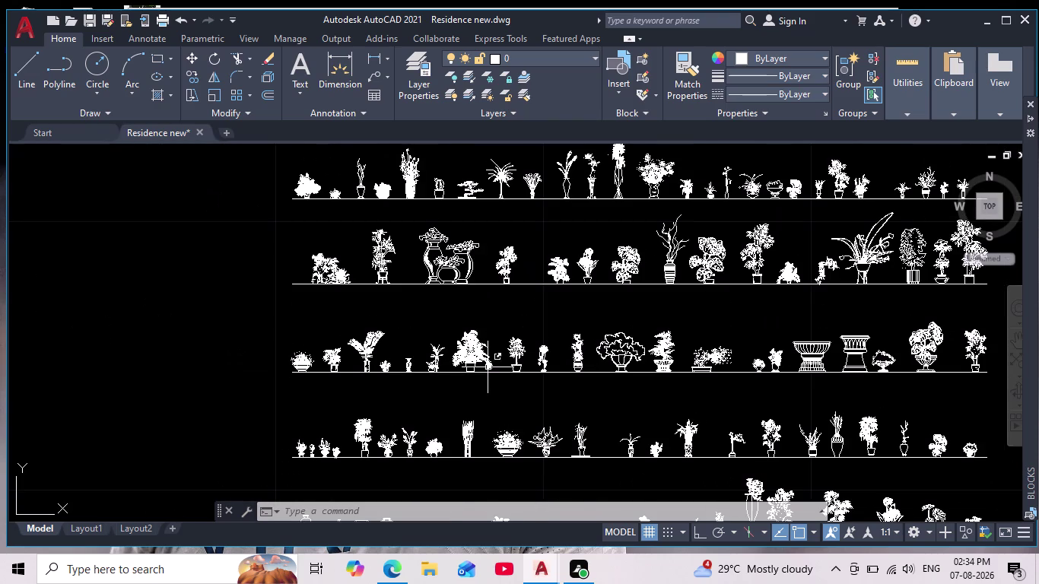
middle_drag(451, 315, 244, 317)
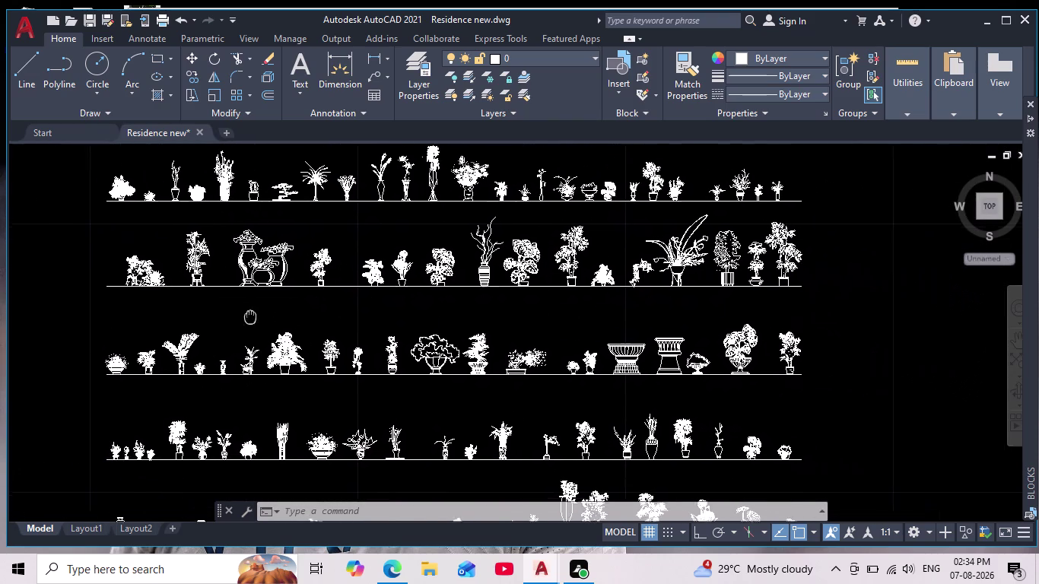
middle_drag(243, 317, 197, 317)
scroll(up, 3)
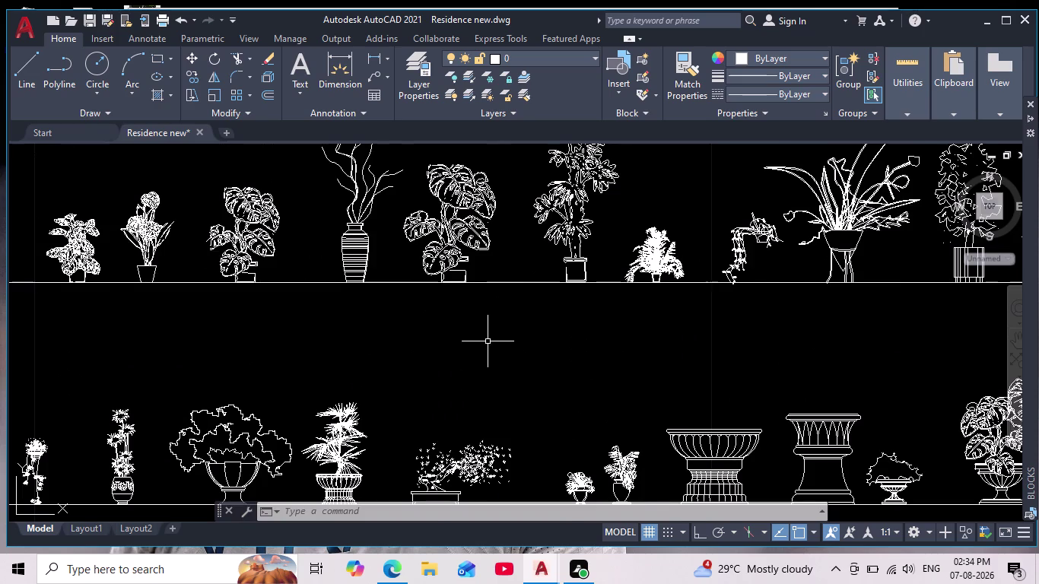
scroll(down, 3)
scroll(up, 3)
scroll(up, 3)
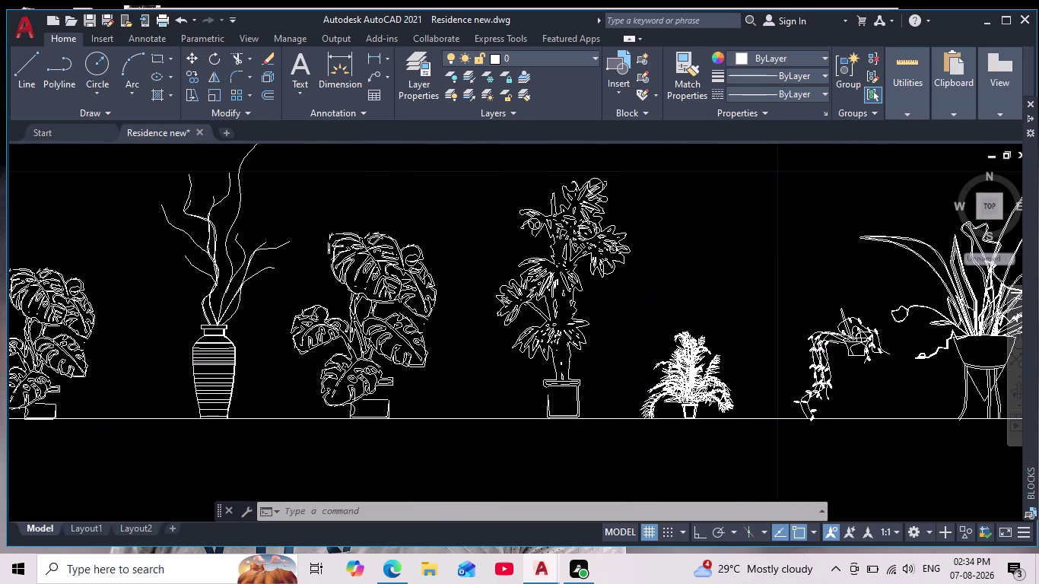
scroll(up, 3)
scroll(down, 3)
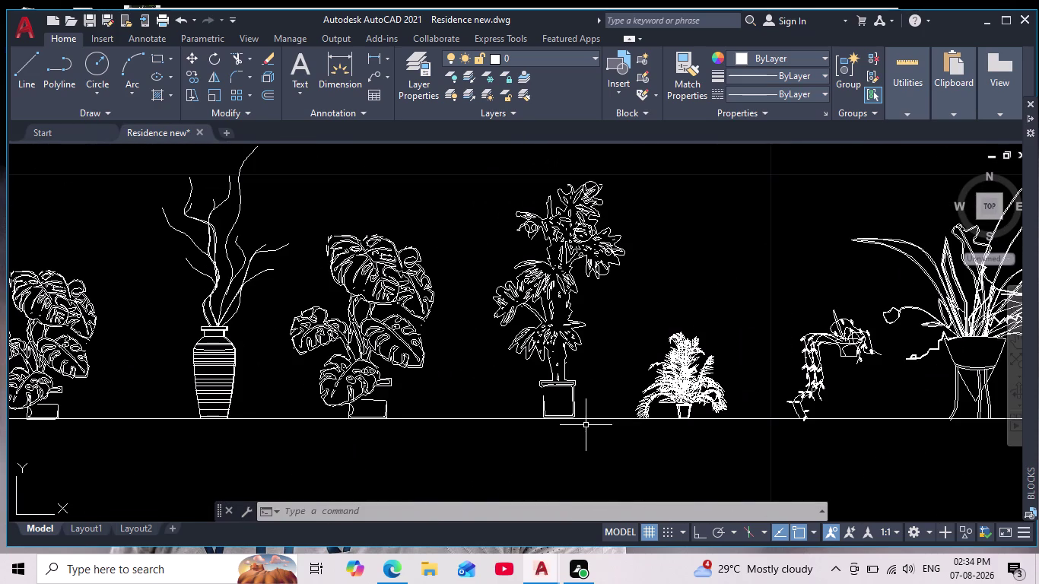
Pan along the large potted plants row and begin a window around the tall plant.
middle_drag(586, 425, 419, 323)
scroll(down, 3)
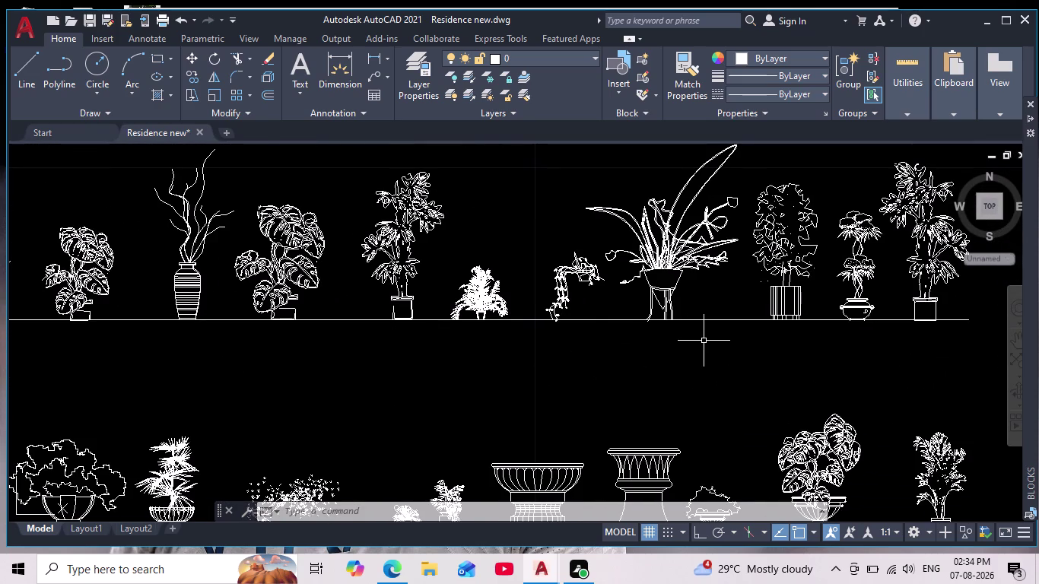
middle_drag(701, 346, 644, 363)
scroll(down, 3)
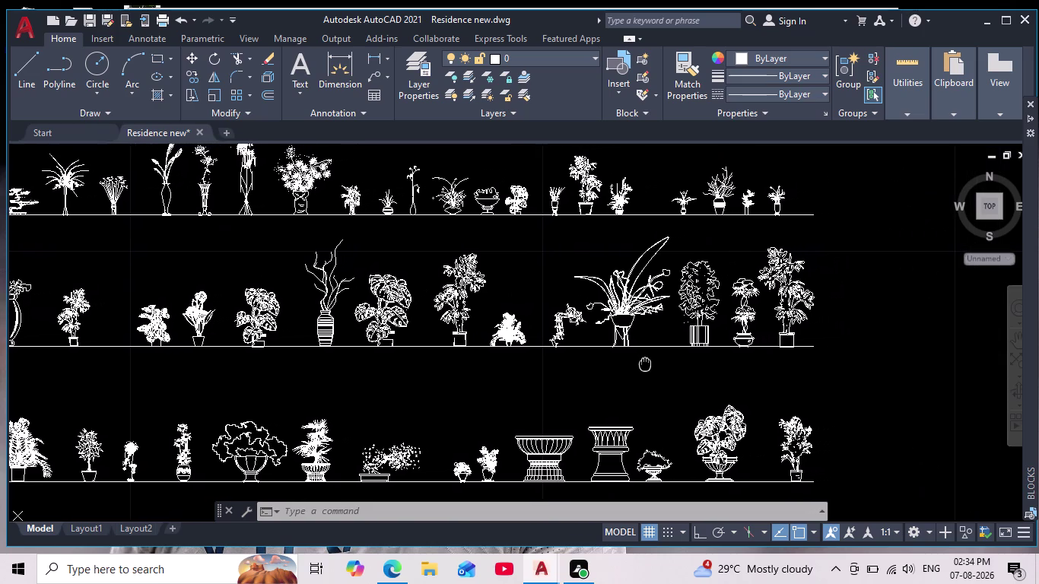
middle_drag(645, 363, 574, 352)
scroll(up, 3)
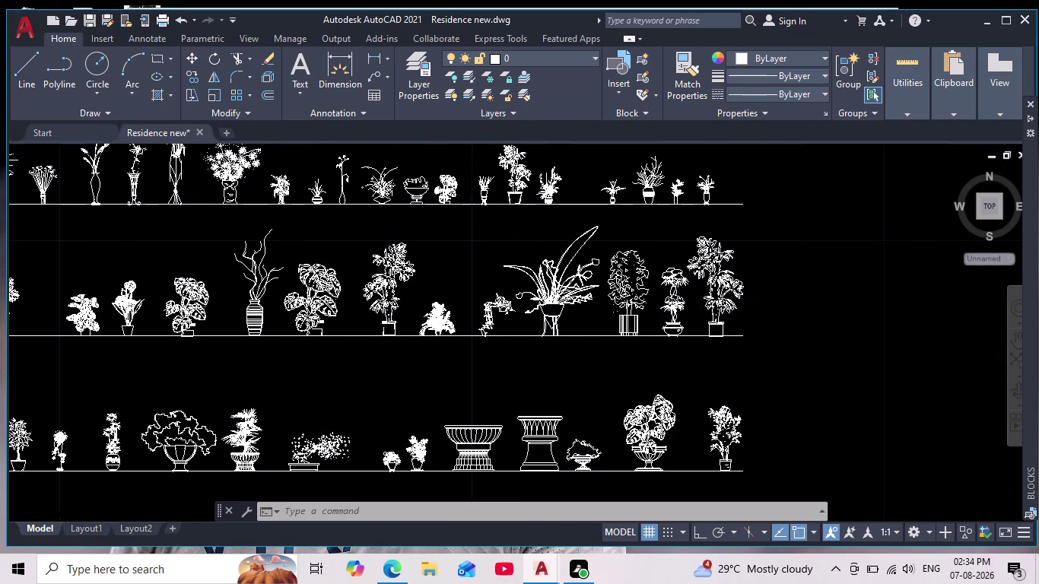
scroll(up, 3)
scroll(down, 3)
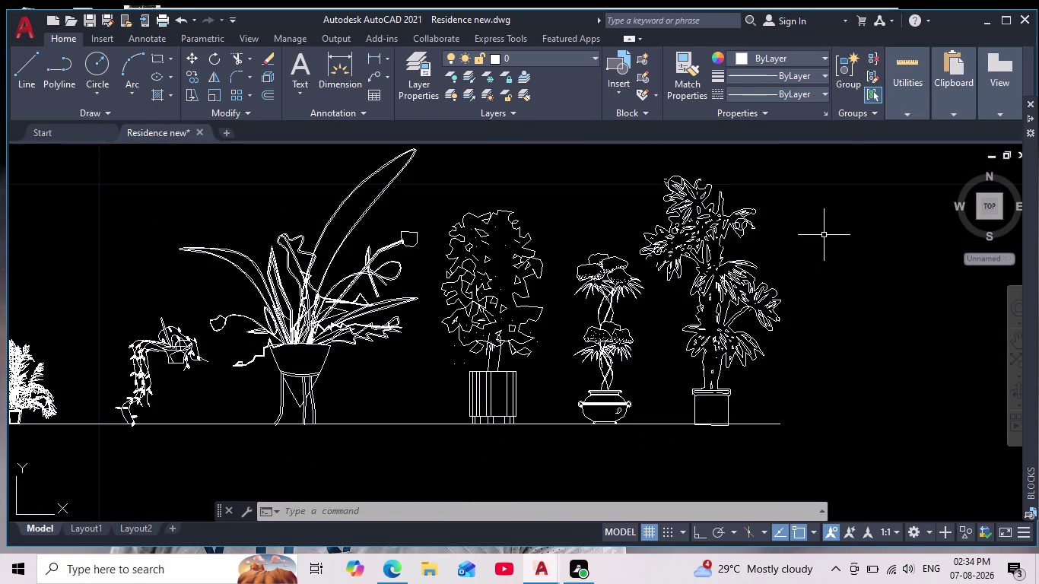
click(628, 147)
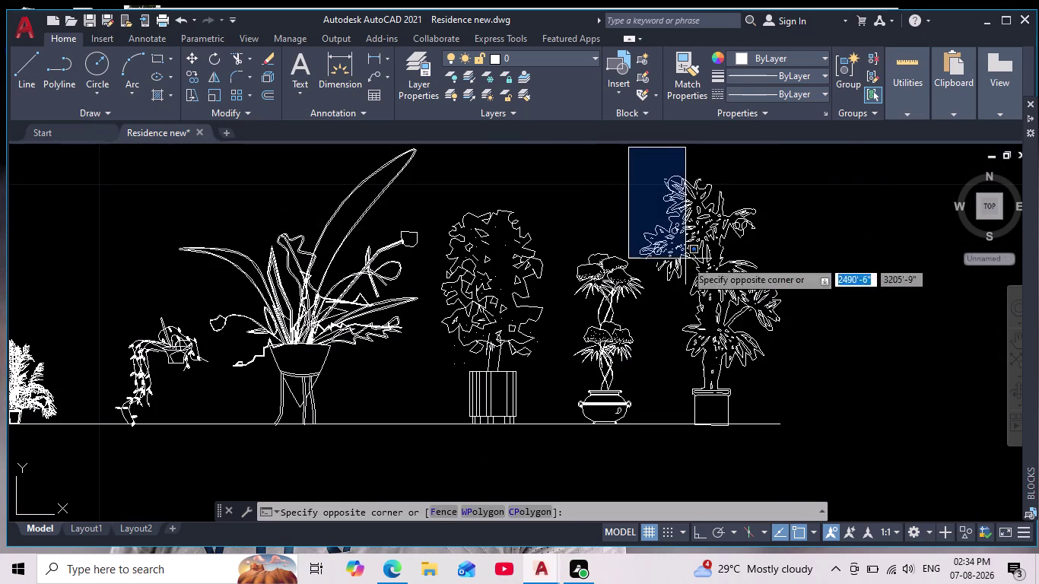
Select all the pieces of the tall leafy potted plant.
click(827, 454)
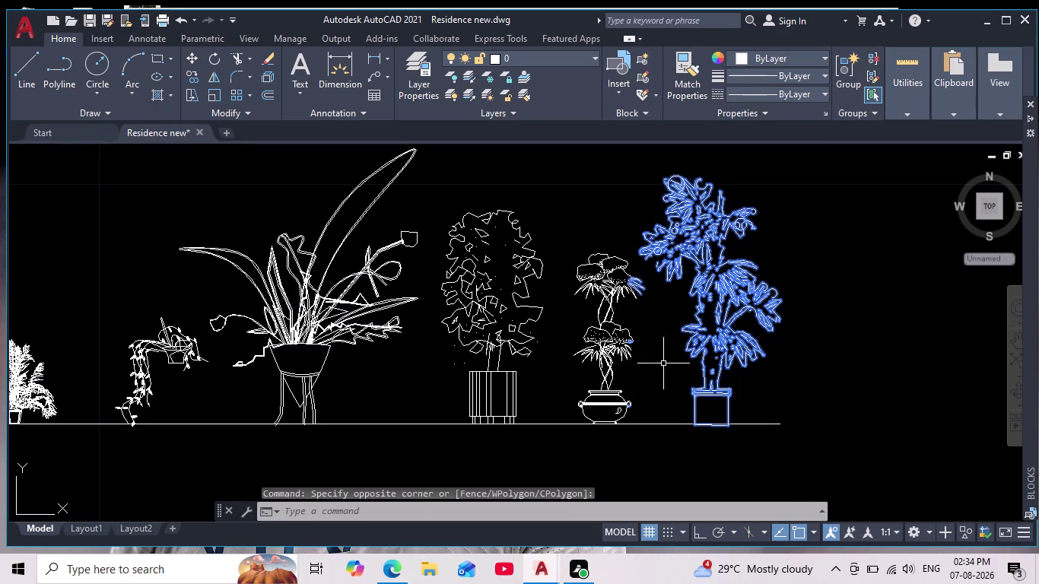
scroll(up, 3)
click(642, 269)
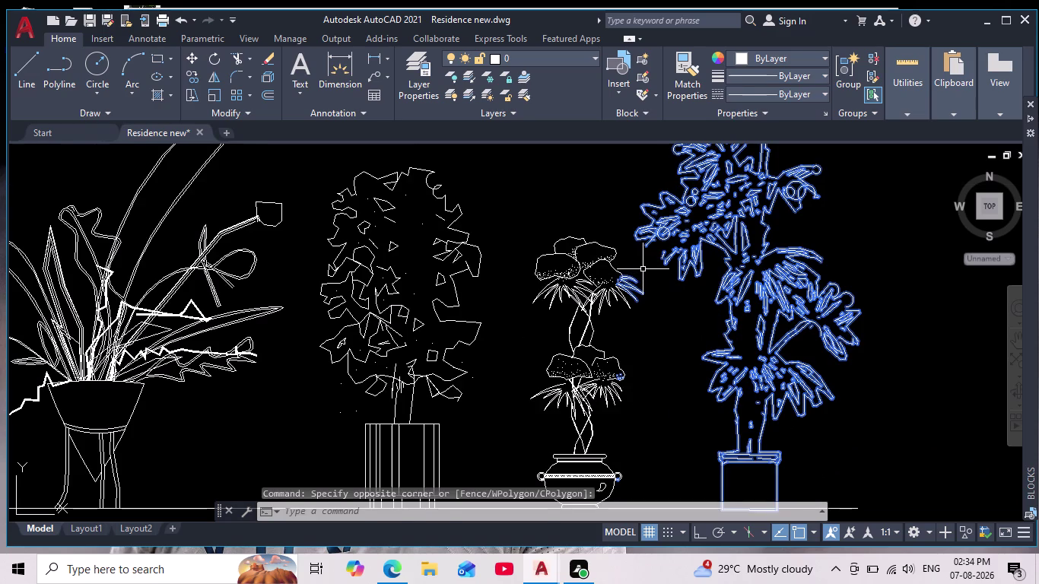
click(611, 320)
drag(668, 341, 668, 352)
click(600, 411)
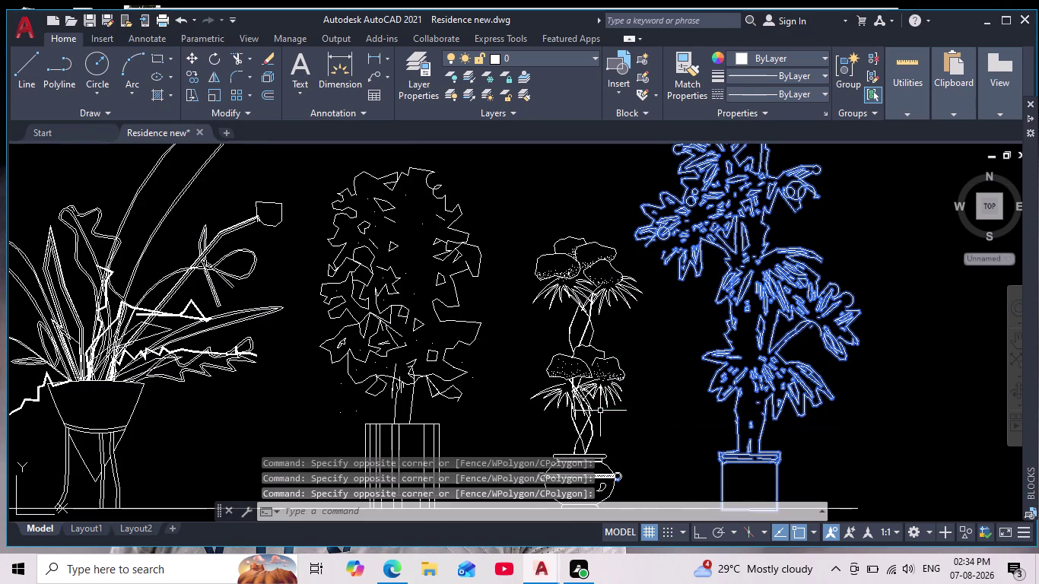
scroll(down, 3)
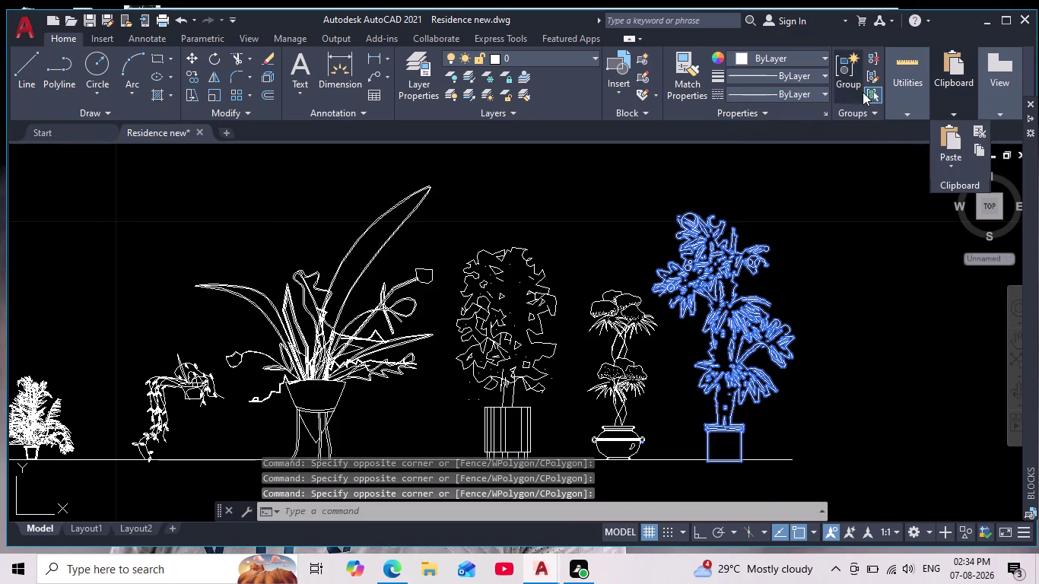
Group the plant pieces into one unnamed group and start copying the group.
click(852, 86)
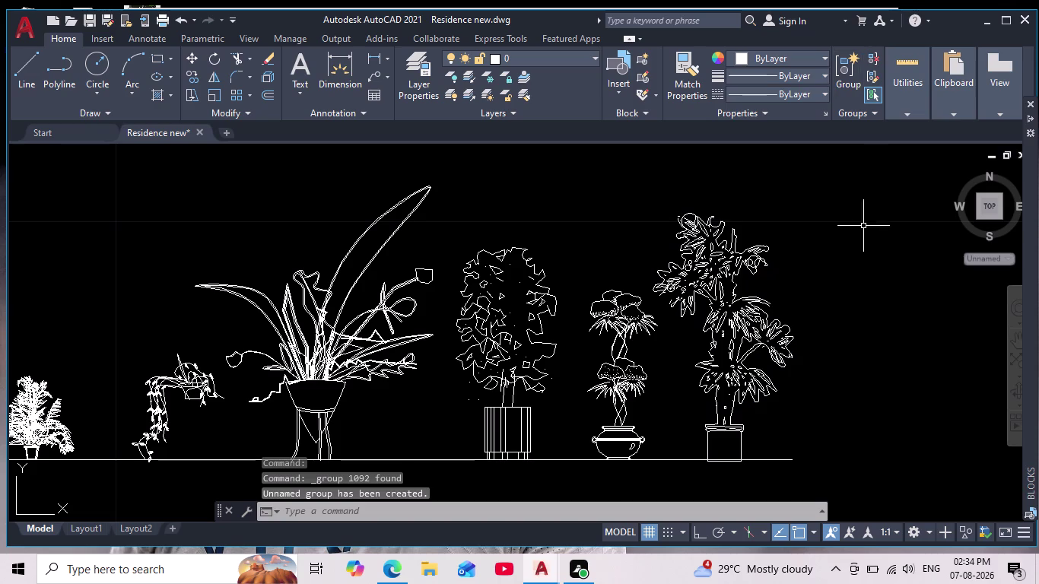
click(717, 429)
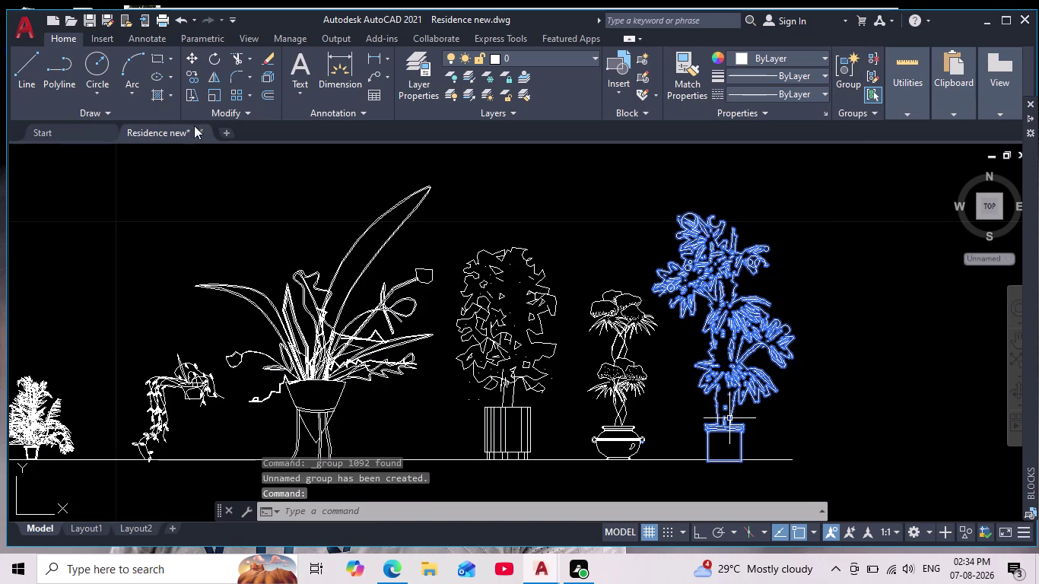
click(193, 75)
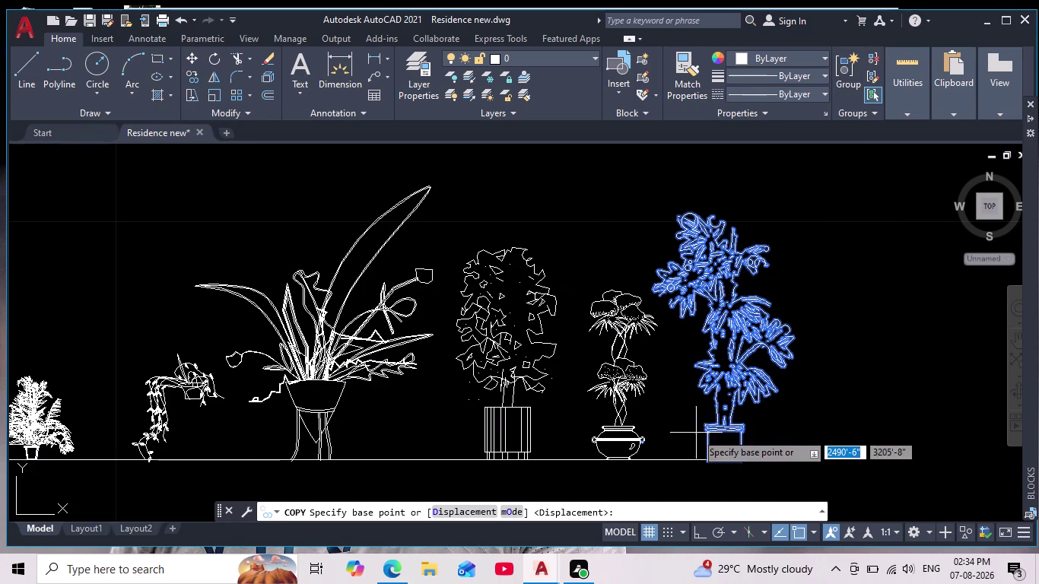
click(724, 464)
scroll(down, 3)
scroll(down, 3)
middle_drag(455, 359, 609, 296)
middle_drag(472, 362, 724, 270)
scroll(down, 3)
scroll(down, 3)
middle_drag(485, 379, 656, 296)
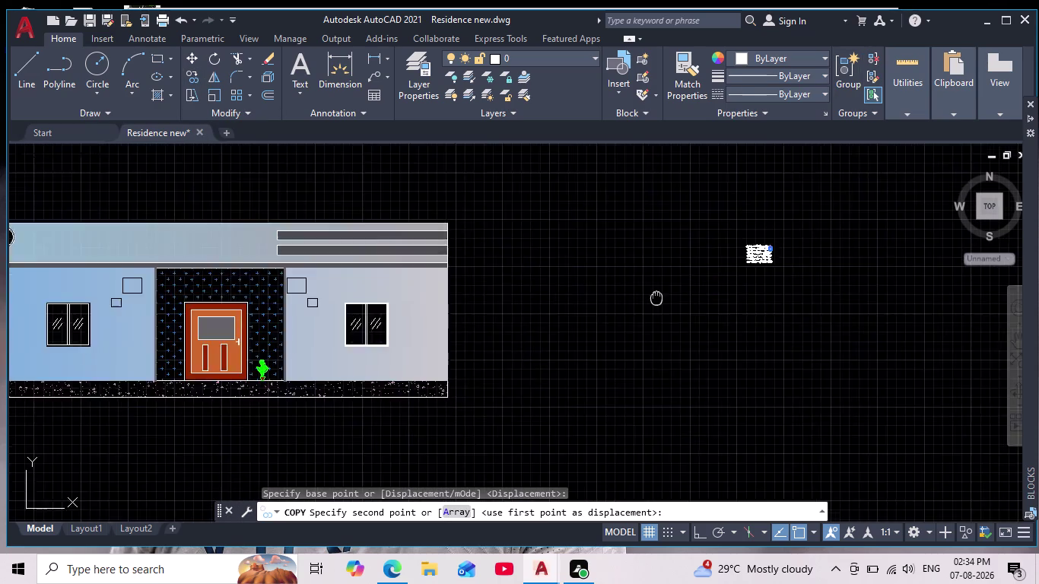
scroll(up, 3)
scroll(up, 3)
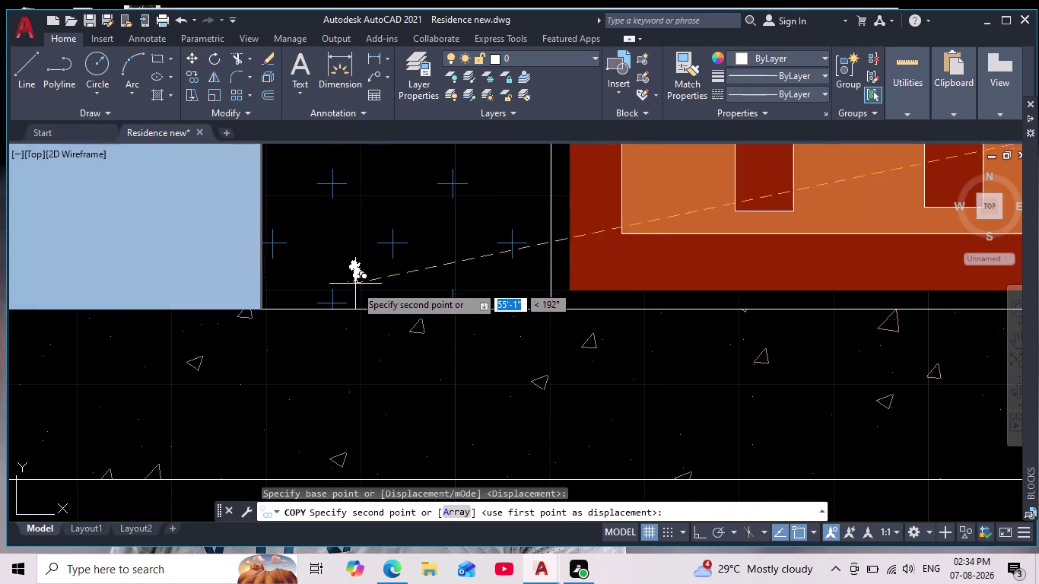
scroll(up, 3)
click(366, 326)
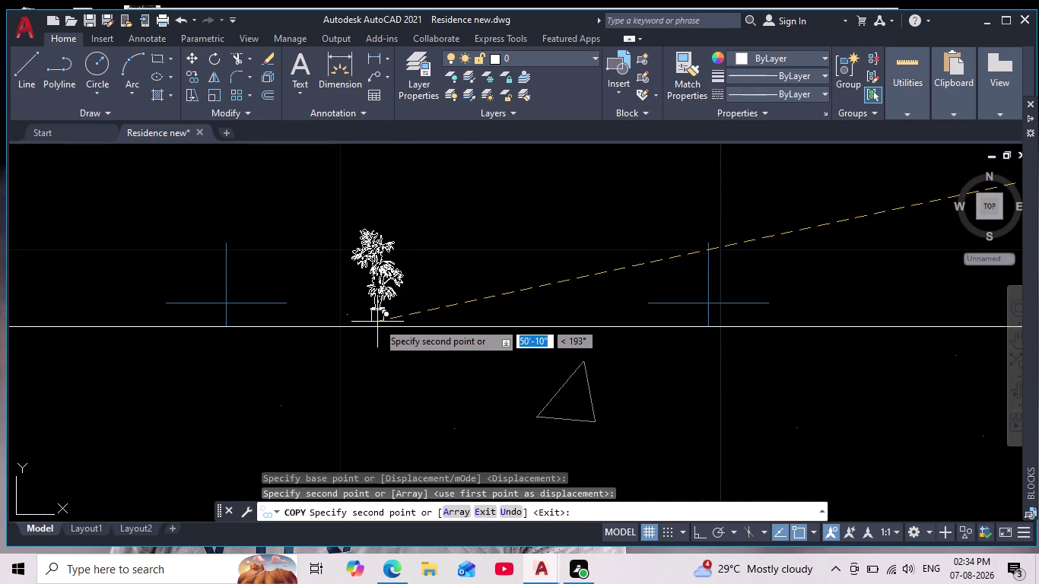
scroll(down, 3)
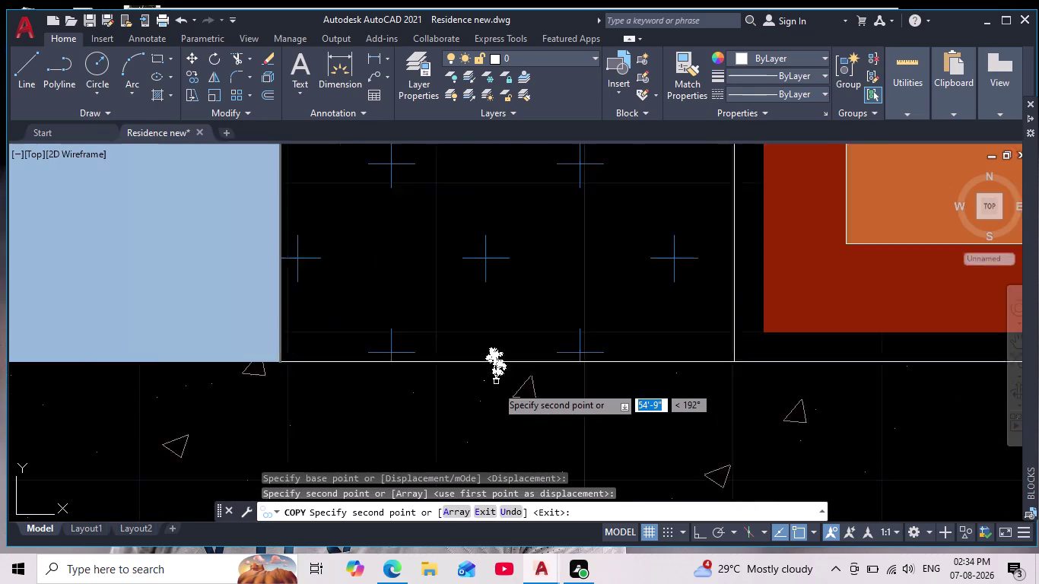
key(ctrl+z)
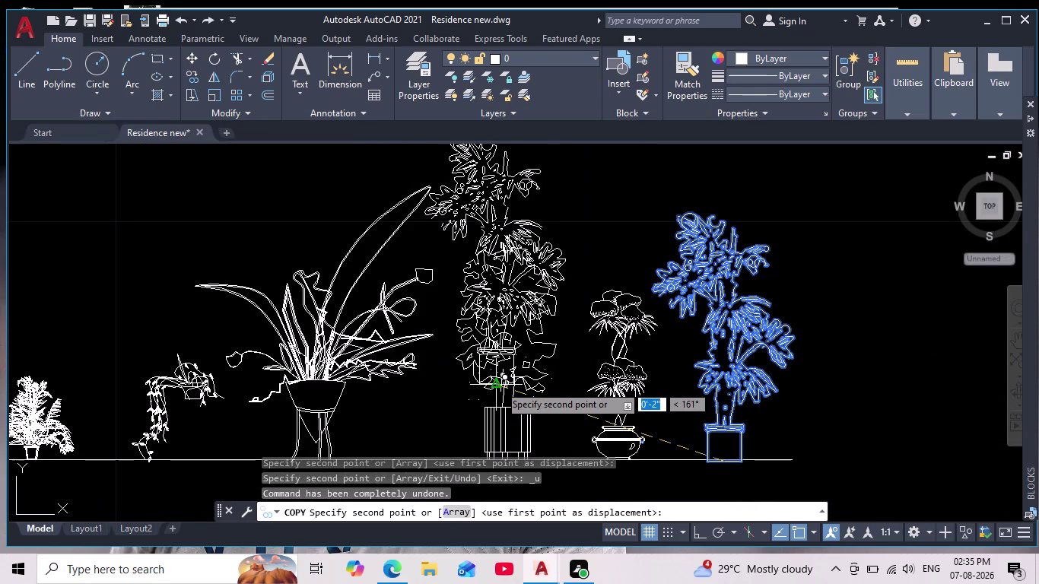
scroll(down, 3)
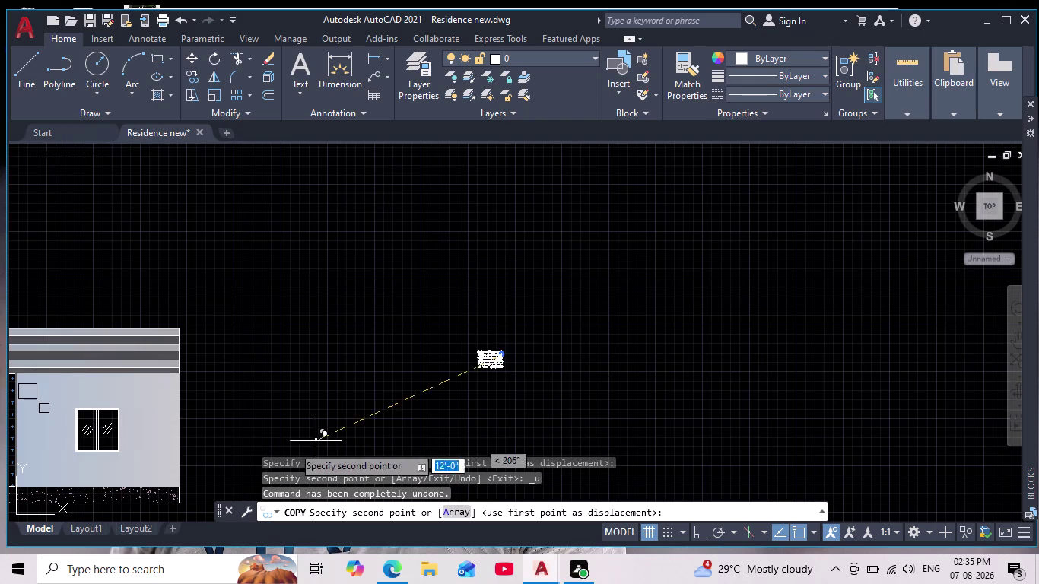
middle_drag(246, 456, 661, 214)
scroll(up, 3)
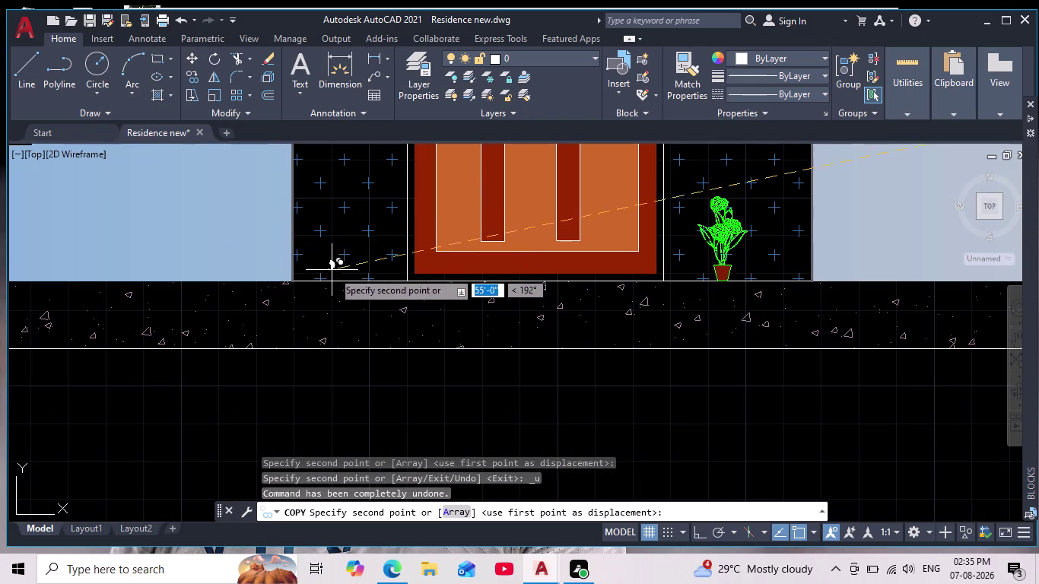
middle_drag(345, 309, 375, 400)
scroll(up, 3)
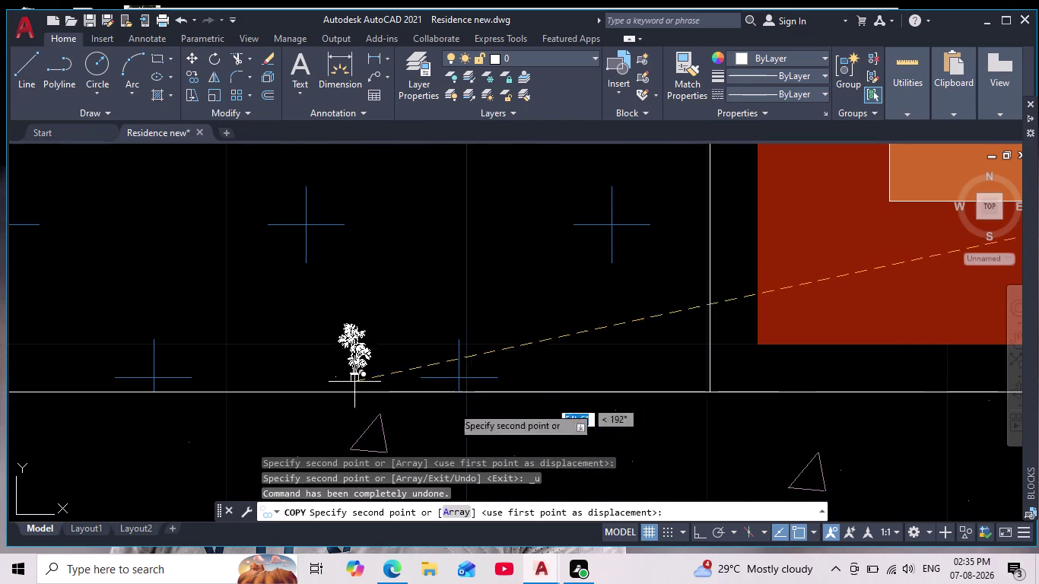
click(801, 532)
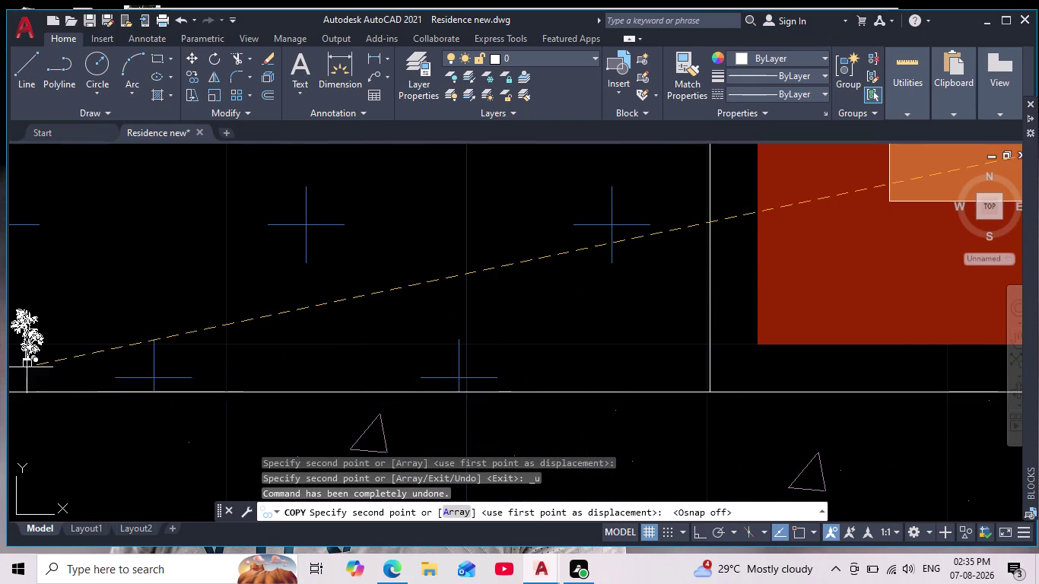
middle_drag(92, 371, 297, 335)
scroll(down, 3)
scroll(up, 3)
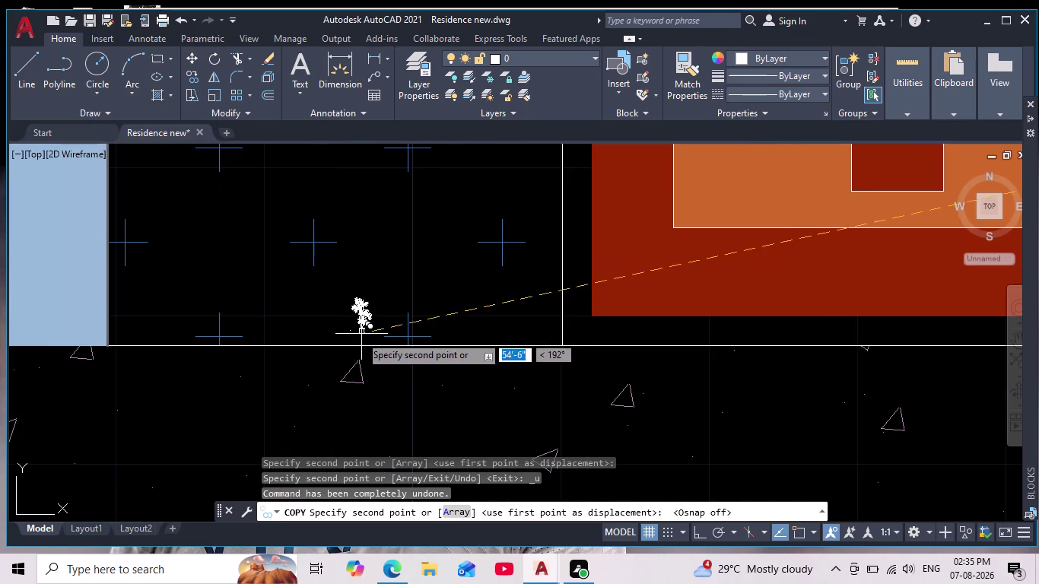
click(356, 342)
key(Escape)
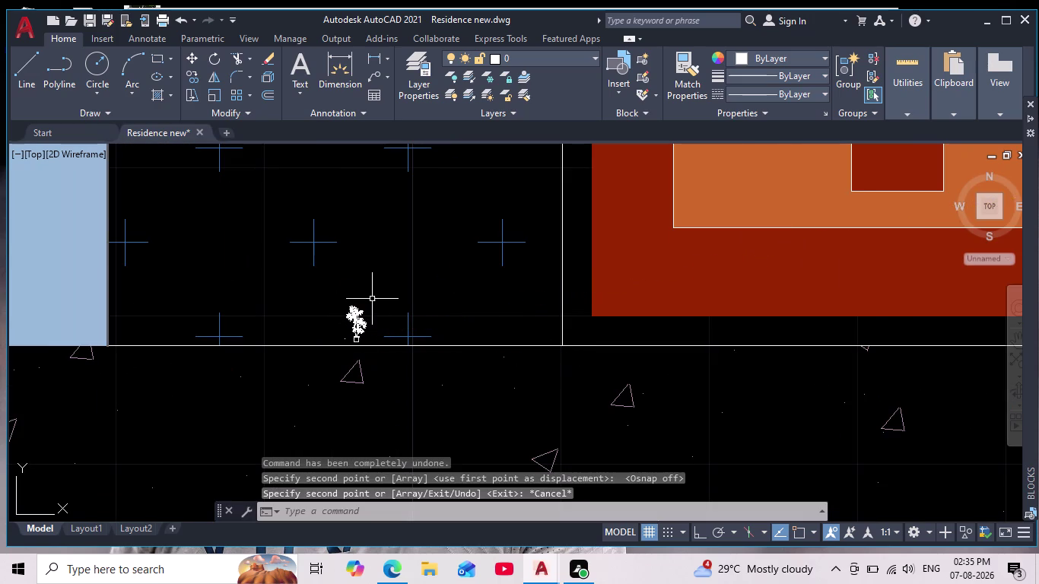
click(351, 317)
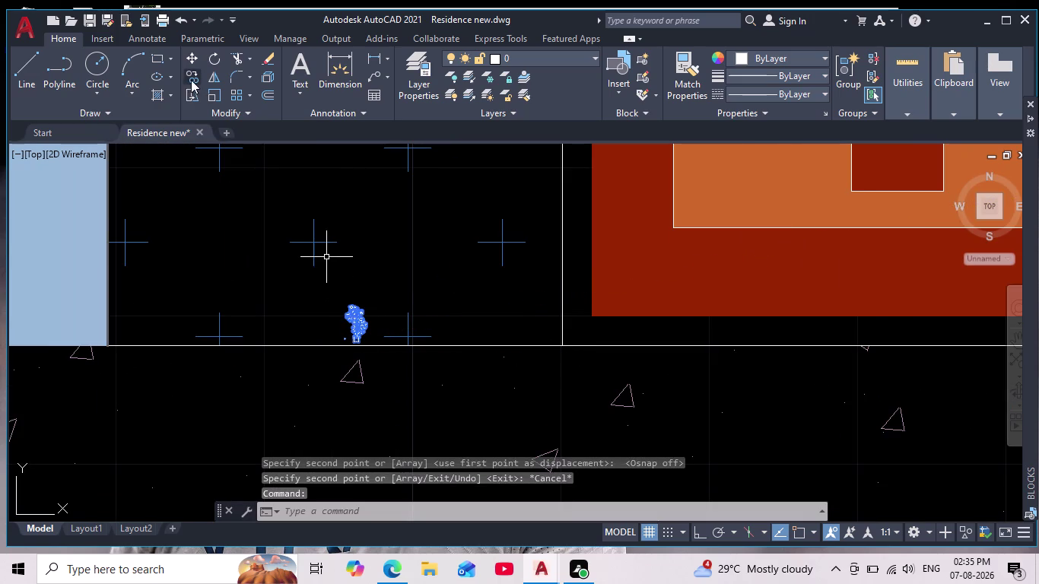
Scale the white potted plant from a base point at its pot.
click(216, 92)
scroll(up, 3)
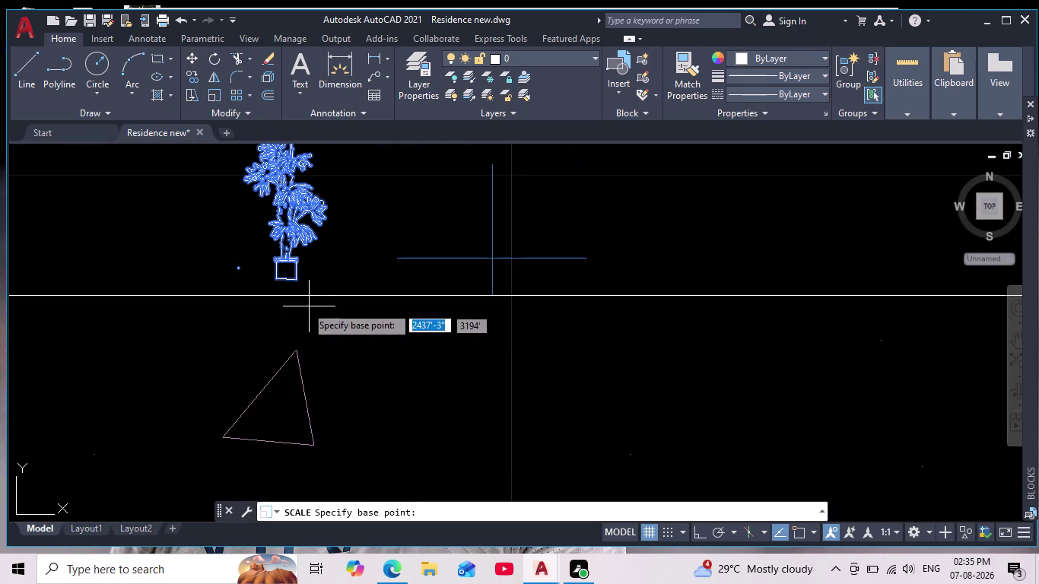
click(286, 277)
scroll(down, 3)
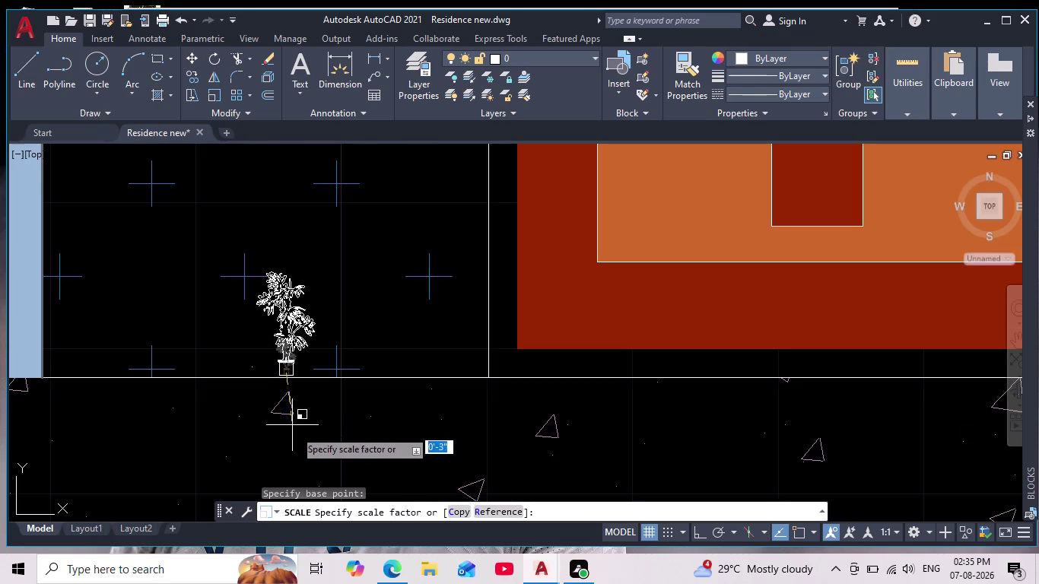
middle_drag(341, 445, 380, 366)
scroll(down, 3)
scroll(down, 3)
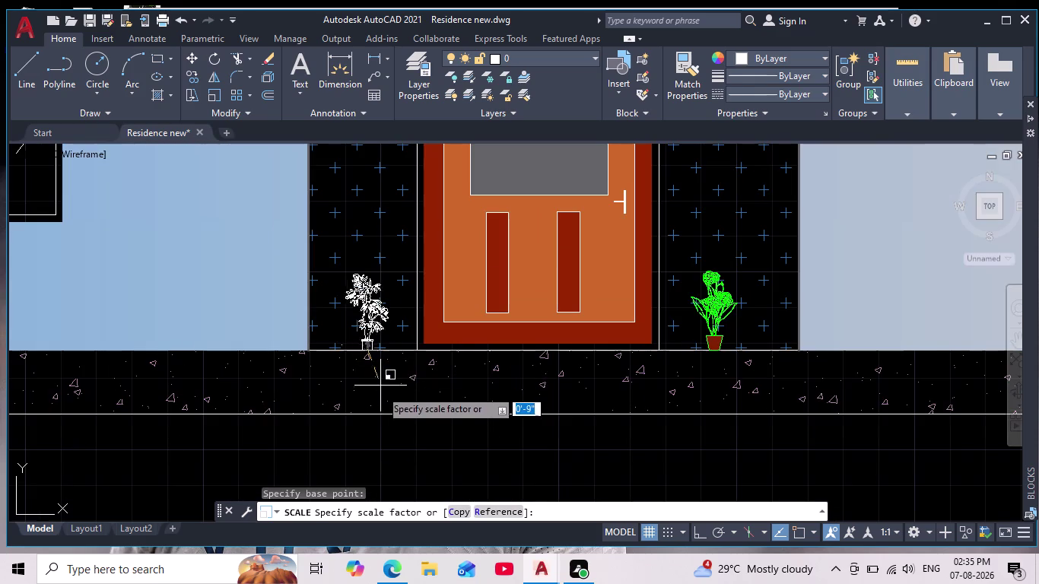
click(366, 398)
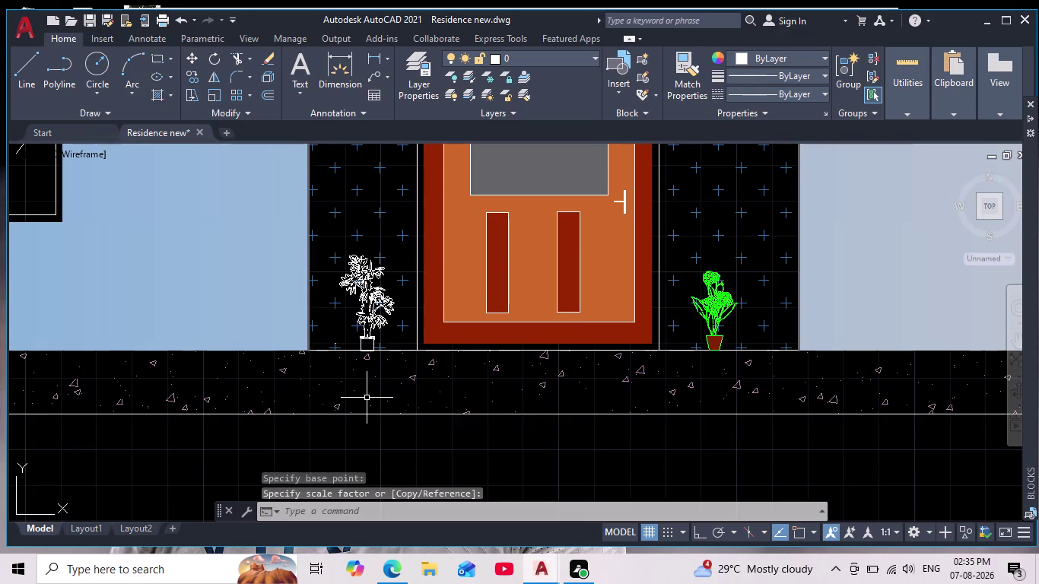
scroll(down, 3)
scroll(up, 3)
scroll(up, 3)
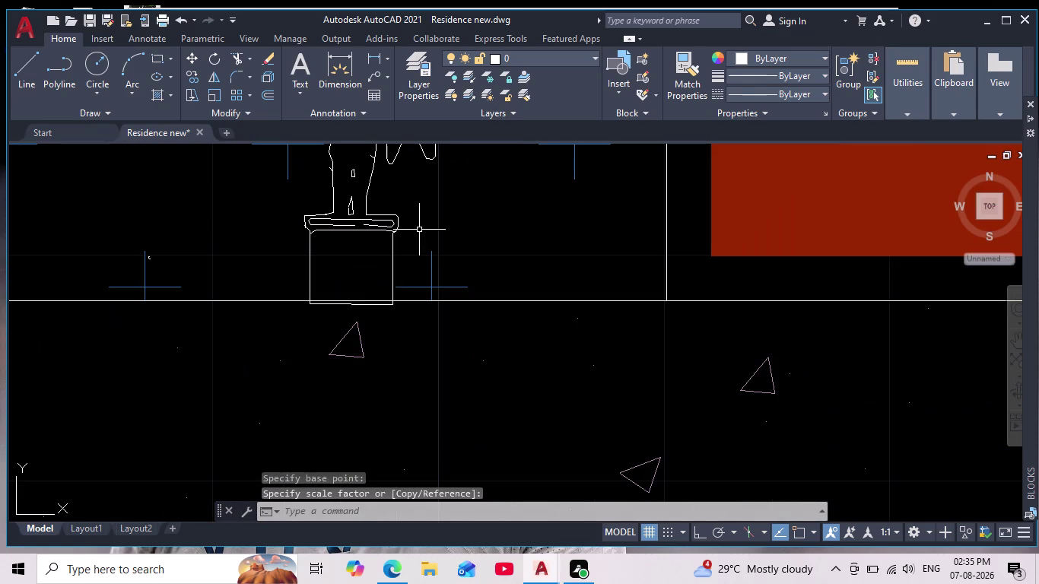
Reselect the plant and its pot, and turn object snapping back on.
click(424, 223)
click(273, 254)
key(Escape)
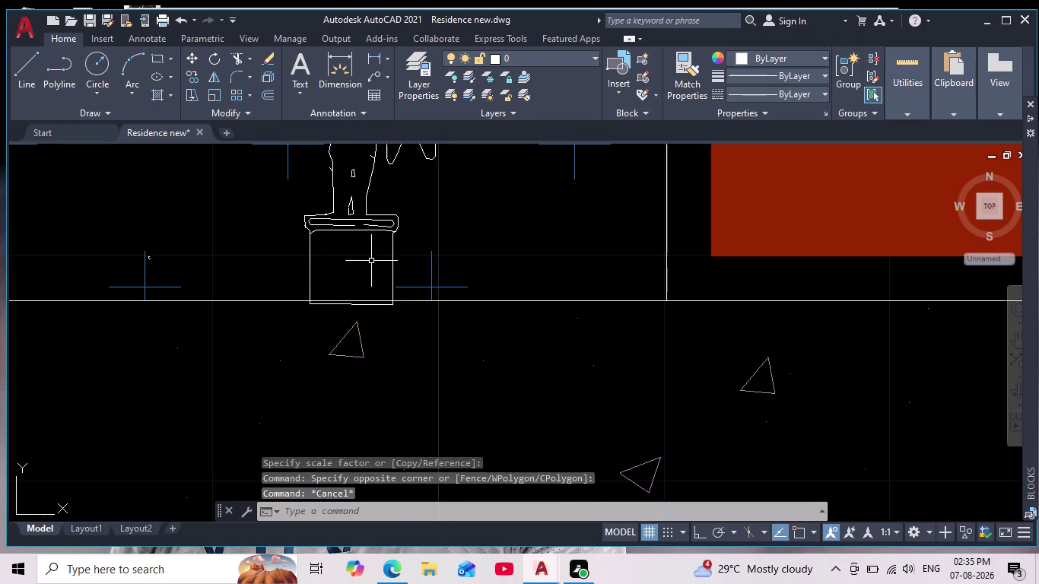
click(397, 187)
click(289, 229)
click(798, 535)
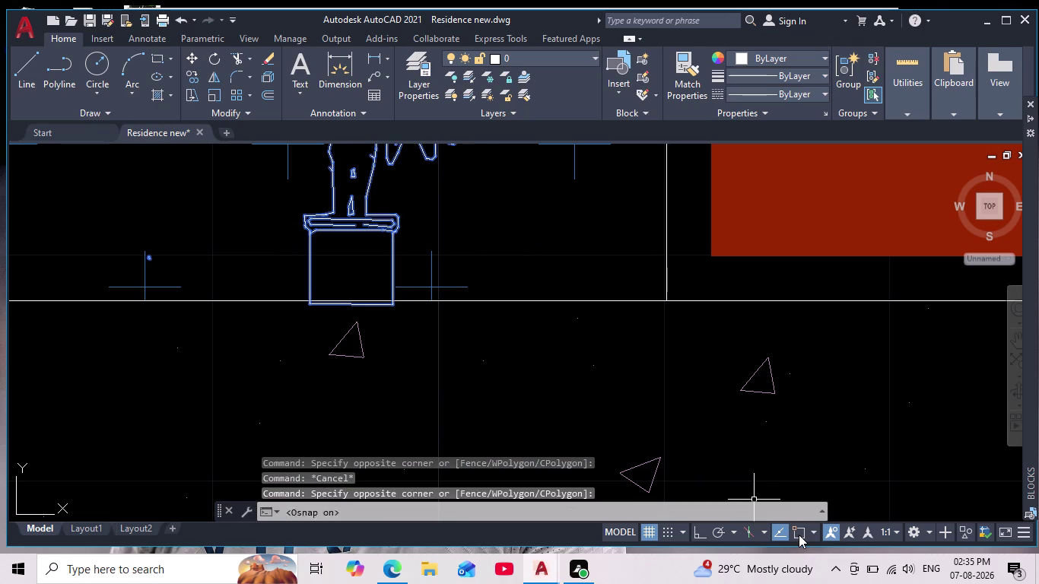
Clear the selection and reselect the white plant with its pot.
scroll(up, 3)
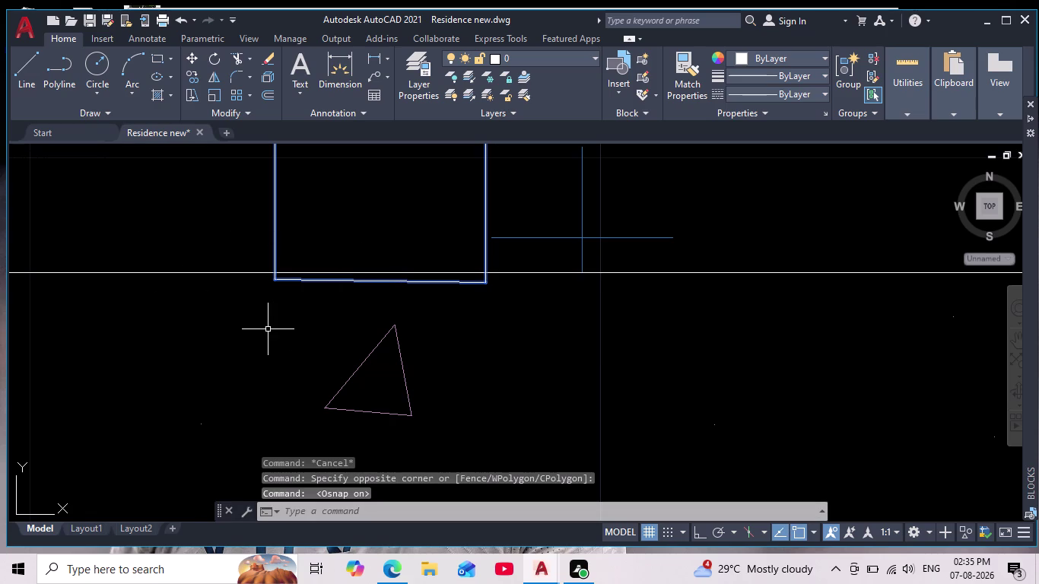
scroll(down, 3)
key(Escape)
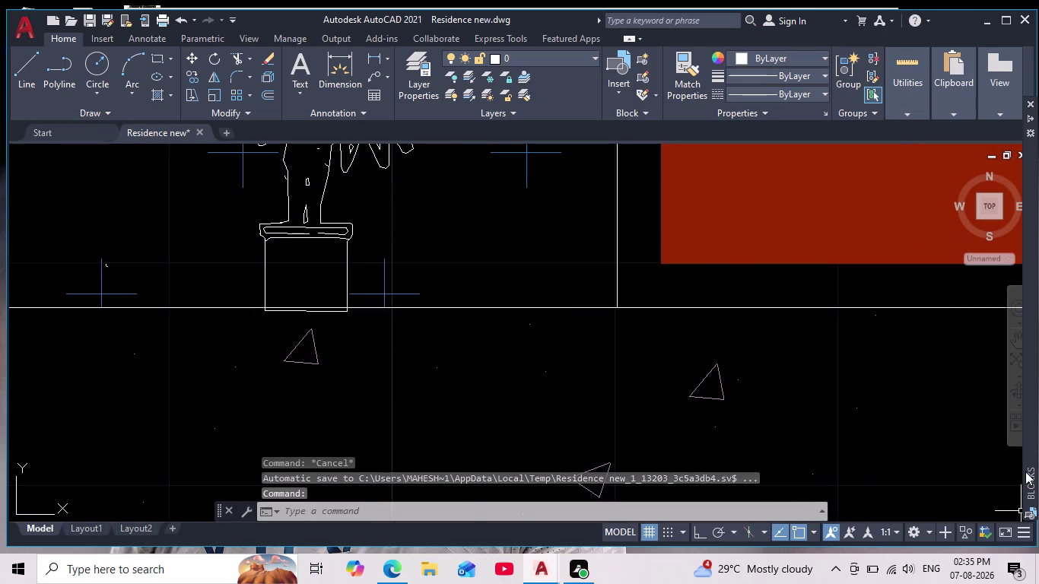
key(Escape)
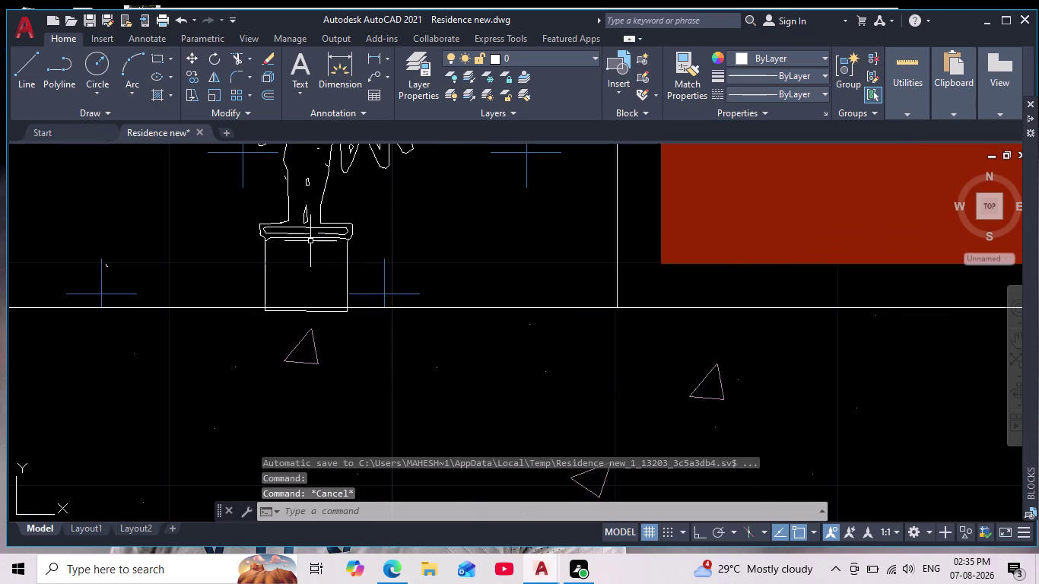
click(297, 312)
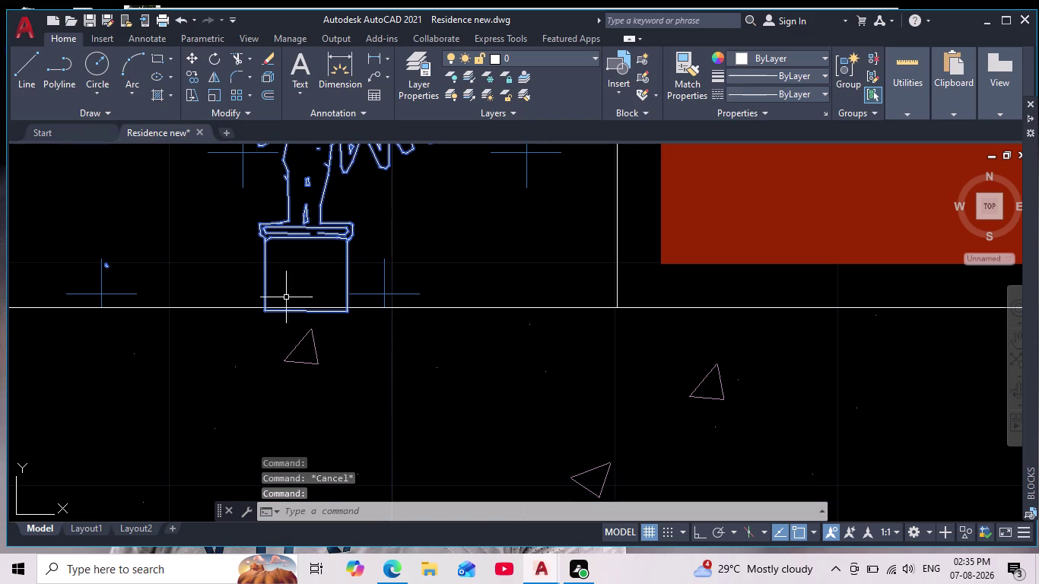
click(193, 57)
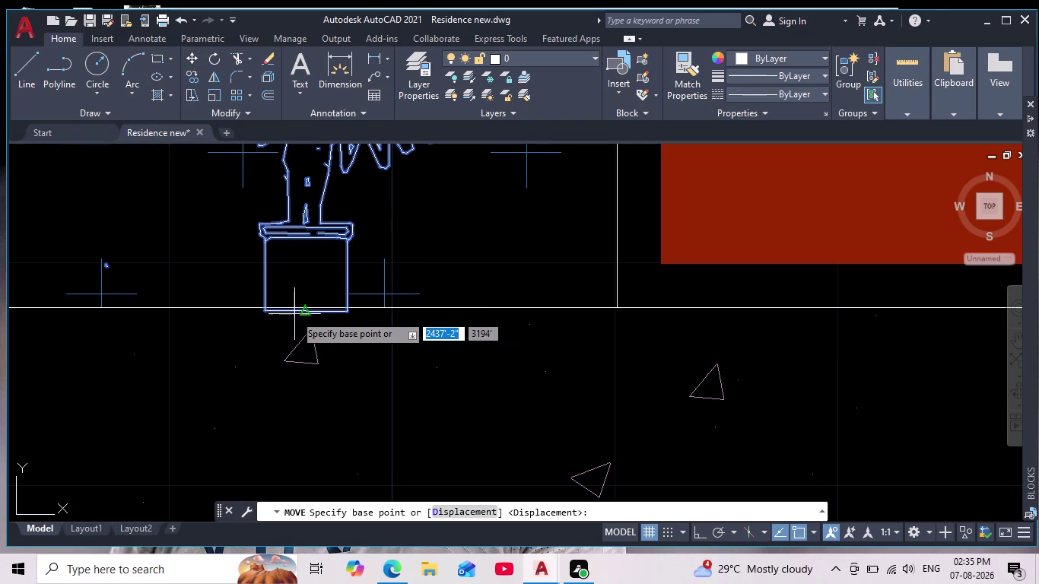
Move the white plant from its pot bottom onto the floor line left of the door.
scroll(up, 3)
click(313, 304)
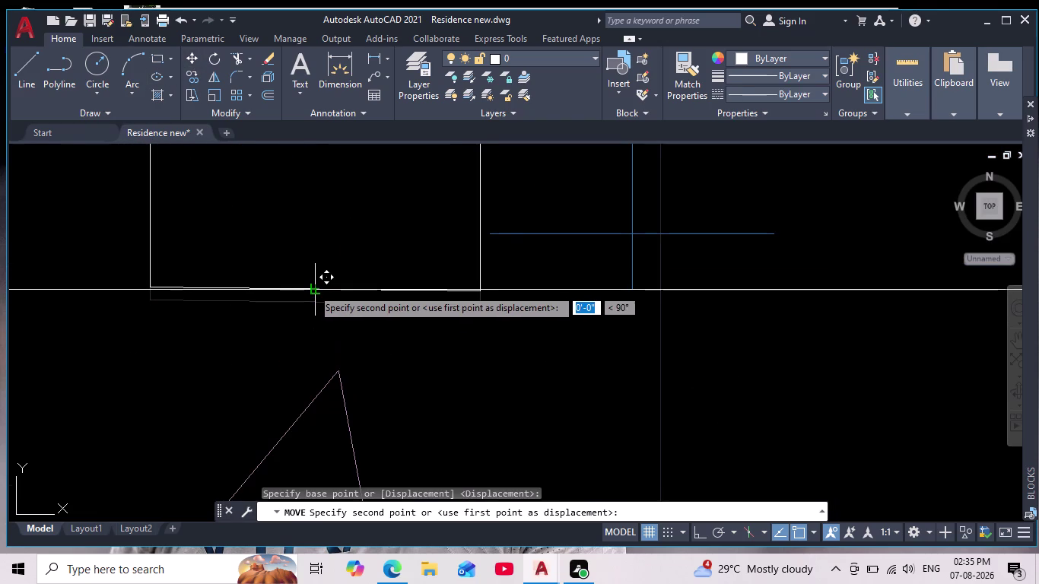
click(311, 288)
scroll(down, 3)
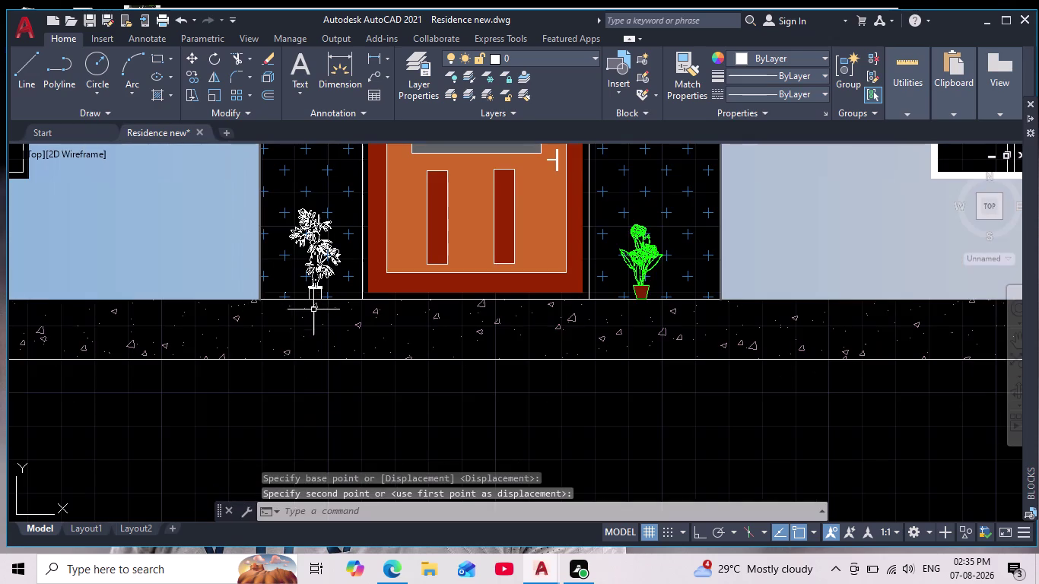
scroll(down, 3)
middle_drag(285, 367, 335, 365)
scroll(down, 3)
scroll(up, 3)
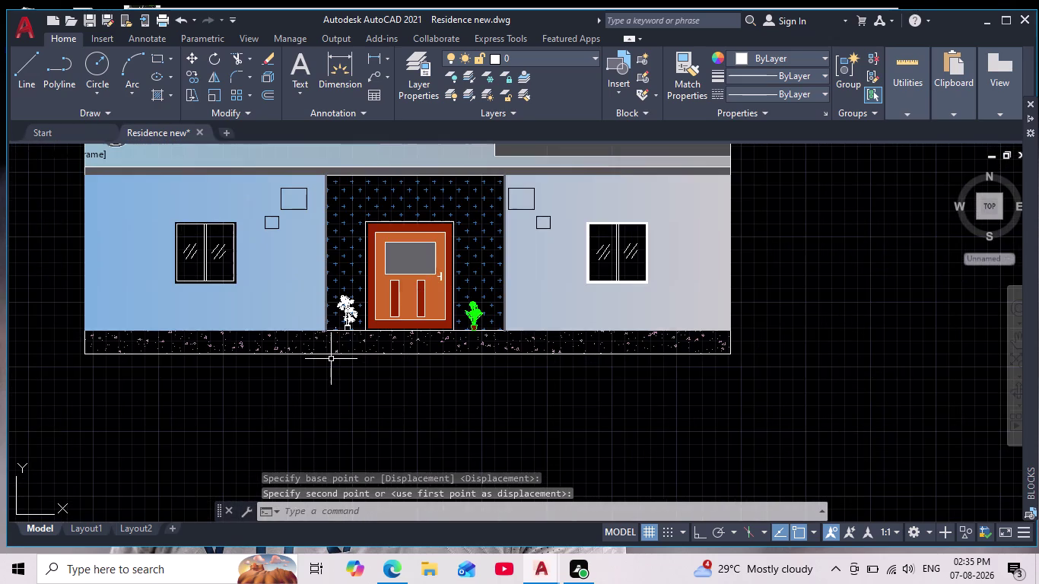
scroll(down, 3)
Fill the white plant's pot with a SOLID hatch in colour 24.
scroll(up, 3)
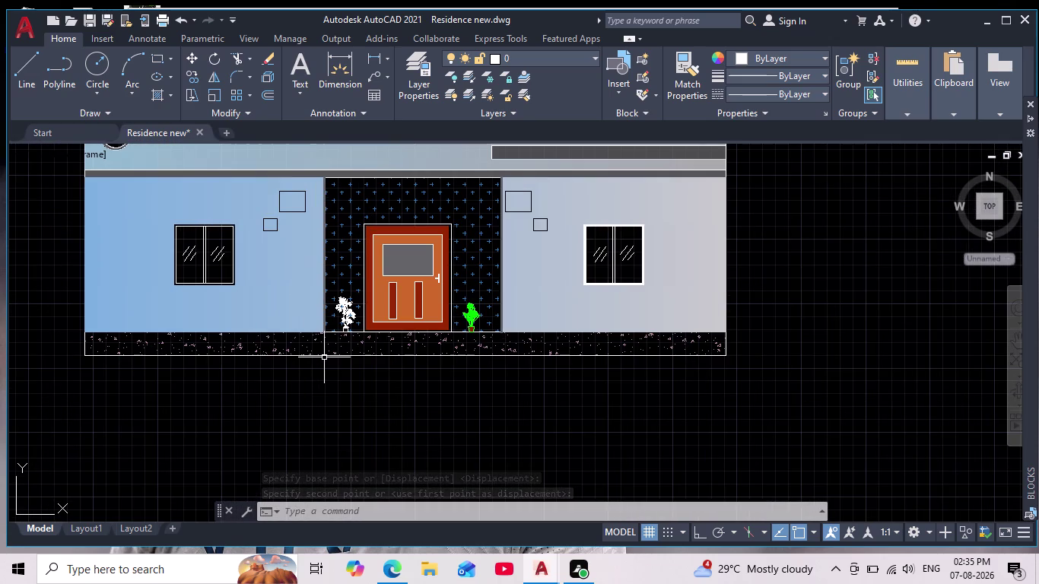
scroll(up, 3)
key(Escape)
key(Escape)
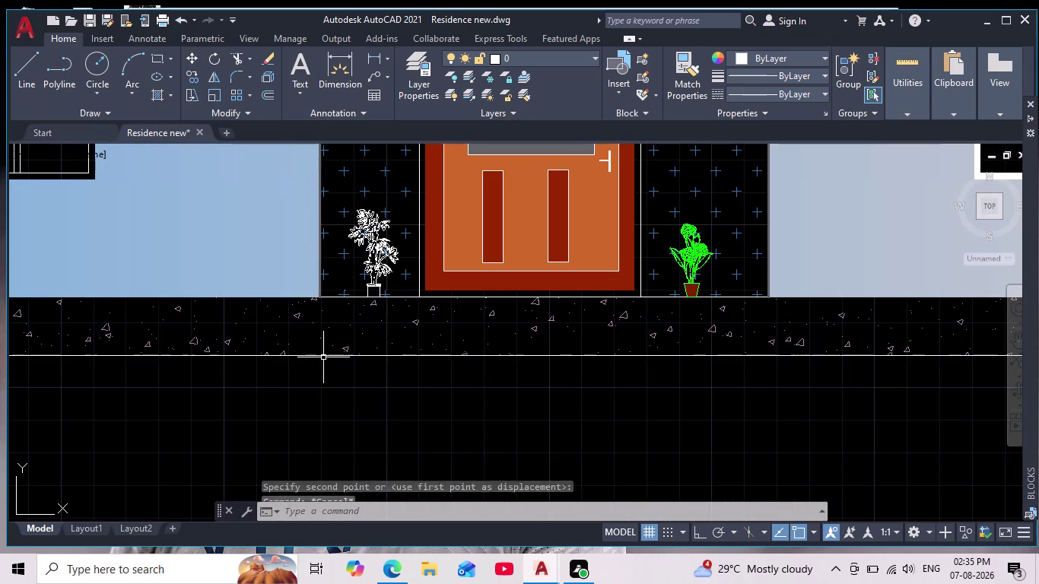
key(h)
key(Return)
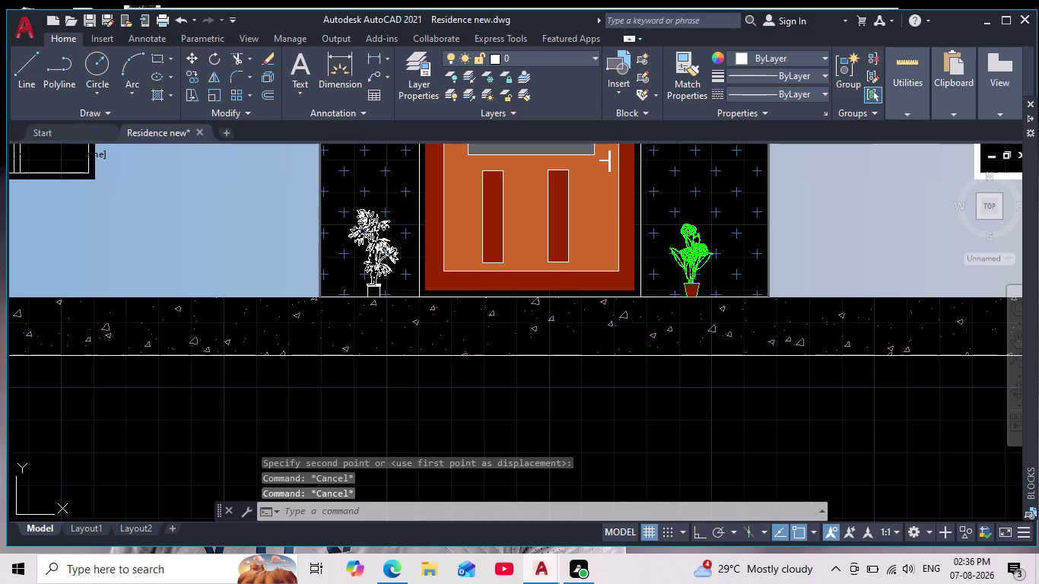
scroll(up, 3)
click(194, 291)
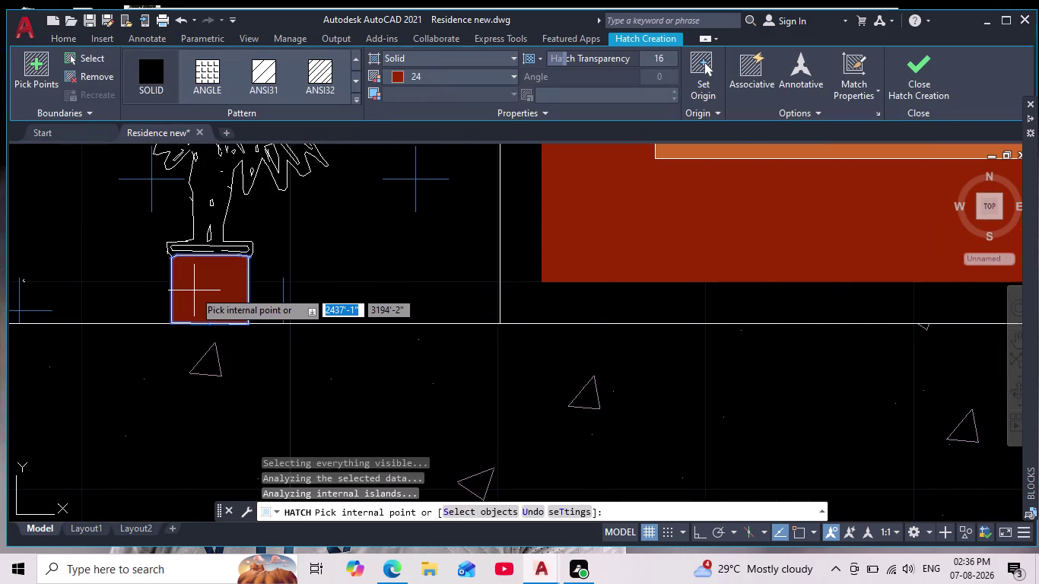
scroll(up, 3)
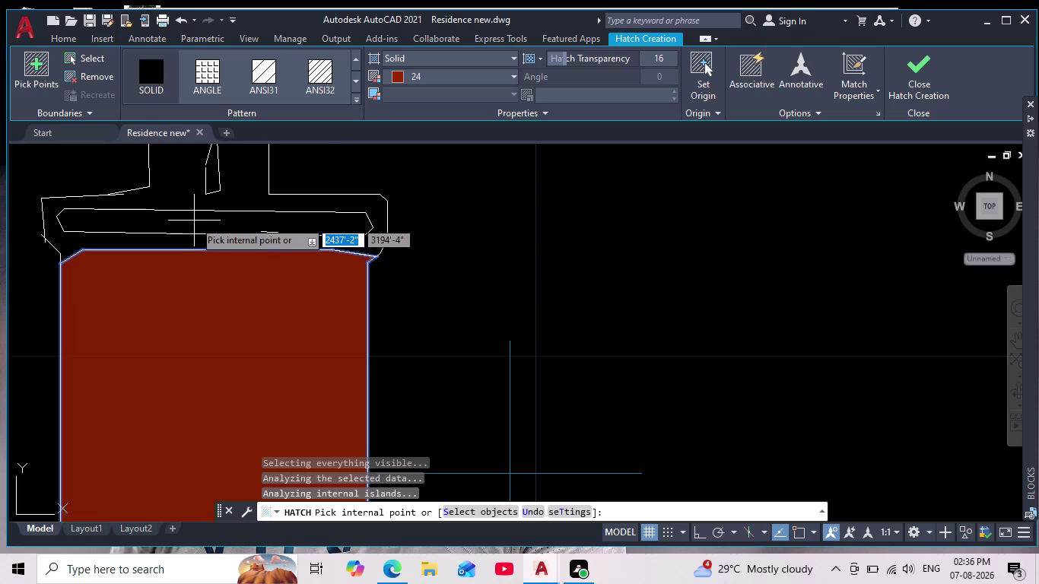
scroll(down, 3)
key(Escape)
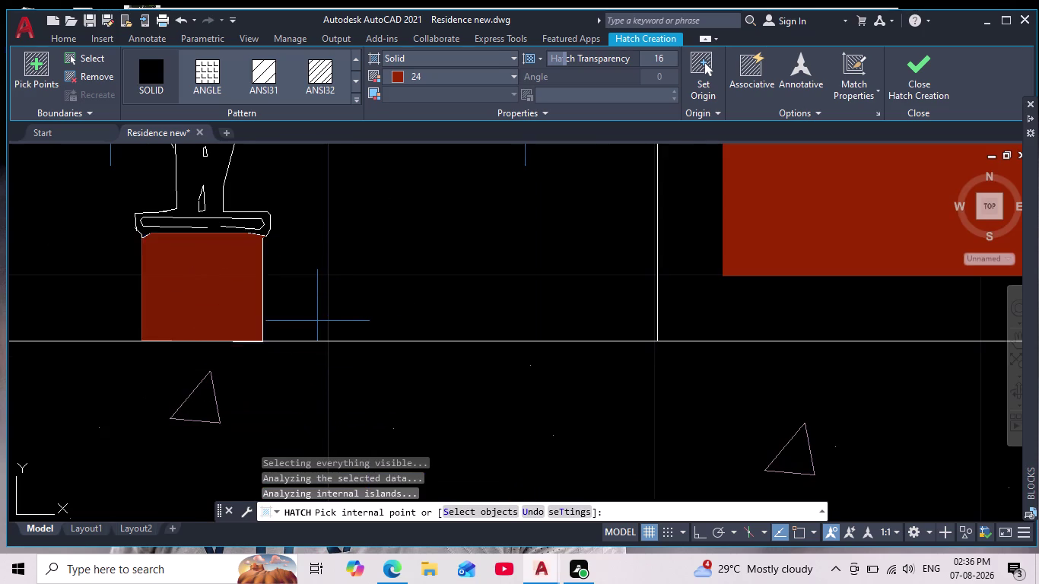
scroll(down, 3)
key(h)
key(Return)
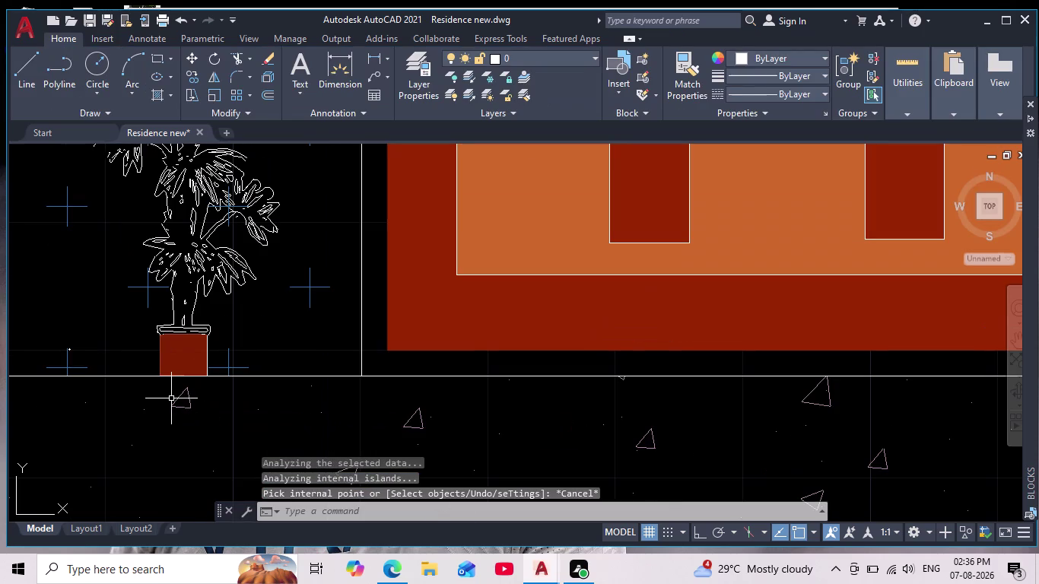
Try hatching the foliage, then dismiss the boundary error and cancel the fill.
scroll(down, 3)
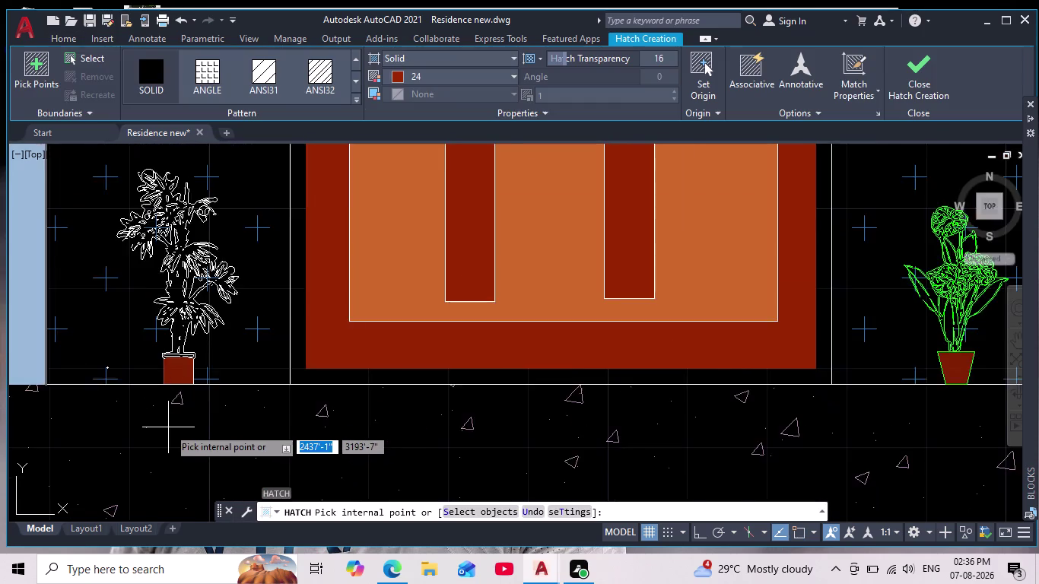
scroll(down, 3)
scroll(up, 3)
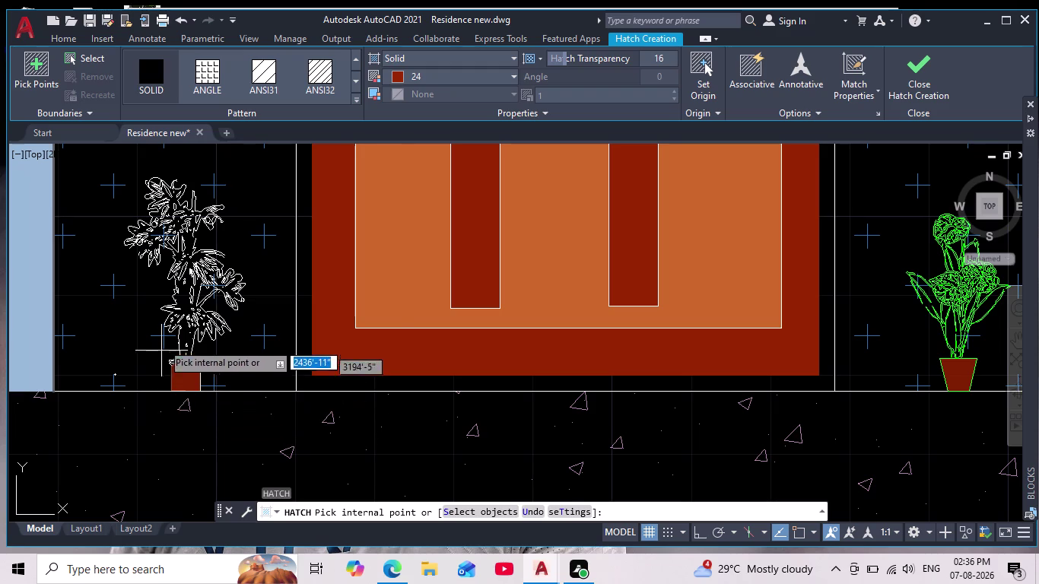
click(186, 299)
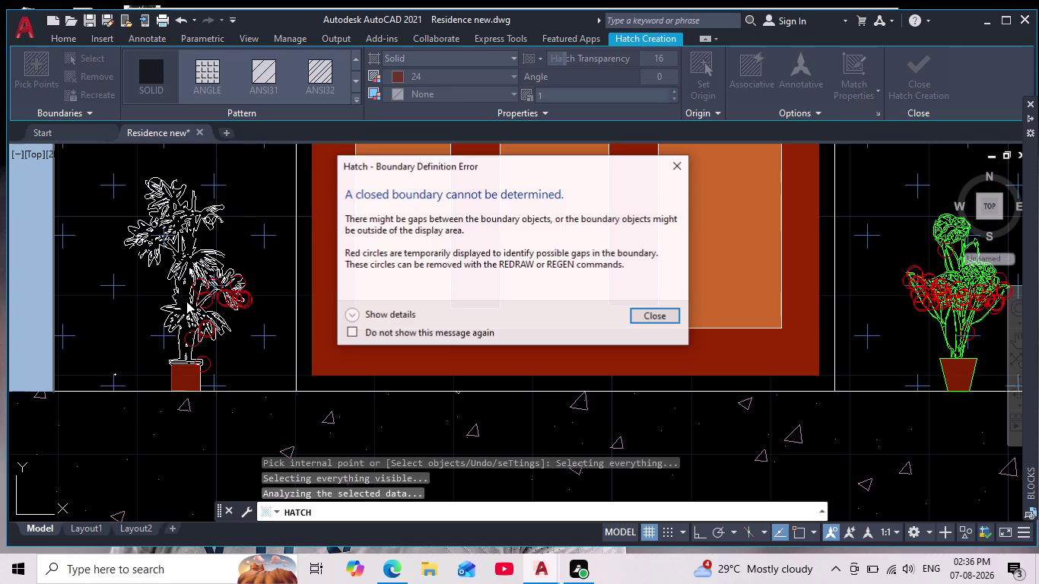
key(Escape)
key(Escape)
key(Return)
key(Escape)
key(Escape)
key(Escape)
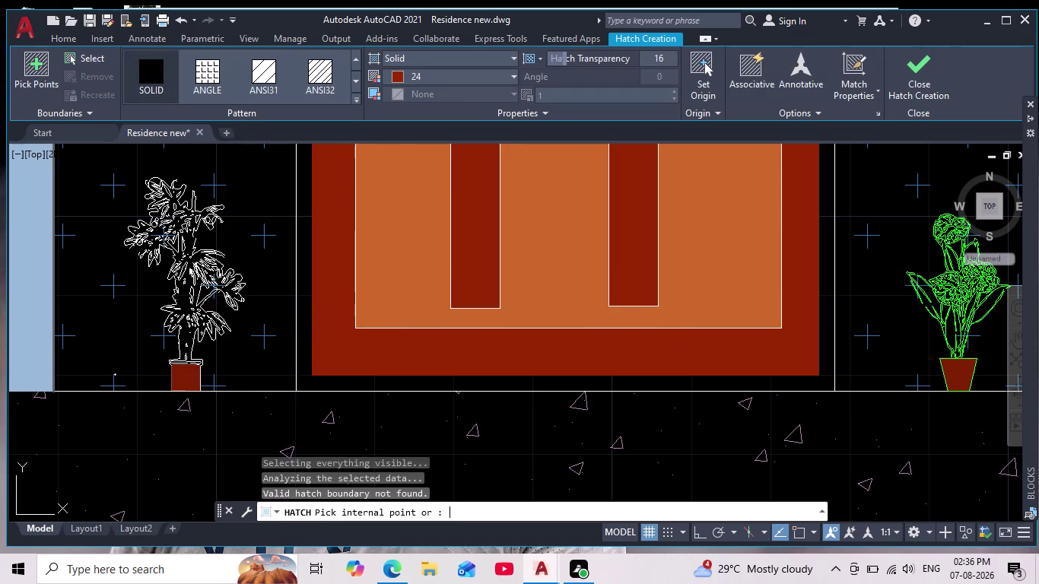
key(Escape)
key(Escape)
key(Escape)
key(Escape)
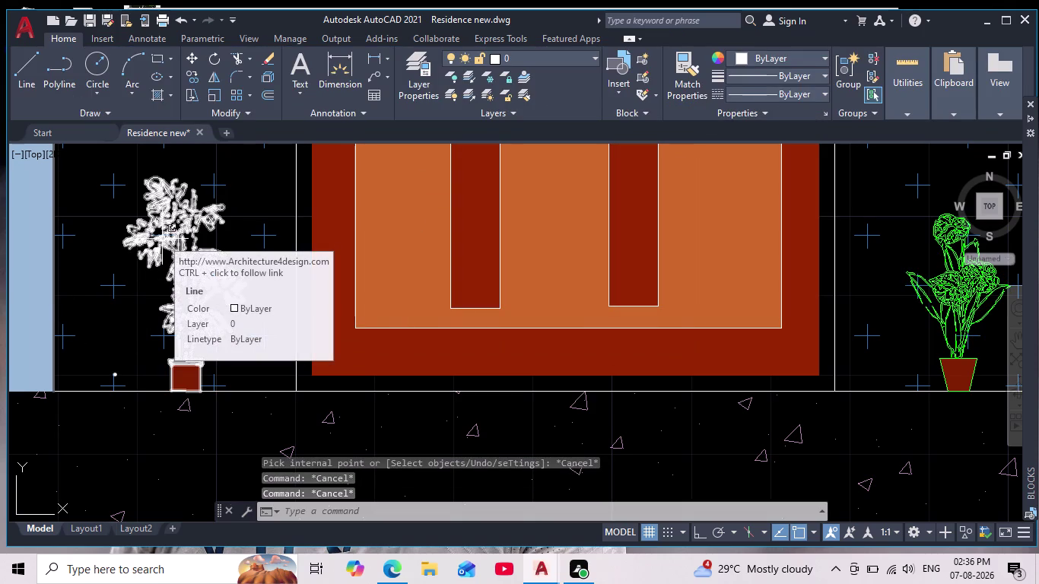
Change the plant left of the door to green.
click(162, 239)
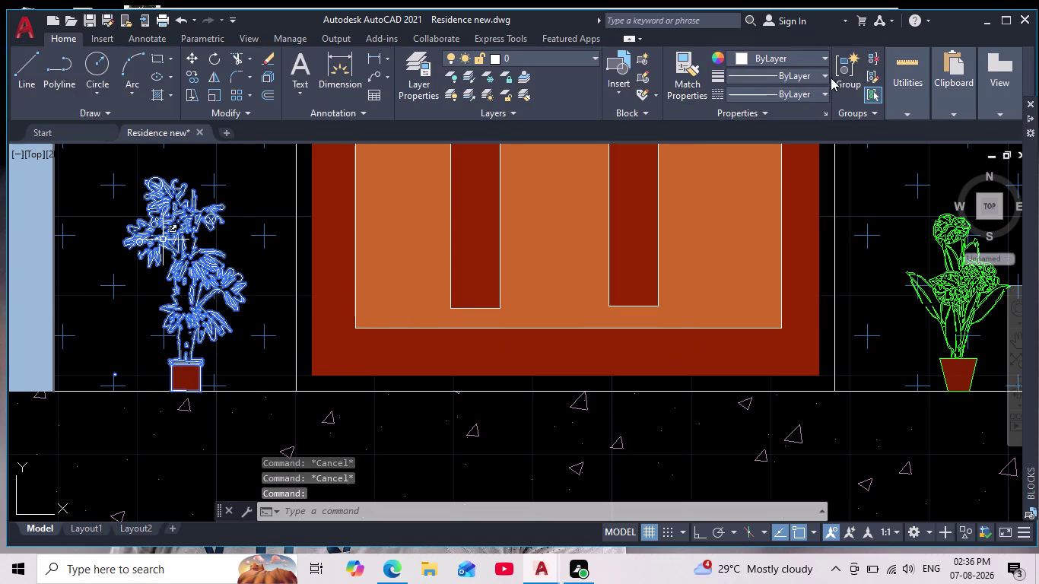
click(743, 54)
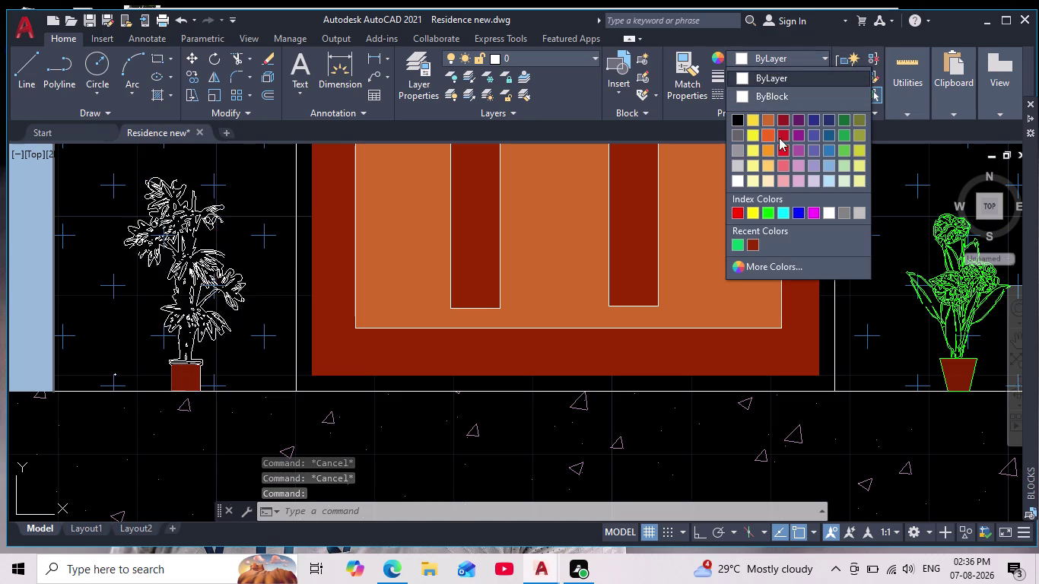
click(843, 140)
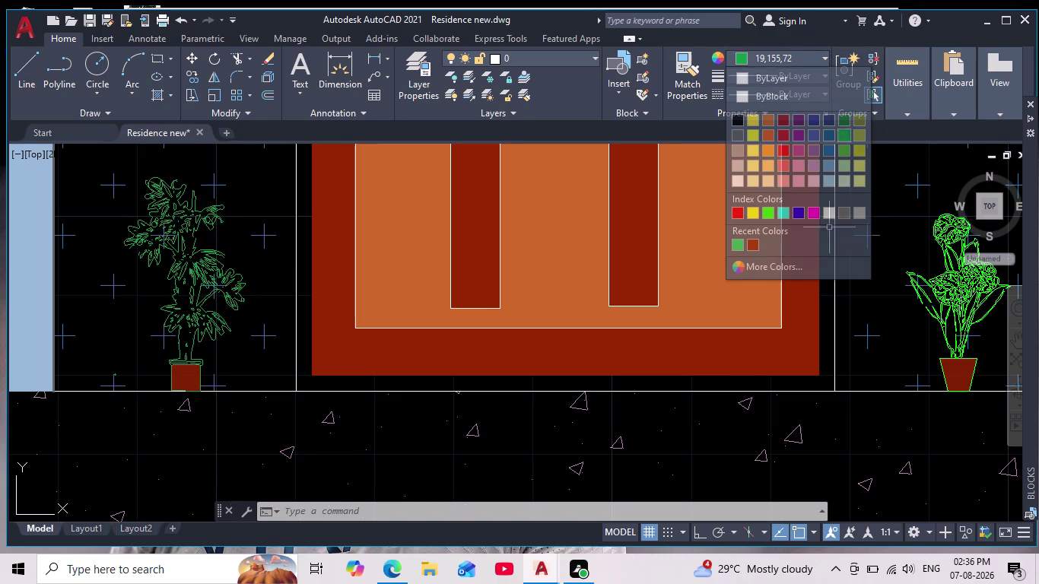
key(Escape)
Change the plant right of the door to green and view the whole elevation.
scroll(down, 3)
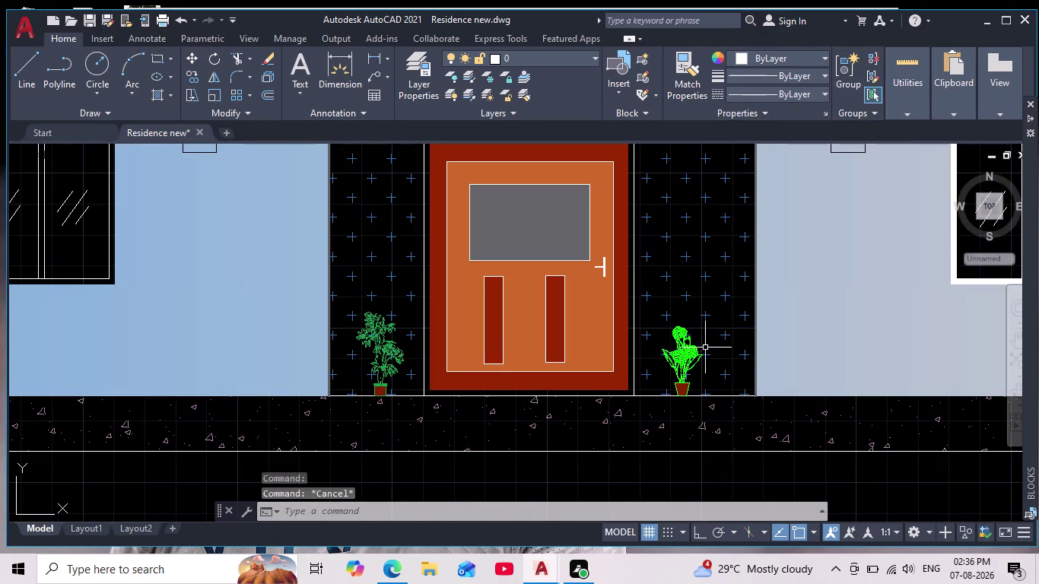
scroll(up, 3)
click(679, 352)
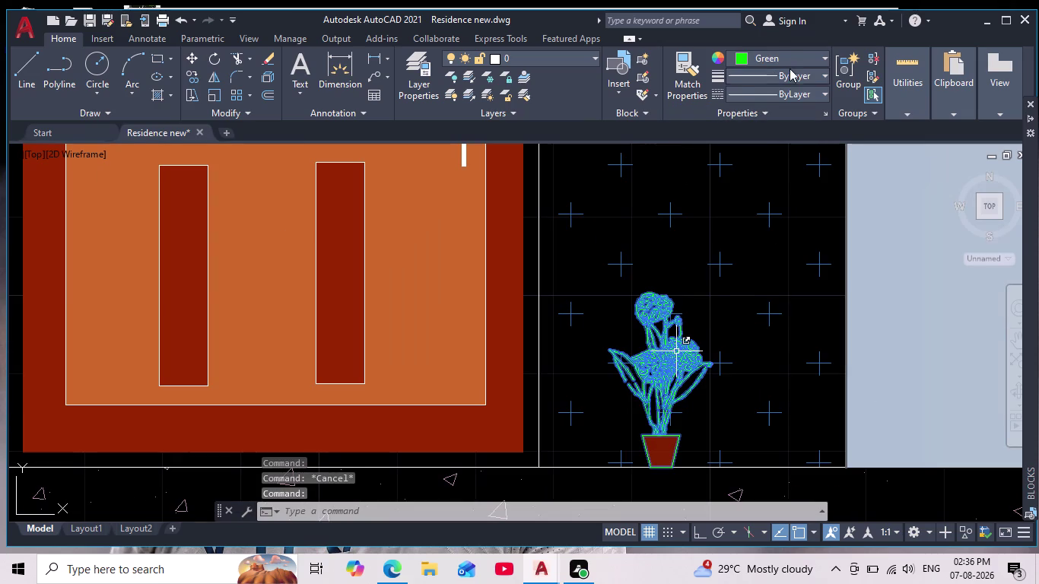
click(740, 58)
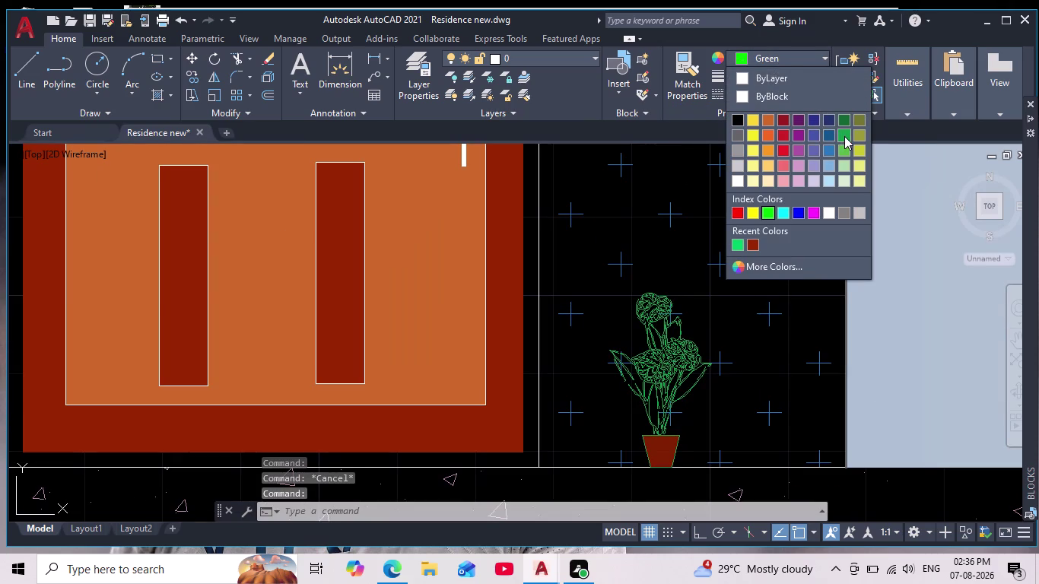
click(844, 137)
key(Escape)
scroll(down, 3)
scroll(down, 3)
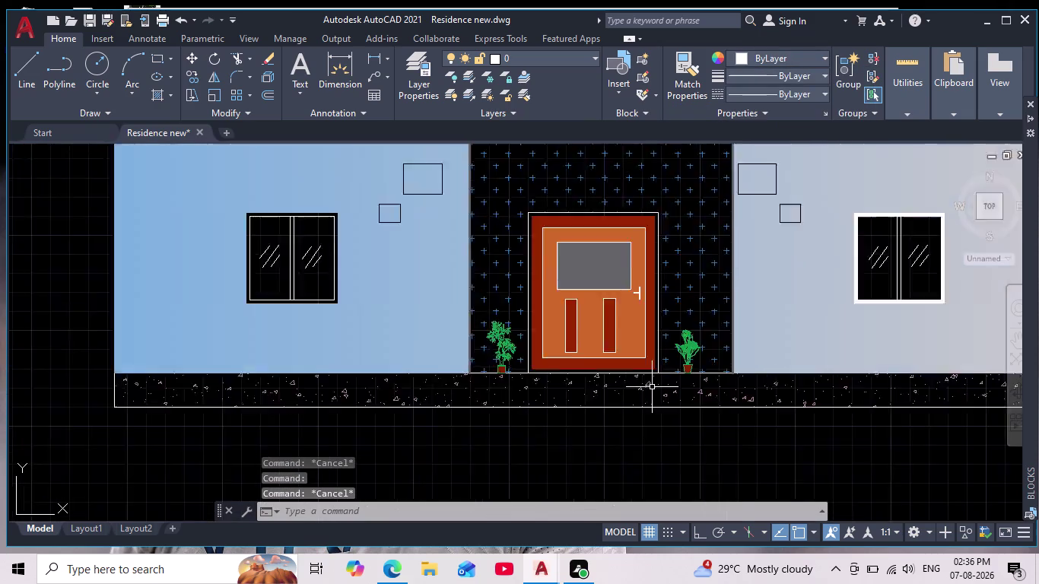
scroll(down, 3)
middle_drag(639, 421, 590, 408)
scroll(down, 3)
scroll(up, 3)
scroll(up, 3)
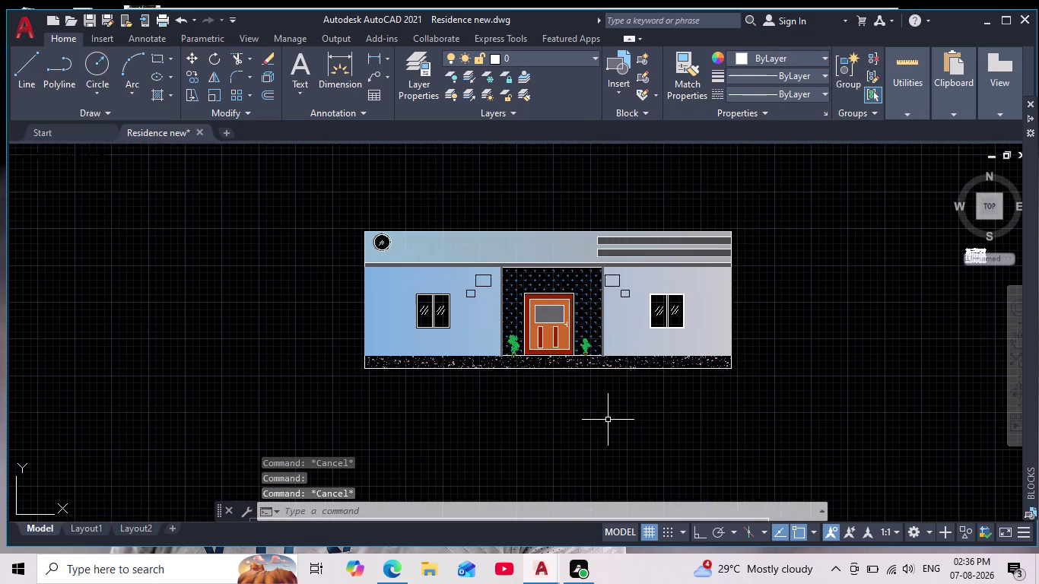
middle_drag(608, 420, 553, 431)
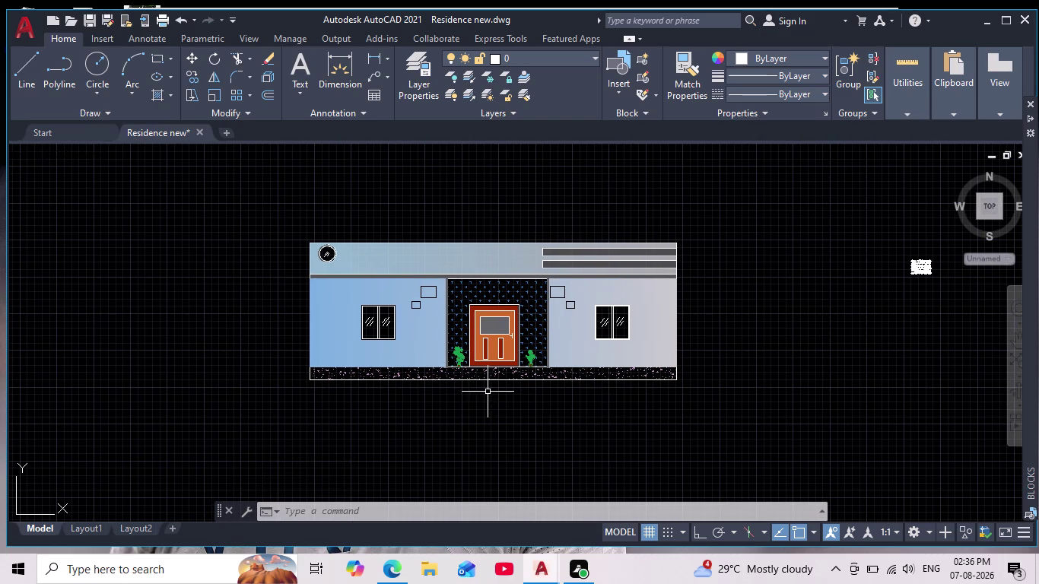
Draw a small step rectangle in the base strip below the door.
scroll(down, 3)
scroll(up, 3)
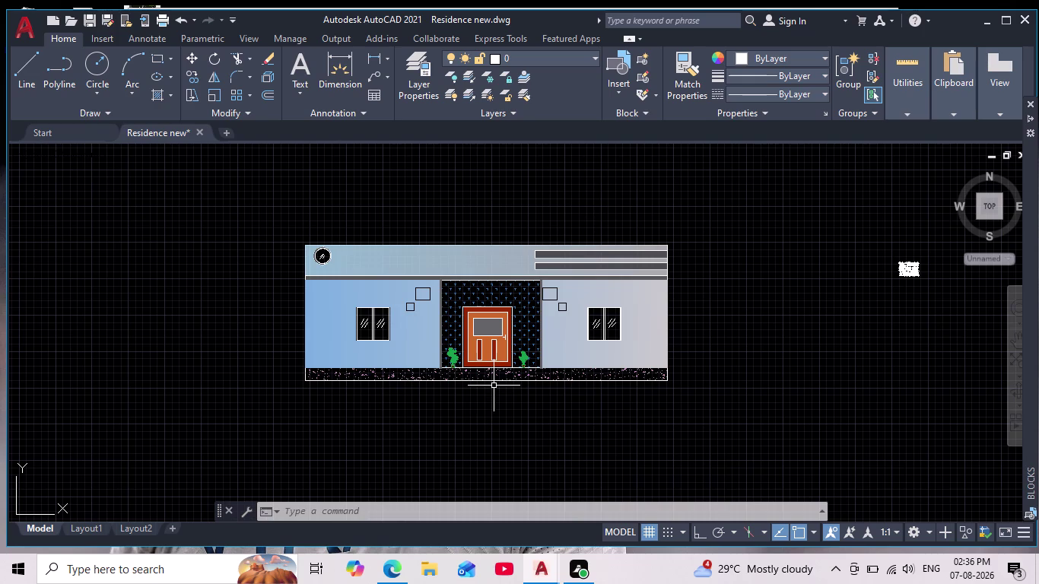
scroll(up, 3)
click(154, 57)
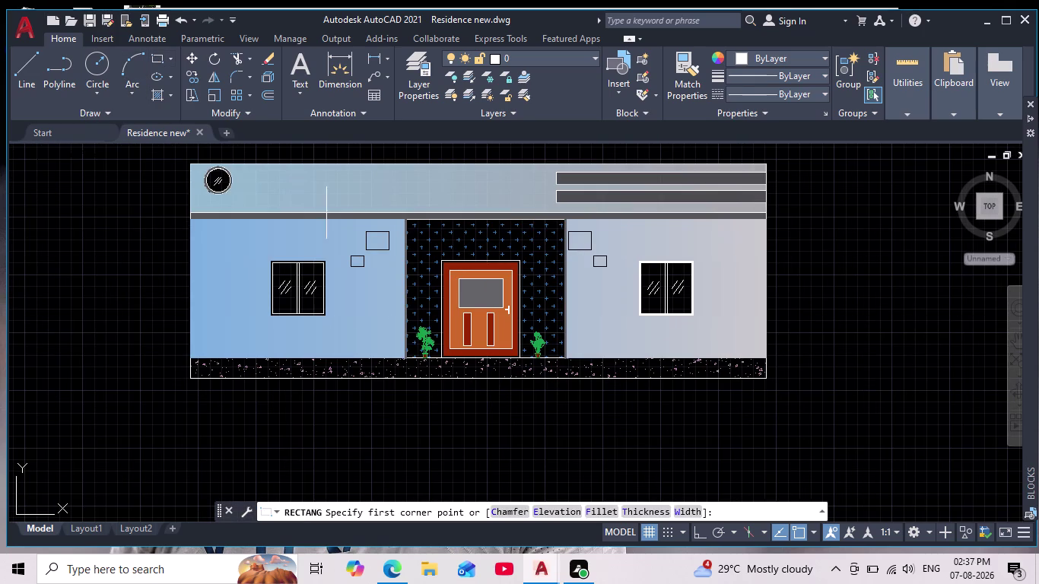
scroll(up, 3)
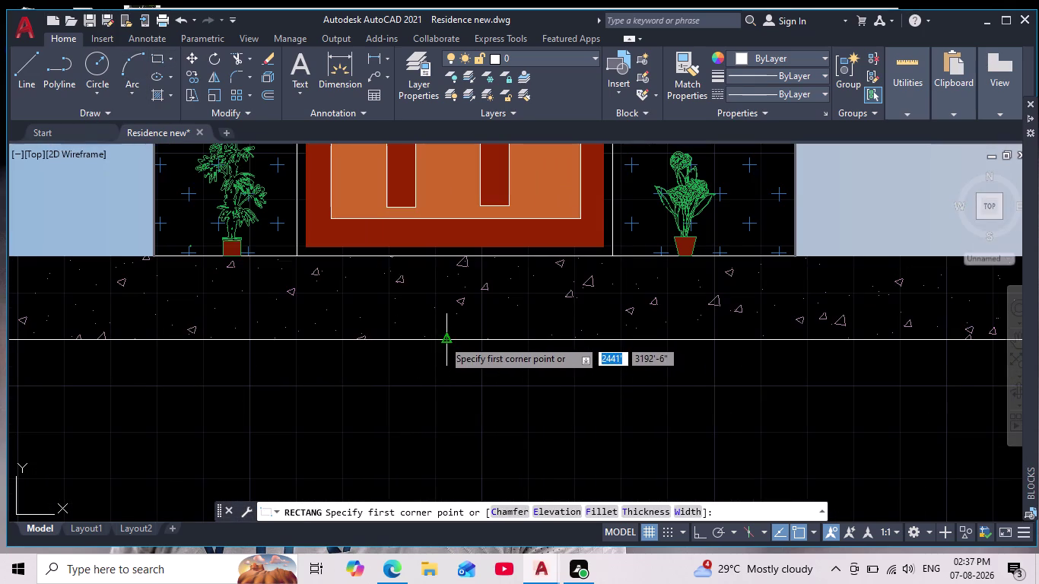
click(350, 341)
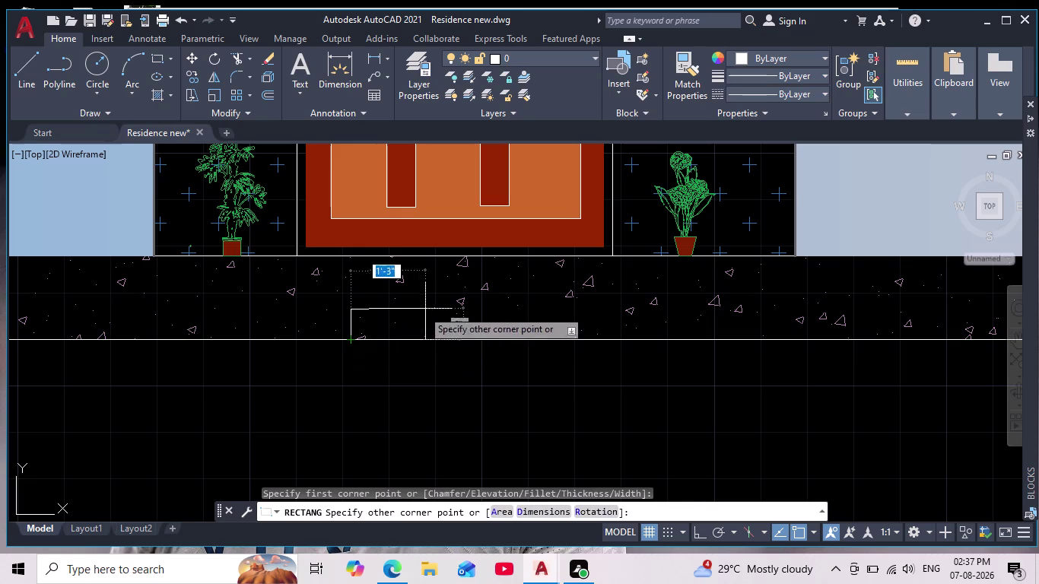
scroll(down, 3)
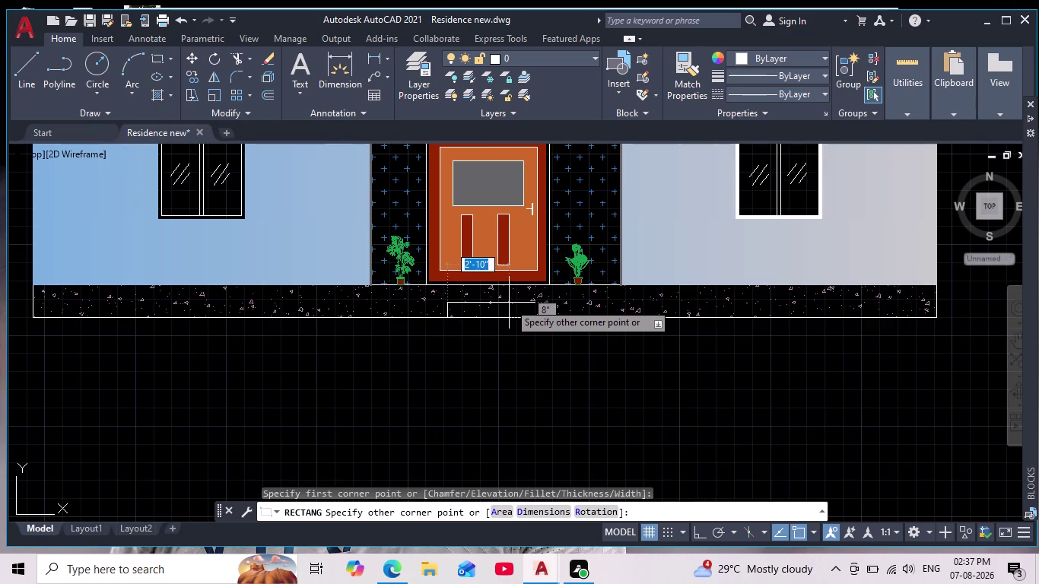
click(519, 303)
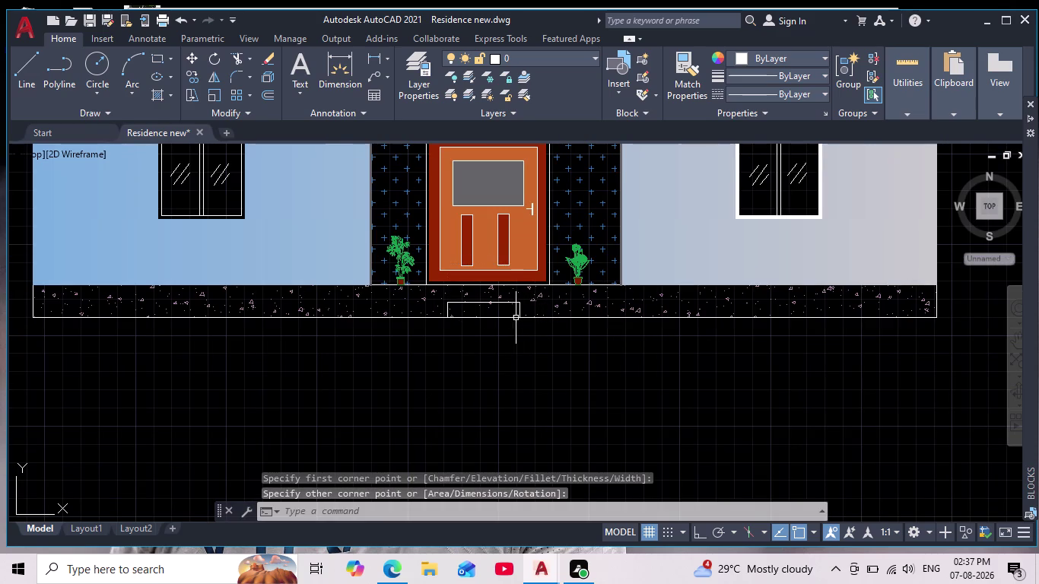
scroll(down, 3)
scroll(up, 3)
scroll(up, 3)
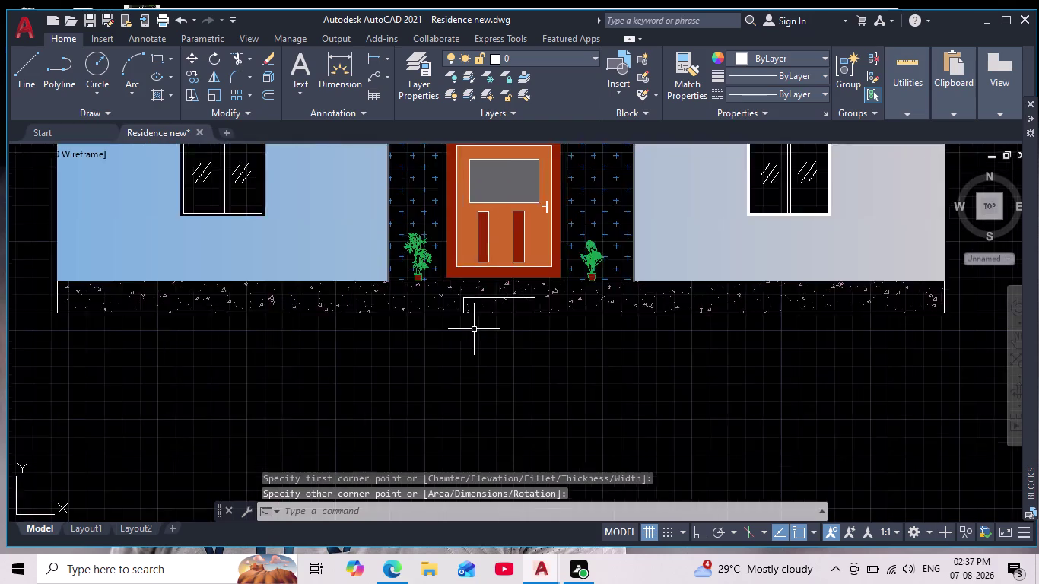
scroll(up, 3)
Move the step rectangle down with Ortho on, onto the base strip's bottom edge.
click(512, 250)
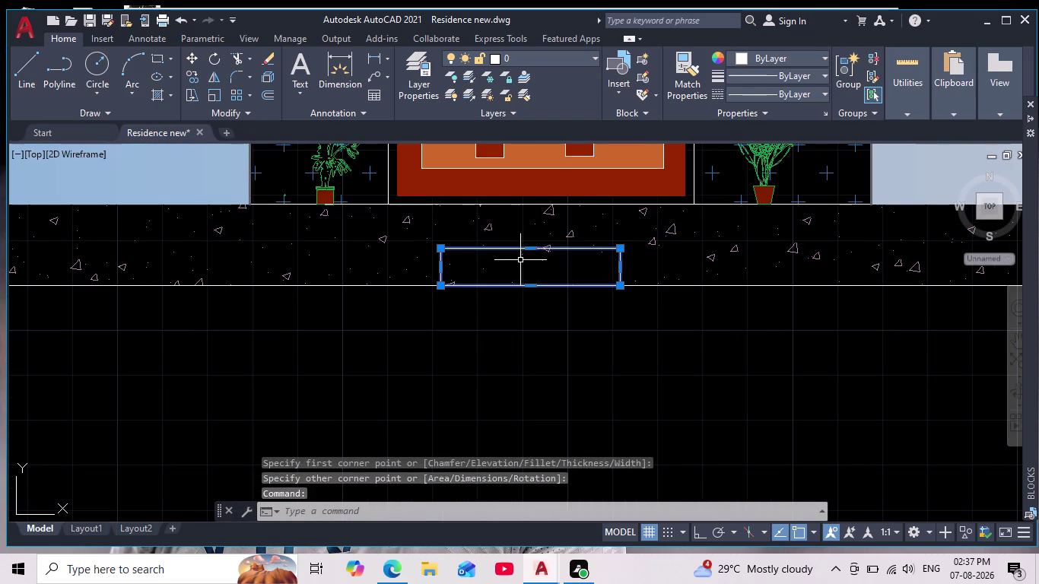
scroll(down, 3)
middle_drag(521, 315, 498, 331)
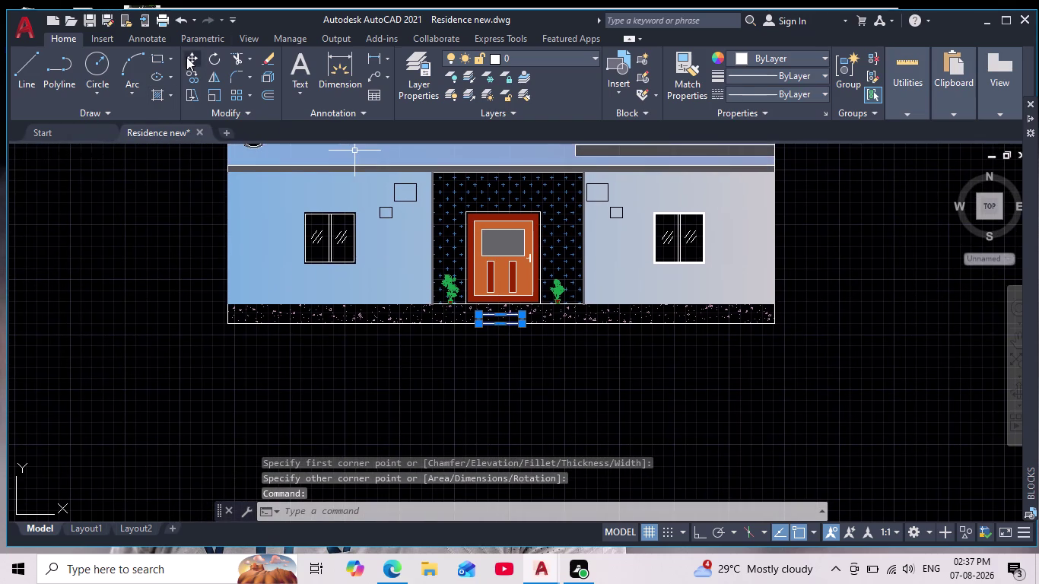
click(190, 57)
scroll(up, 3)
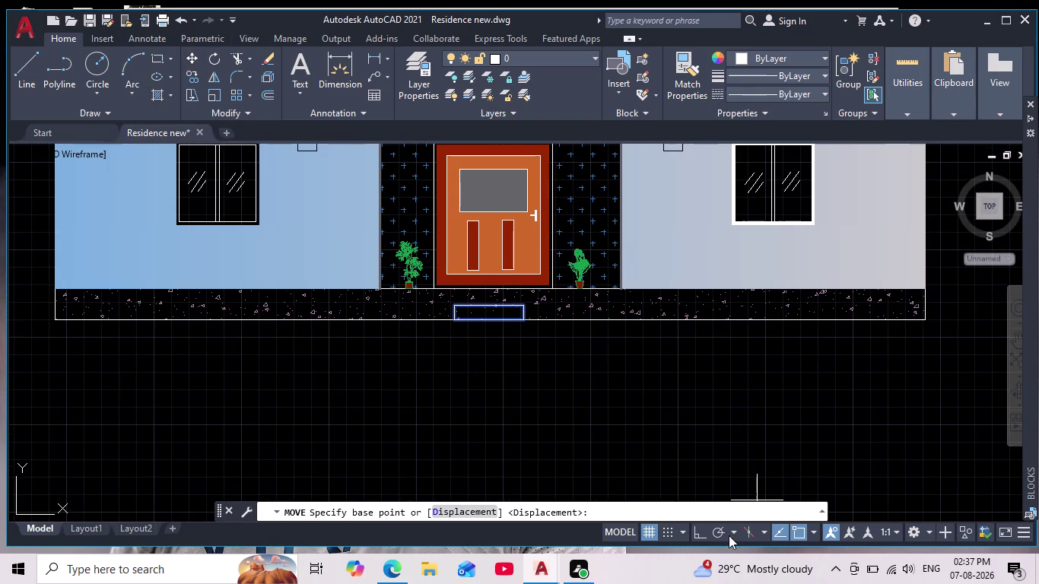
click(702, 536)
click(797, 533)
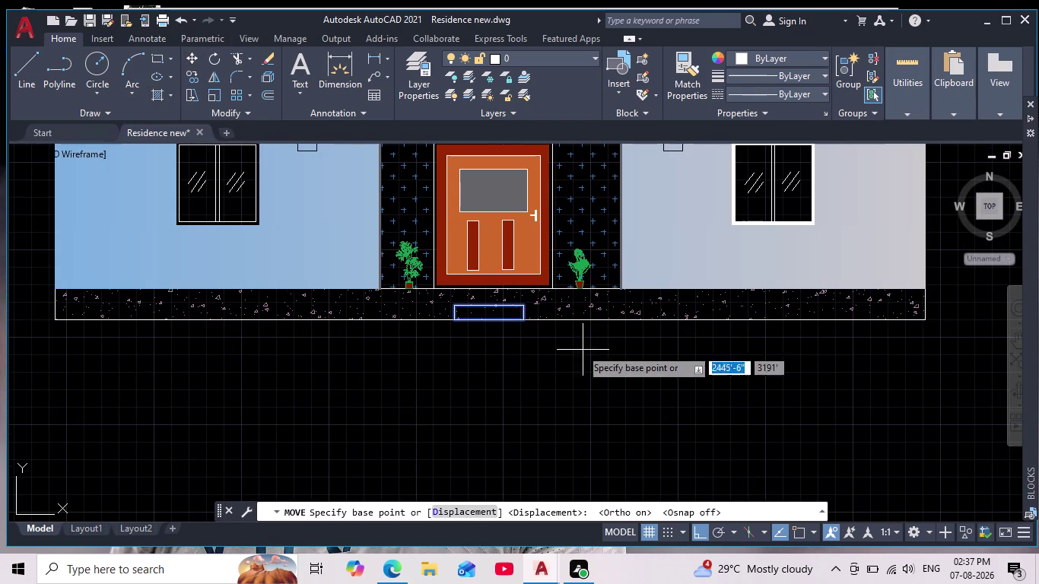
click(520, 321)
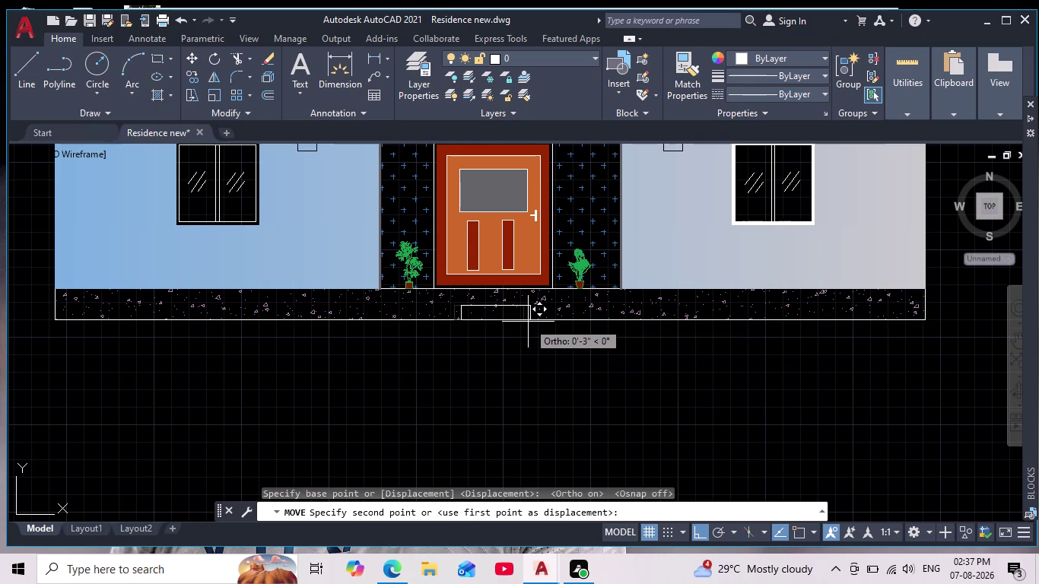
click(526, 322)
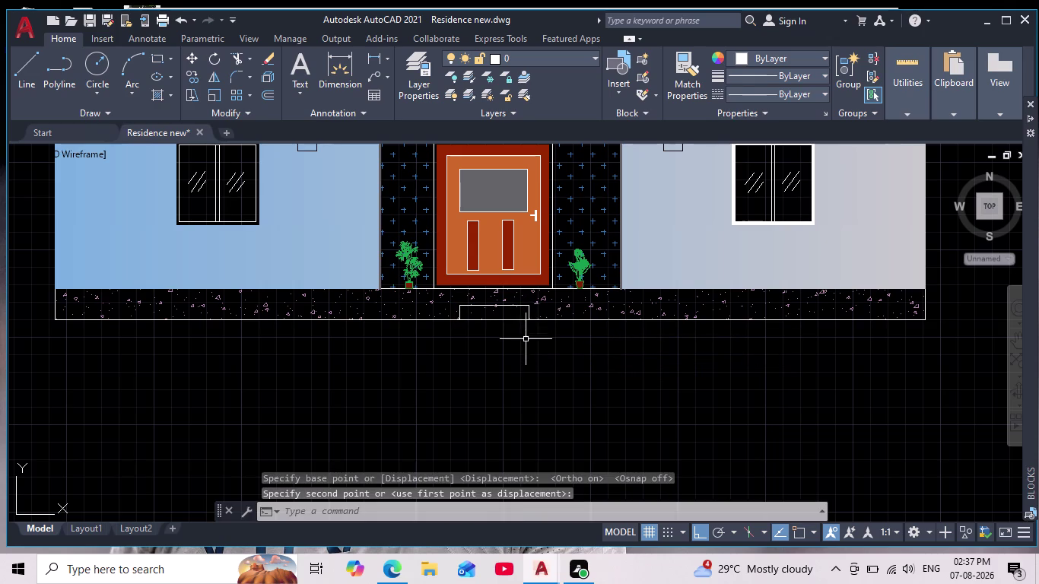
scroll(down, 3)
scroll(up, 3)
scroll(up, 3)
key(Escape)
key(Escape)
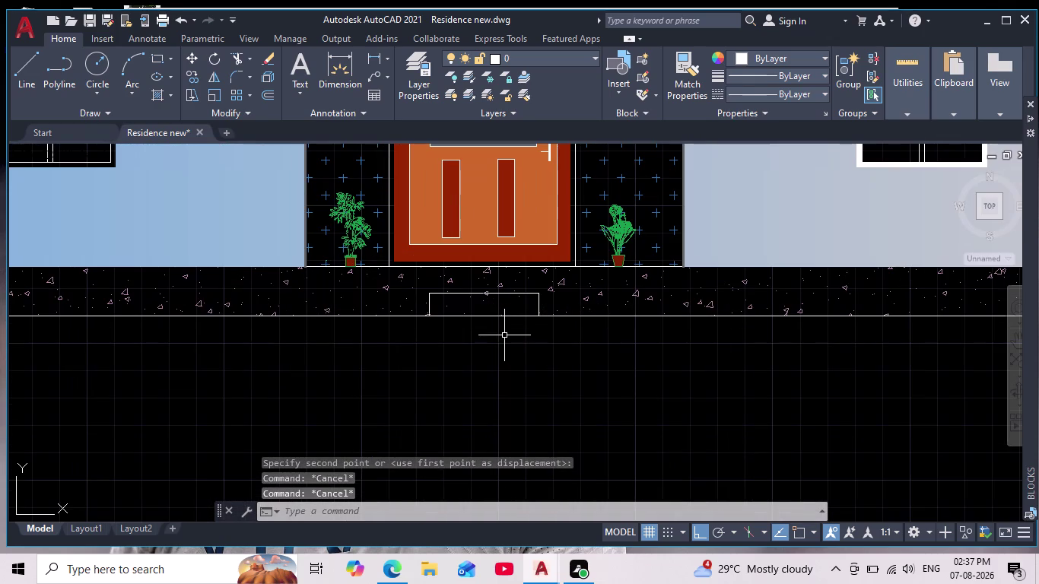
scroll(up, 3)
scroll(down, 3)
scroll(up, 3)
key(Escape)
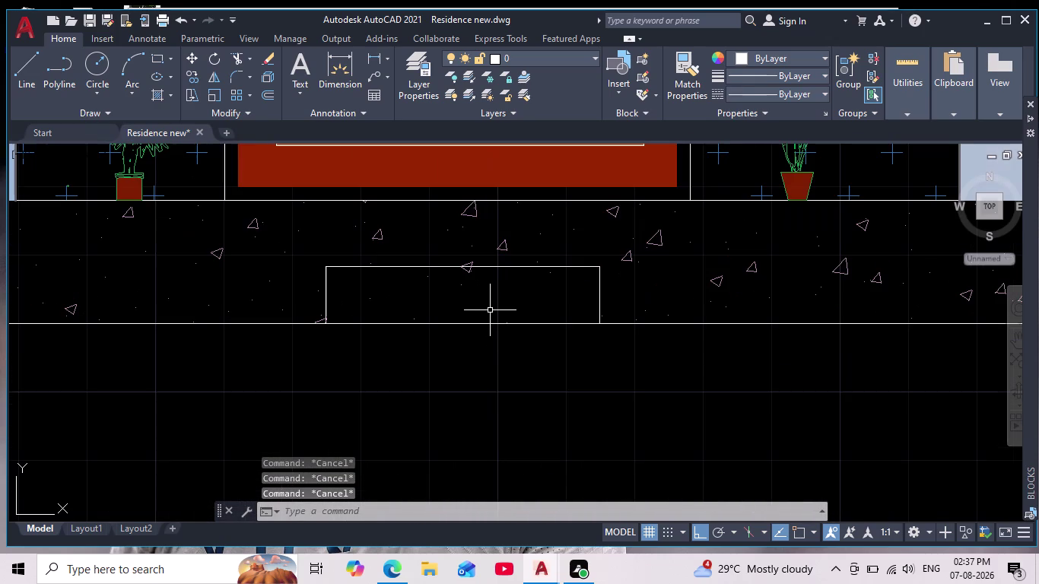
key(Escape)
Fill the step rectangle with a grey solid hatch.
key(h)
key(Return)
scroll(down, 3)
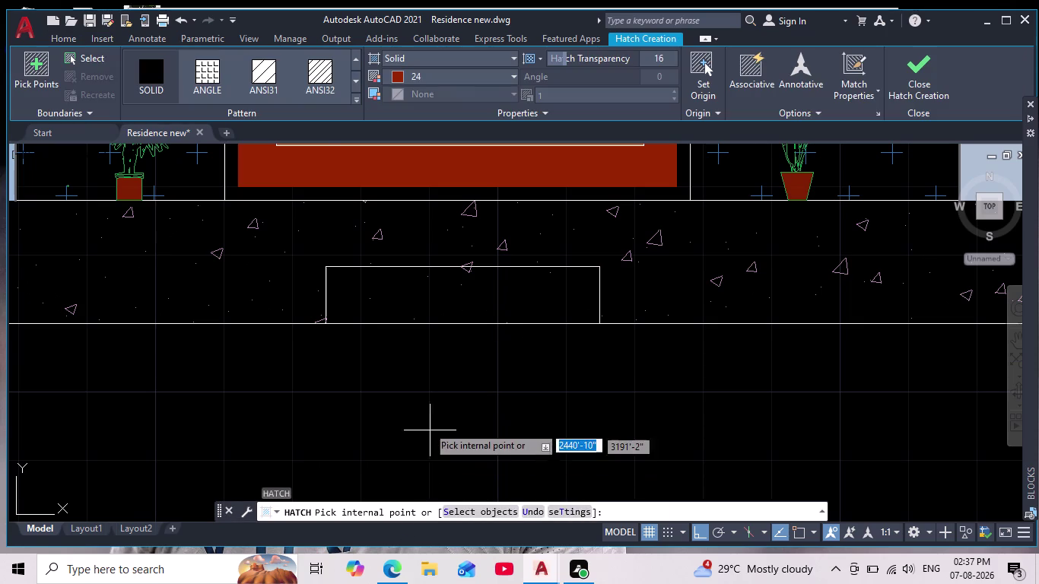
scroll(down, 3)
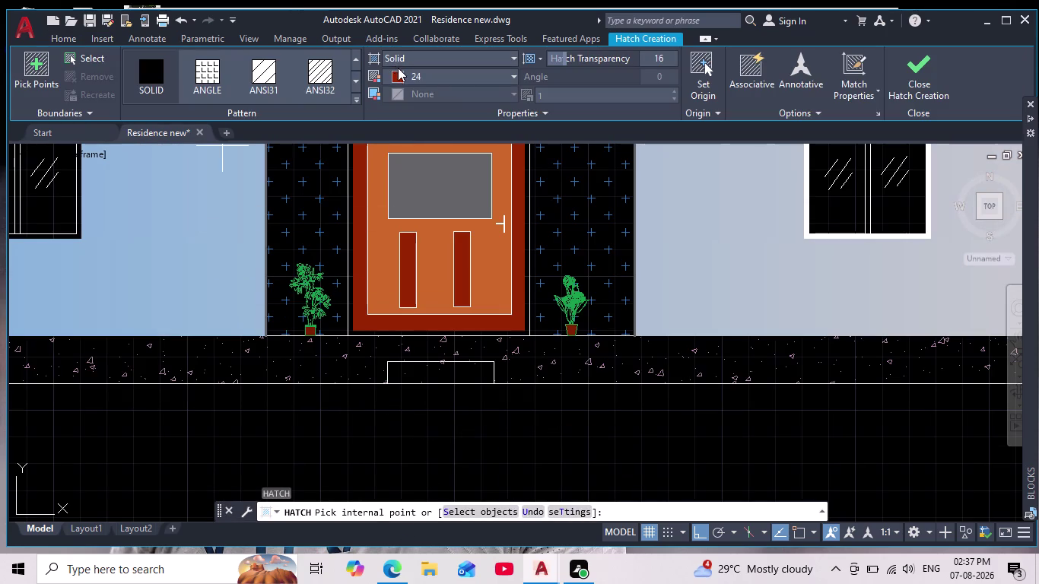
click(397, 73)
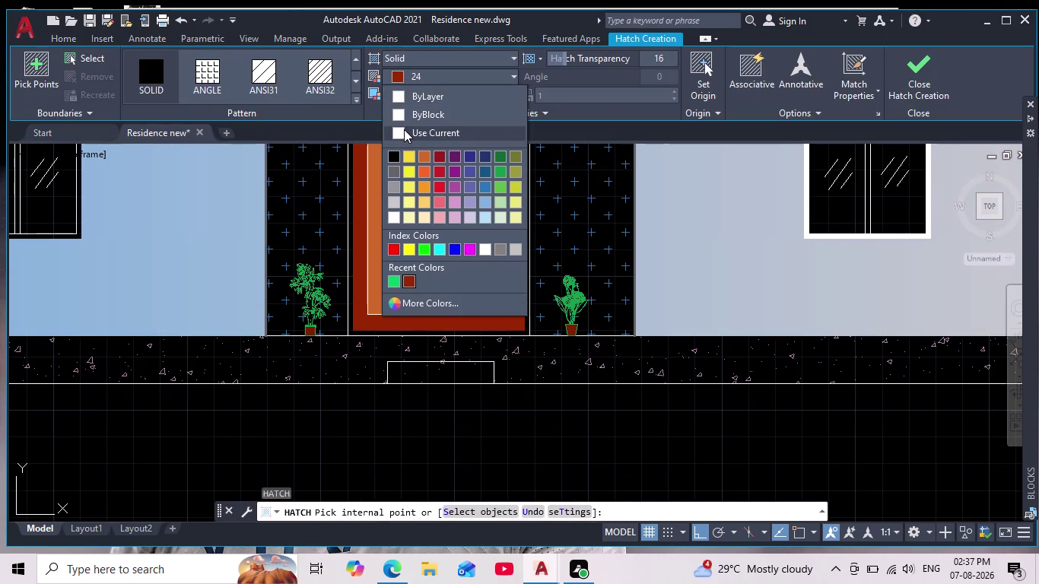
click(396, 169)
click(435, 376)
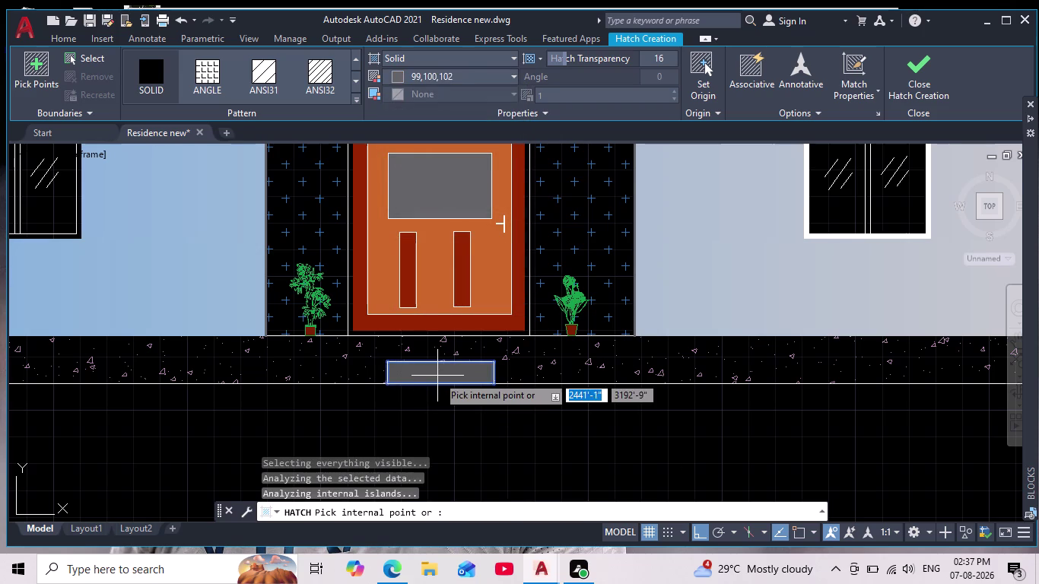
scroll(down, 3)
scroll(down, 3)
key(Return)
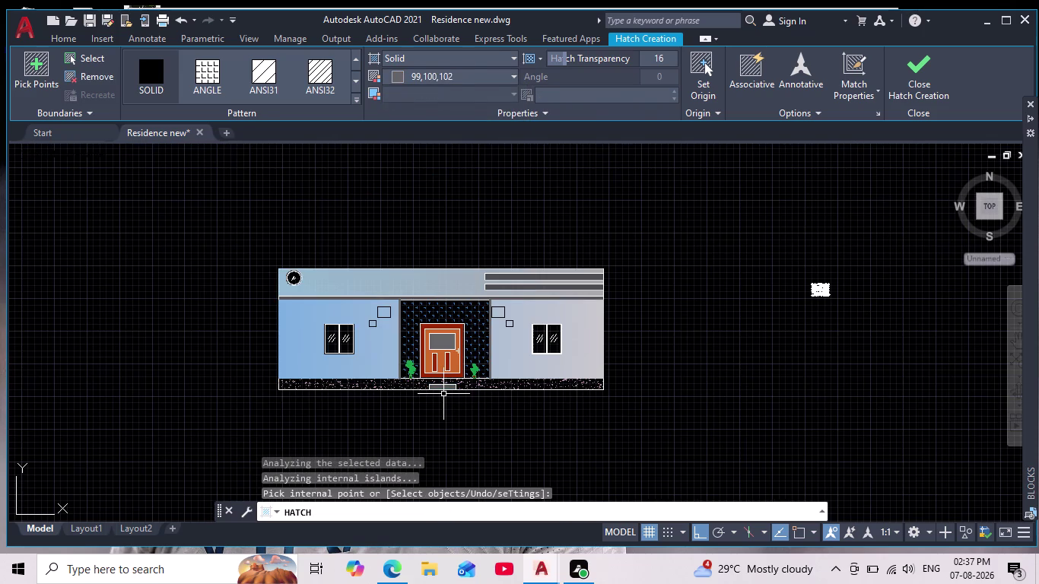
Centre the front elevation and start a line at the parapet band's left end.
scroll(down, 3)
middle_drag(430, 419, 470, 324)
scroll(down, 3)
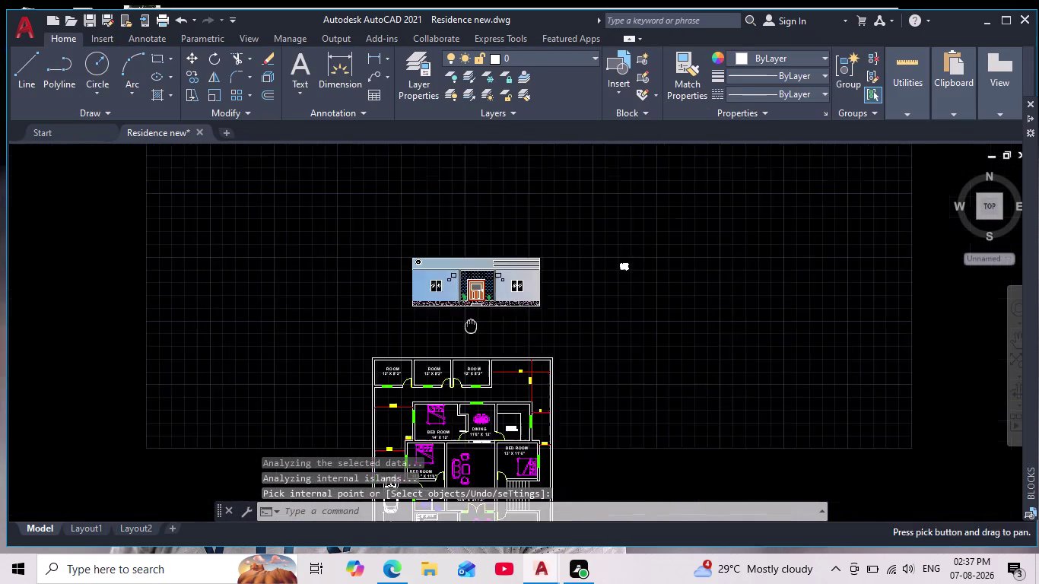
scroll(down, 3)
scroll(up, 3)
middle_drag(459, 323, 455, 373)
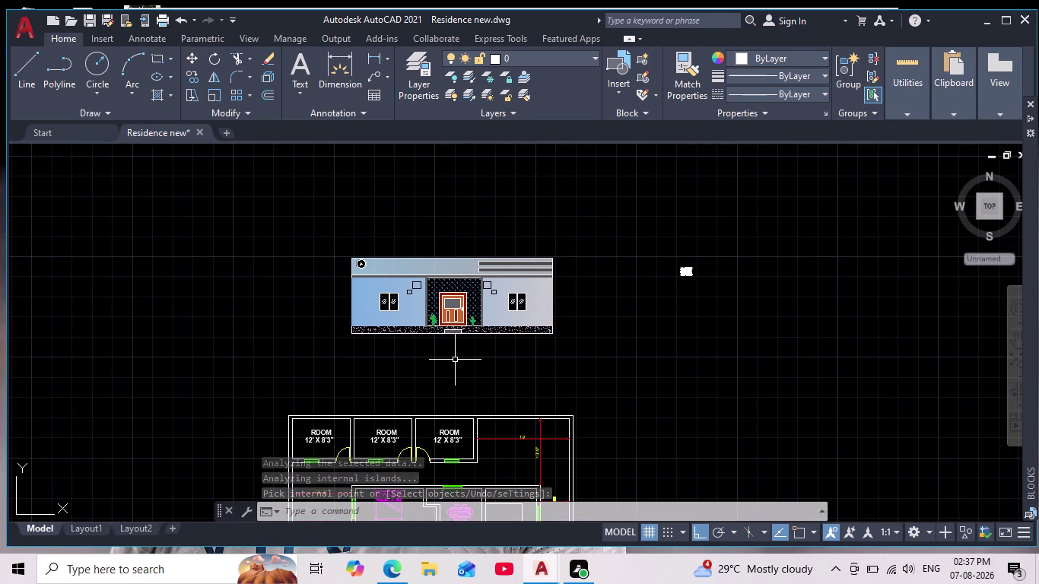
middle_drag(453, 362, 448, 375)
scroll(up, 3)
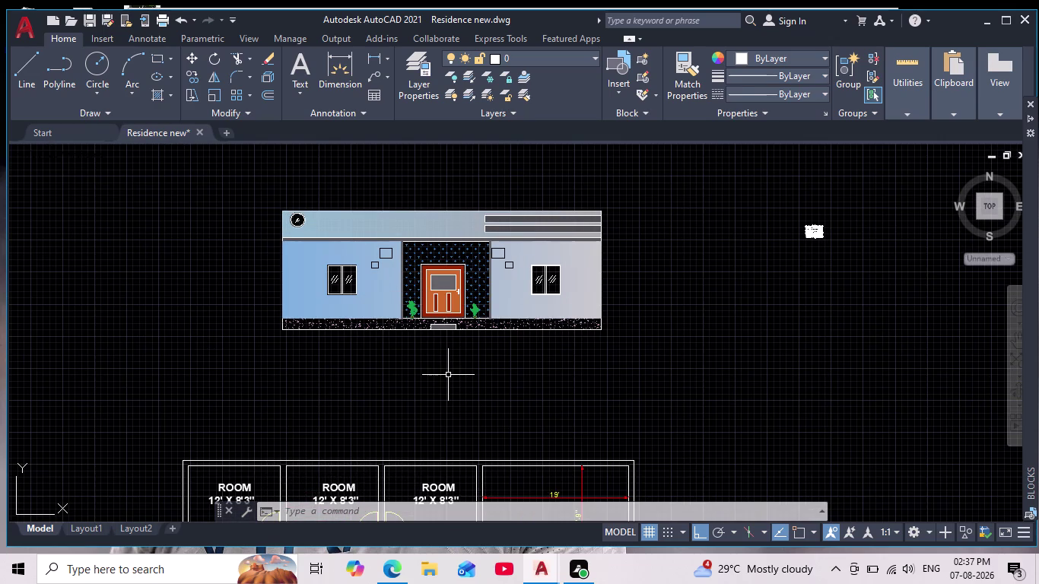
middle_drag(446, 375, 423, 397)
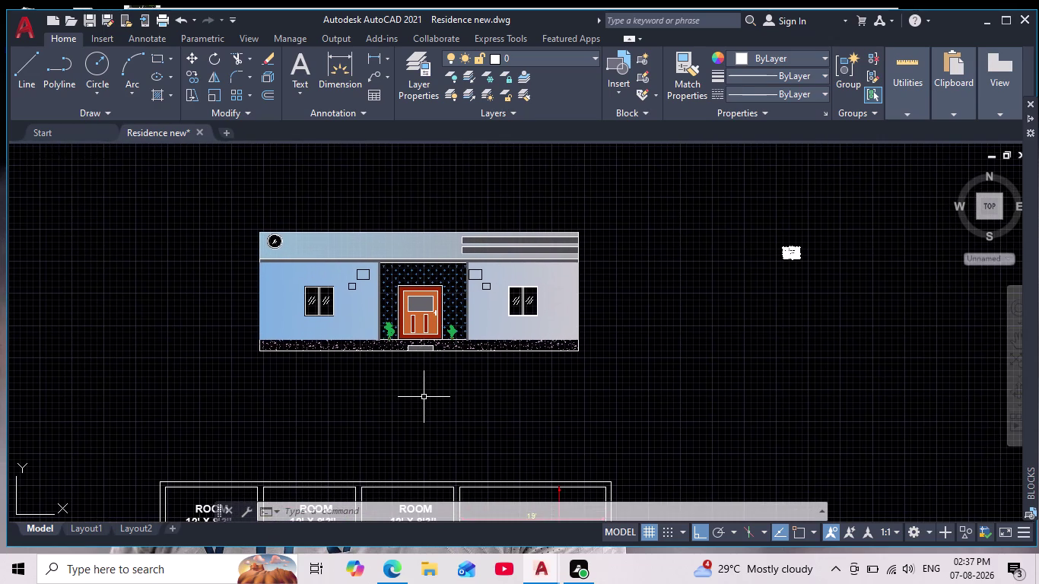
scroll(up, 3)
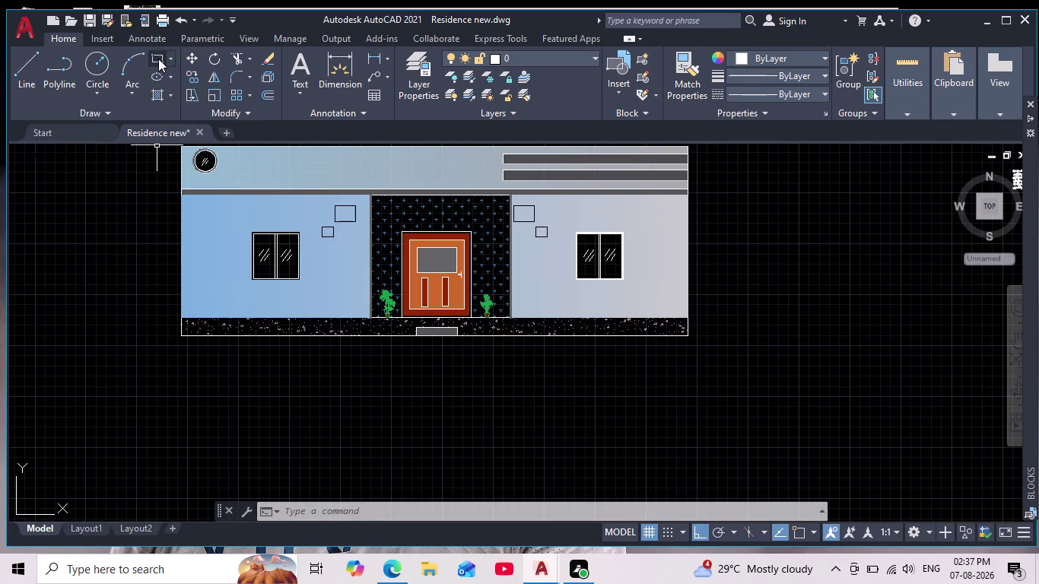
click(17, 70)
scroll(up, 3)
click(225, 203)
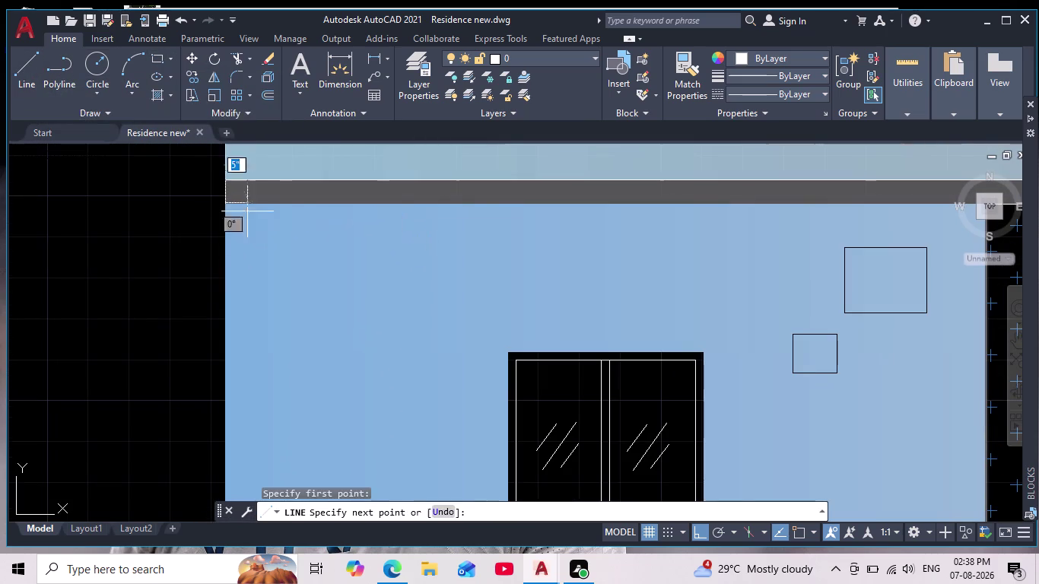
Turn on OSNAP and end the line at the parapet band's right end.
scroll(down, 3)
middle_drag(619, 265, 243, 273)
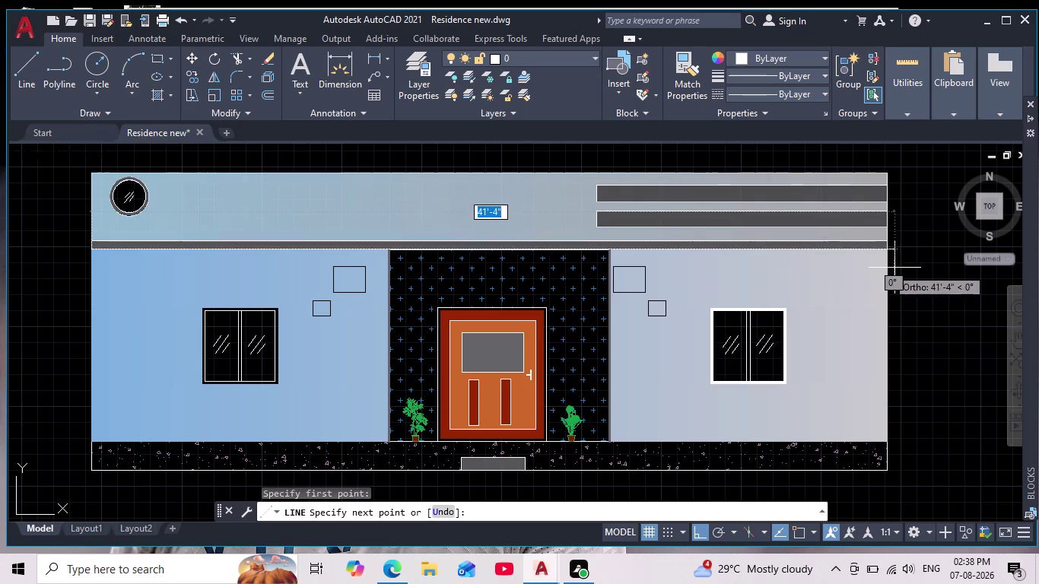
scroll(up, 3)
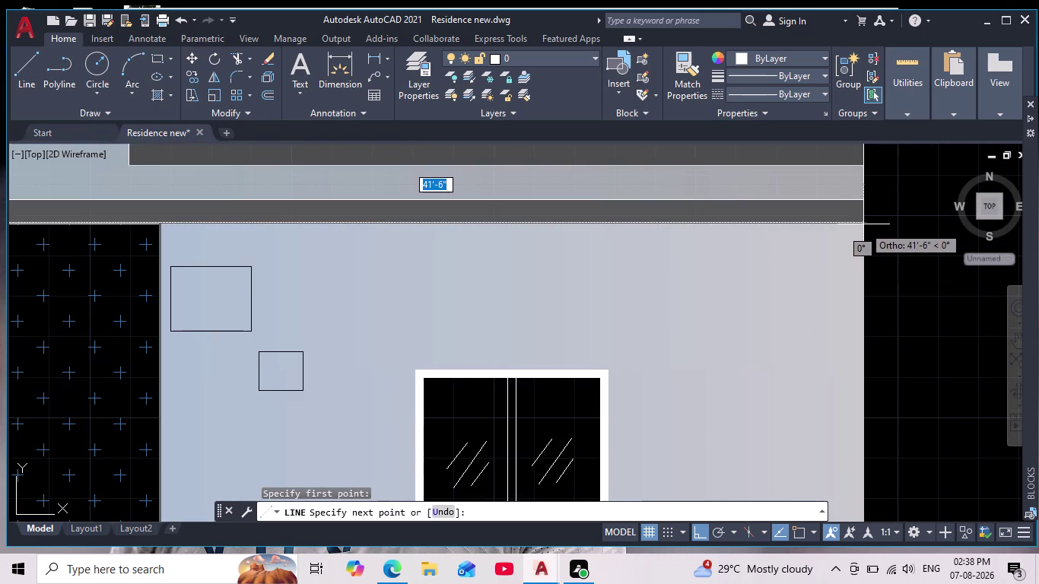
click(796, 536)
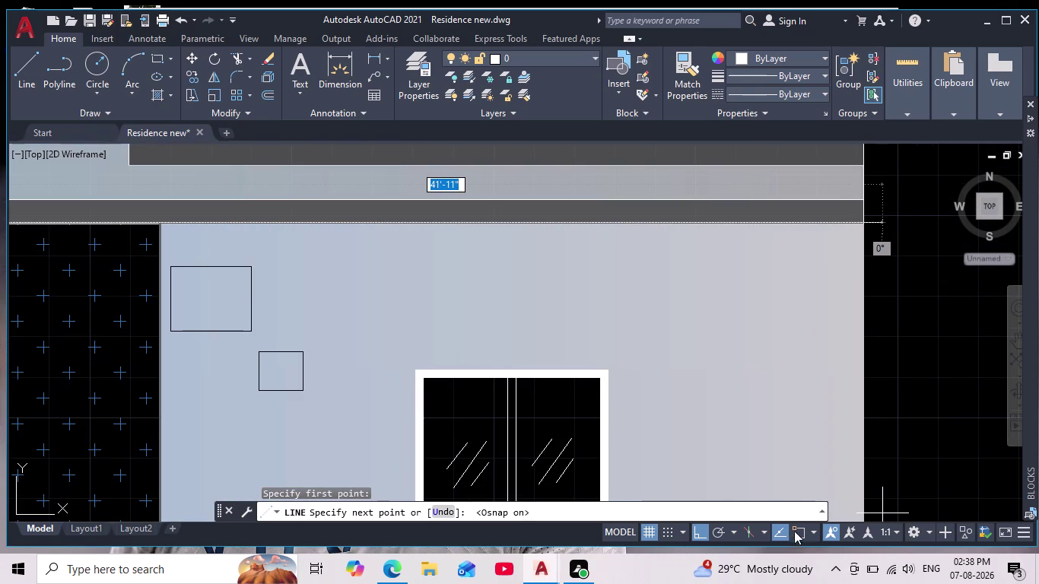
scroll(down, 3)
scroll(down, 3)
middle_drag(351, 246, 576, 193)
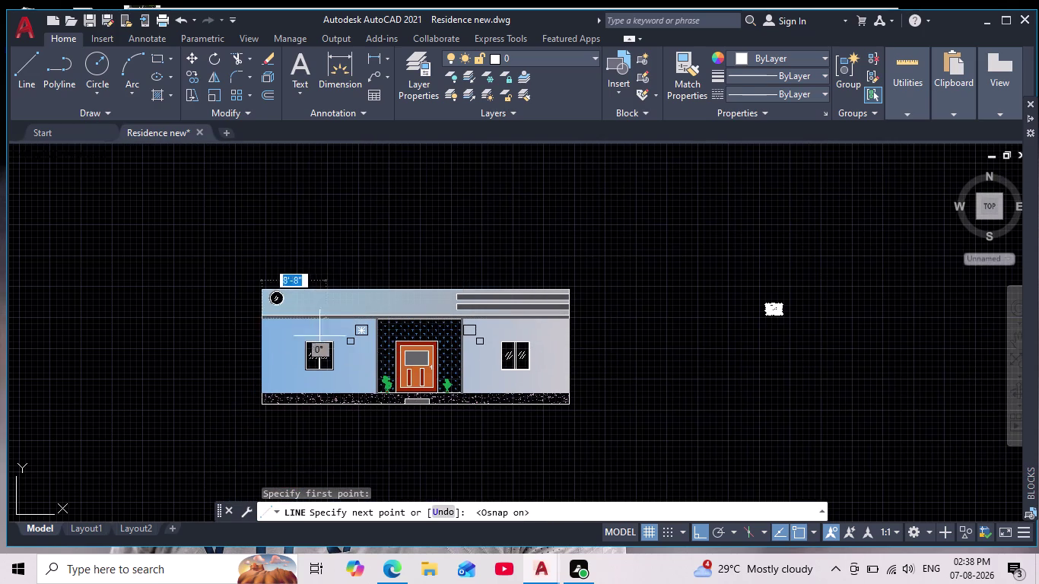
scroll(up, 3)
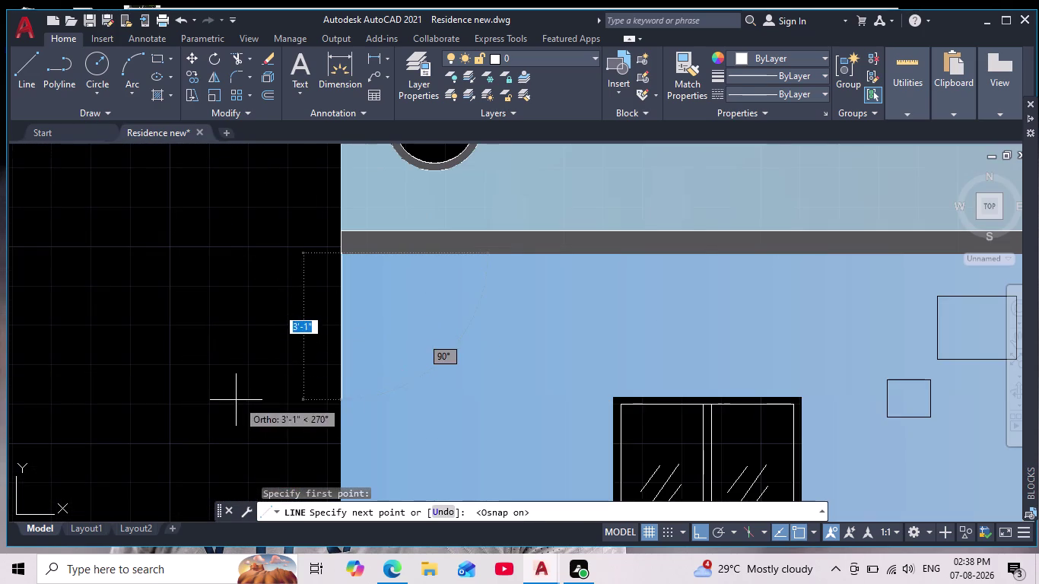
middle_drag(492, 259, 492, 260)
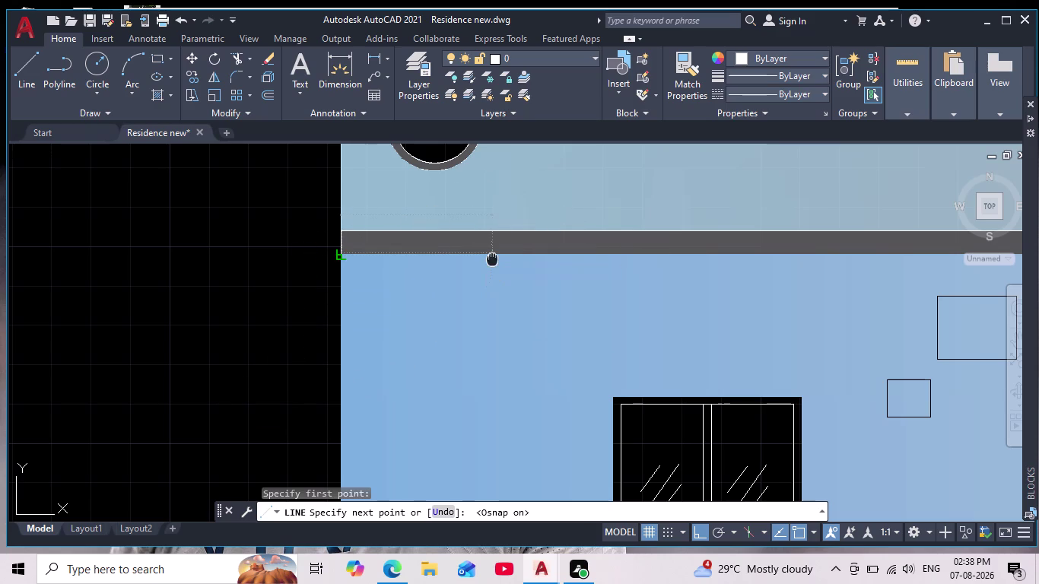
middle_drag(492, 259, 301, 226)
scroll(down, 3)
middle_drag(716, 227, 385, 236)
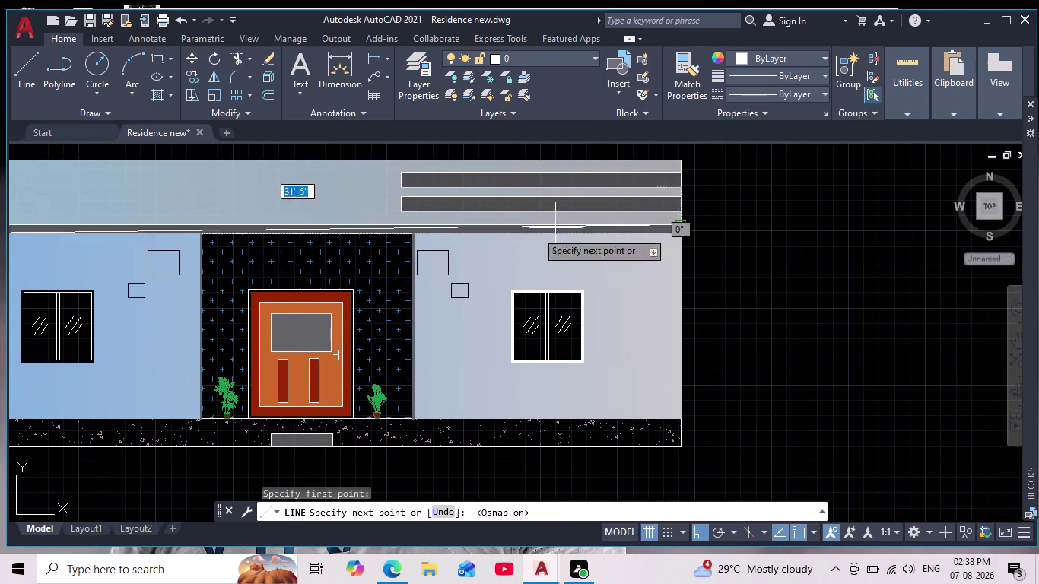
scroll(up, 3)
click(709, 259)
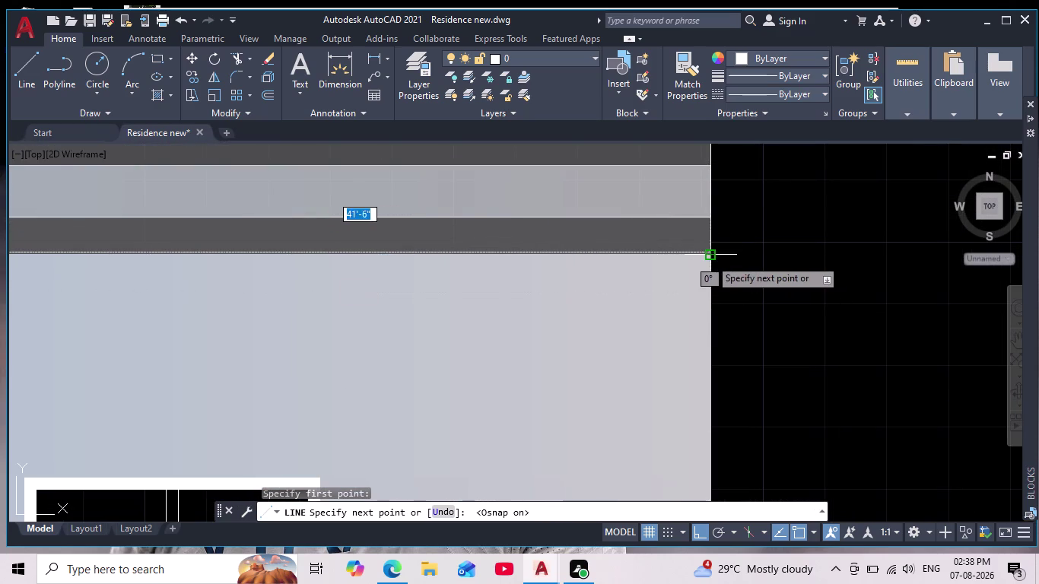
scroll(down, 3)
key(Escape)
Recentre the walls and door in view and begin another line.
middle_drag(774, 328, 774, 265)
scroll(down, 3)
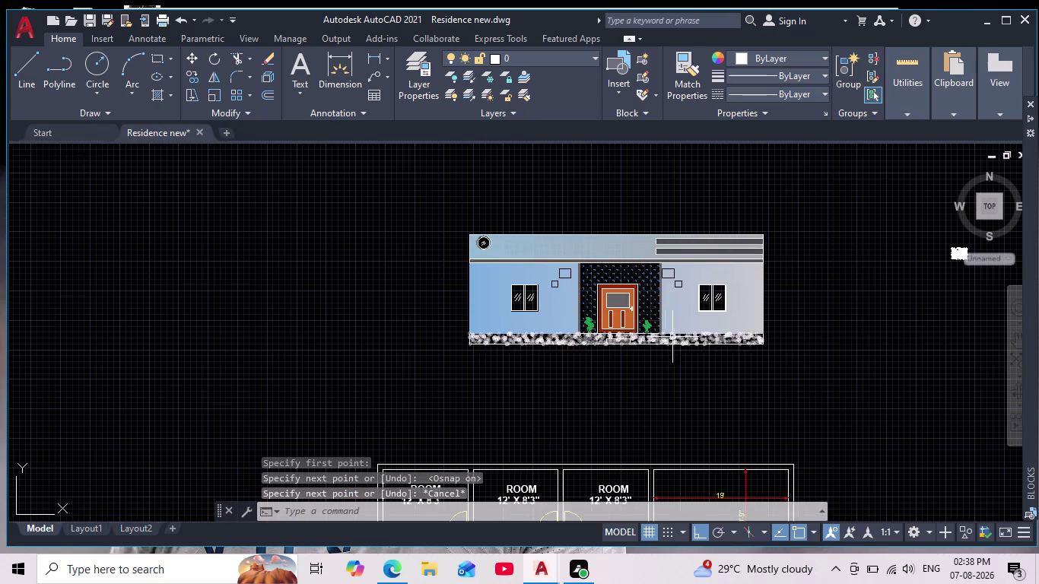
scroll(up, 3)
scroll(up, 3)
middle_drag(530, 412, 479, 479)
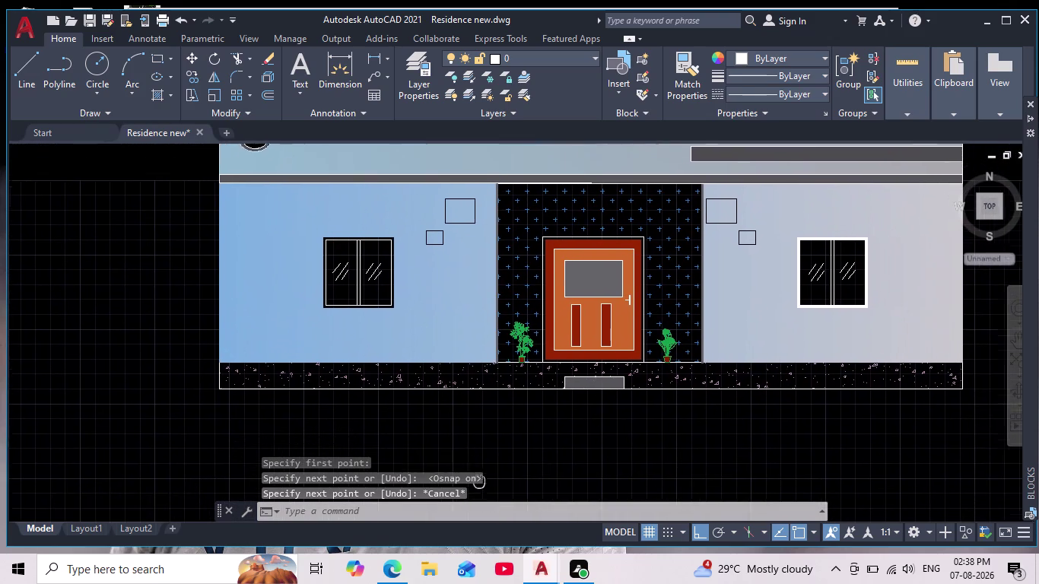
middle_drag(479, 480, 479, 476)
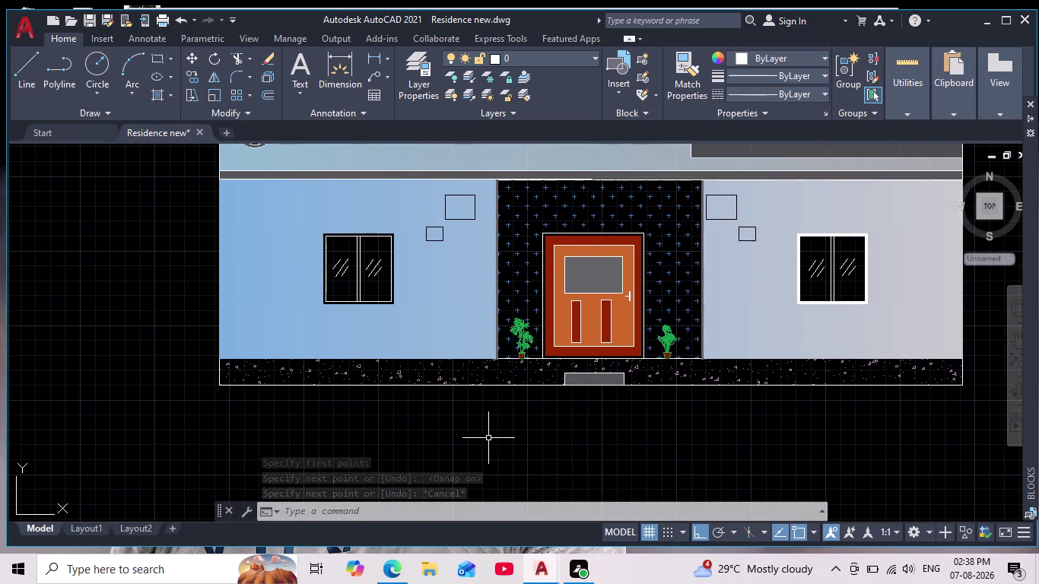
click(22, 69)
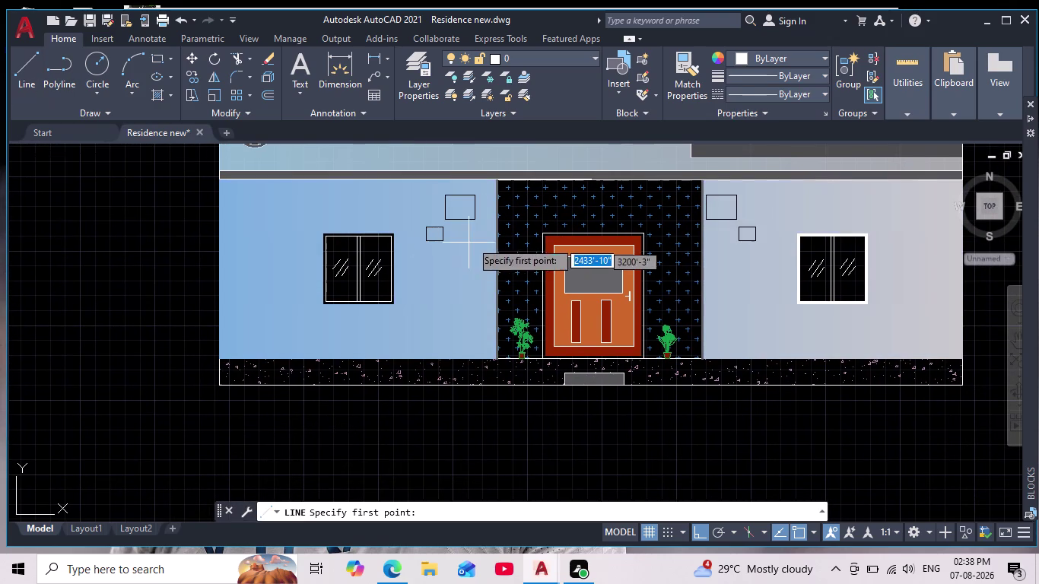
Draw a vertical line down the tiled door panel's left side.
scroll(up, 3)
click(493, 159)
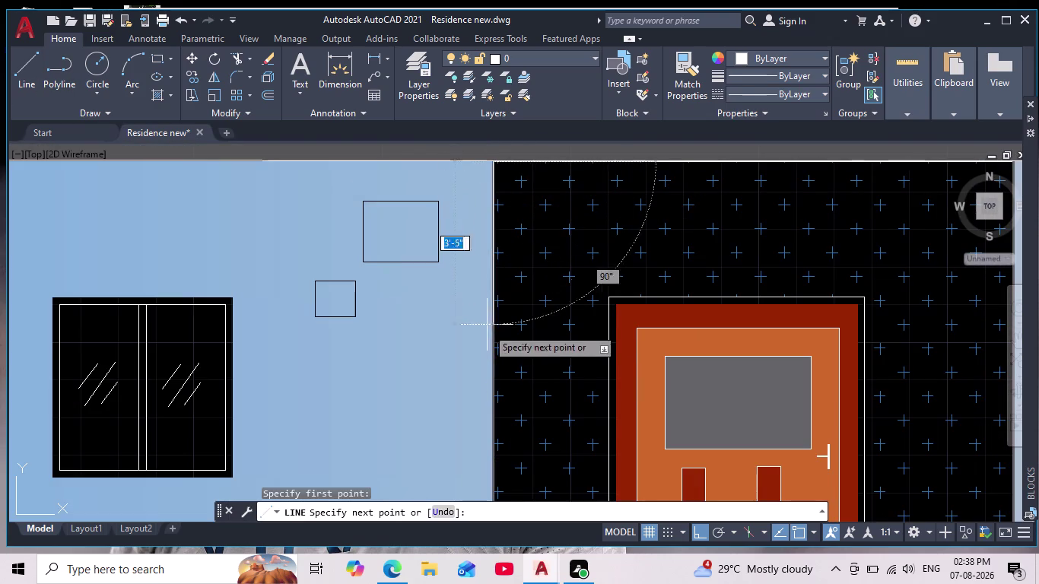
middle_drag(496, 407, 526, 255)
scroll(down, 3)
scroll(up, 3)
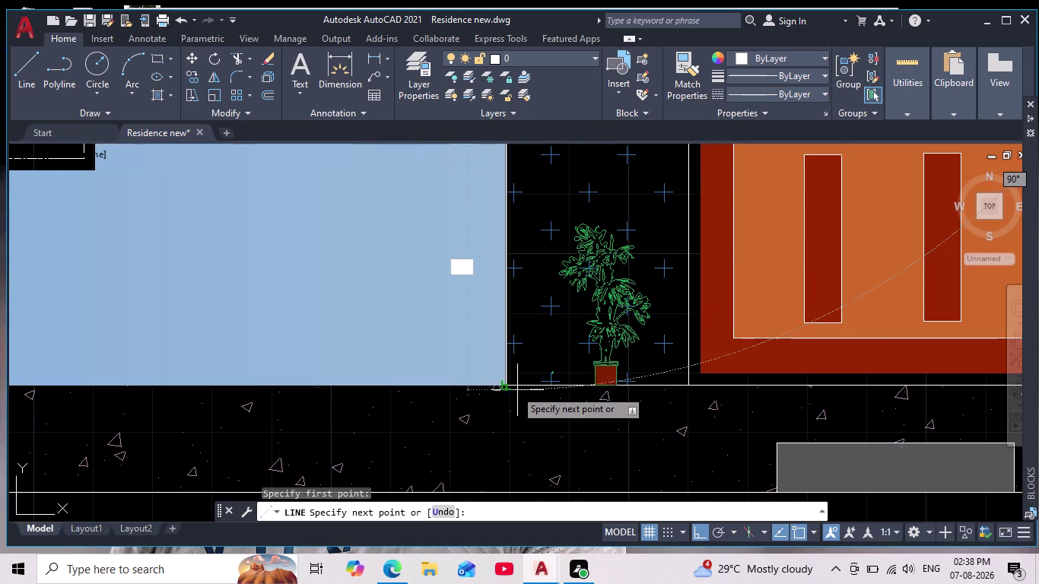
click(510, 384)
key(space)
Draw a vertical line down the tiled panel's right side.
scroll(down, 3)
scroll(down, 3)
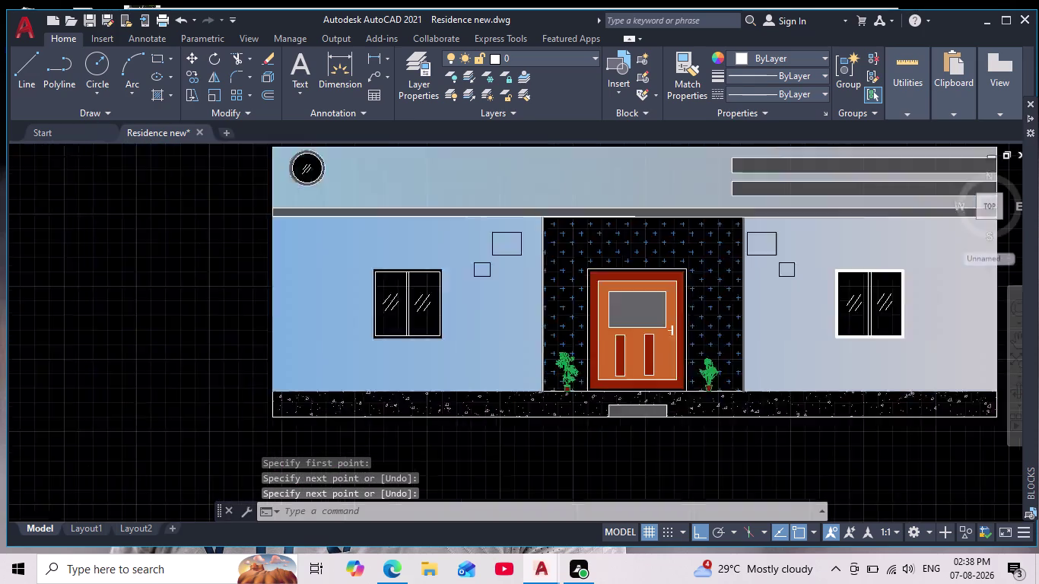
scroll(down, 3)
middle_drag(564, 396, 330, 321)
scroll(up, 3)
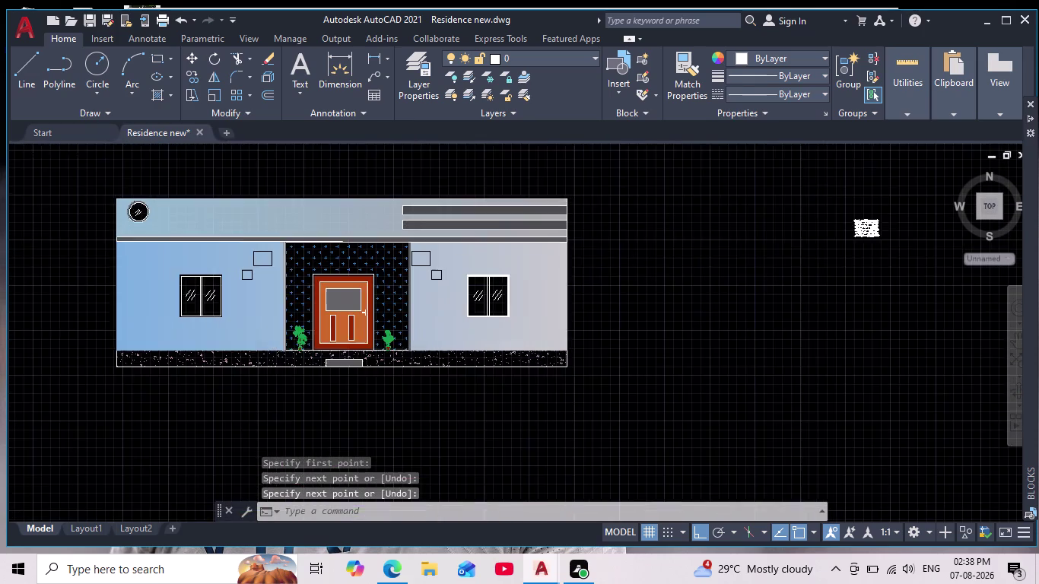
scroll(up, 3)
scroll(up, 3)
key(space)
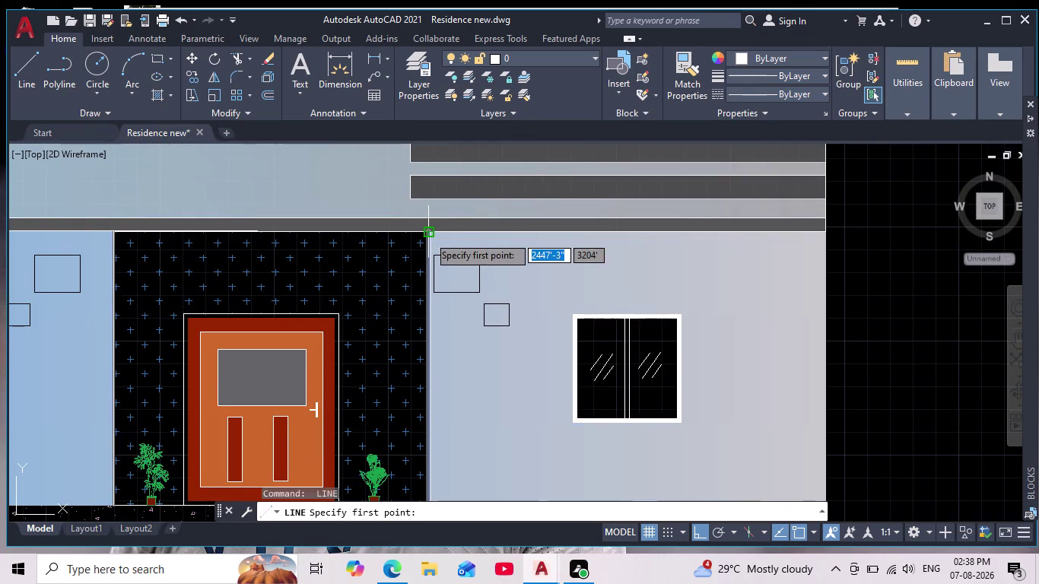
click(428, 236)
middle_drag(422, 357, 457, 282)
scroll(down, 3)
scroll(up, 3)
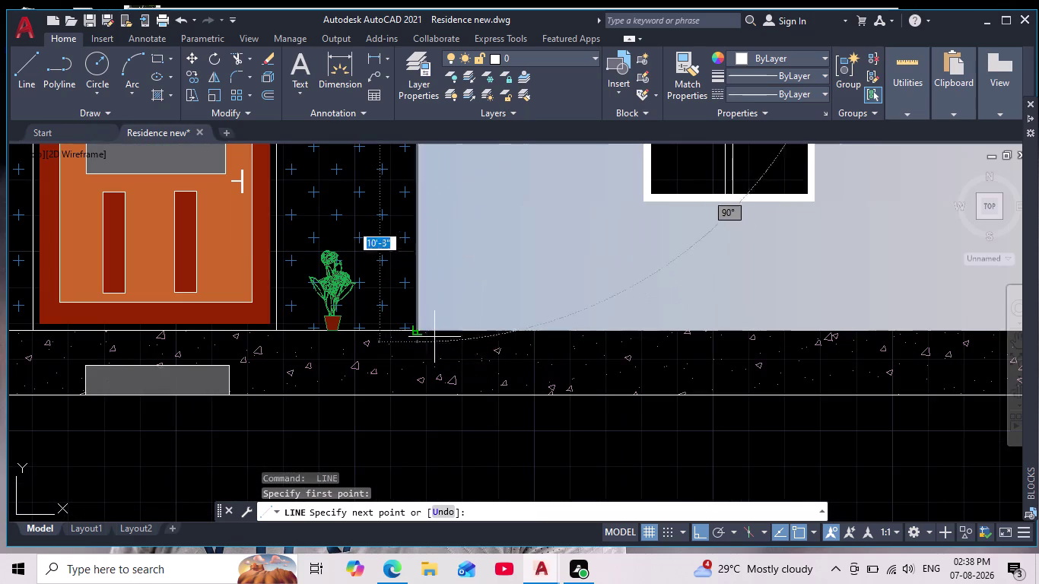
click(417, 329)
key(space)
Draw a line along the plinth from its left end to the tiled panel's base.
scroll(down, 3)
scroll(down, 3)
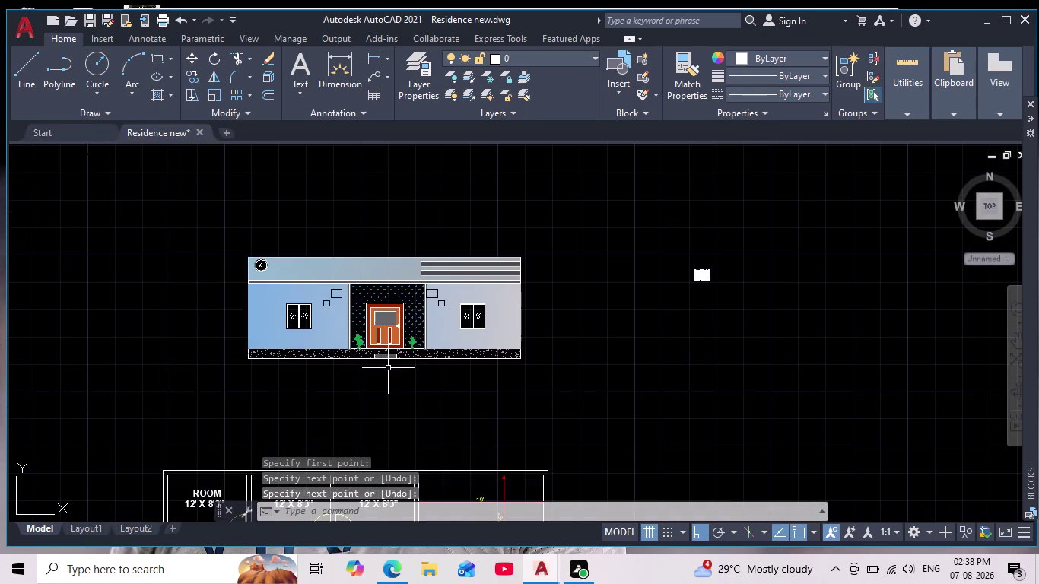
middle_drag(360, 374, 436, 333)
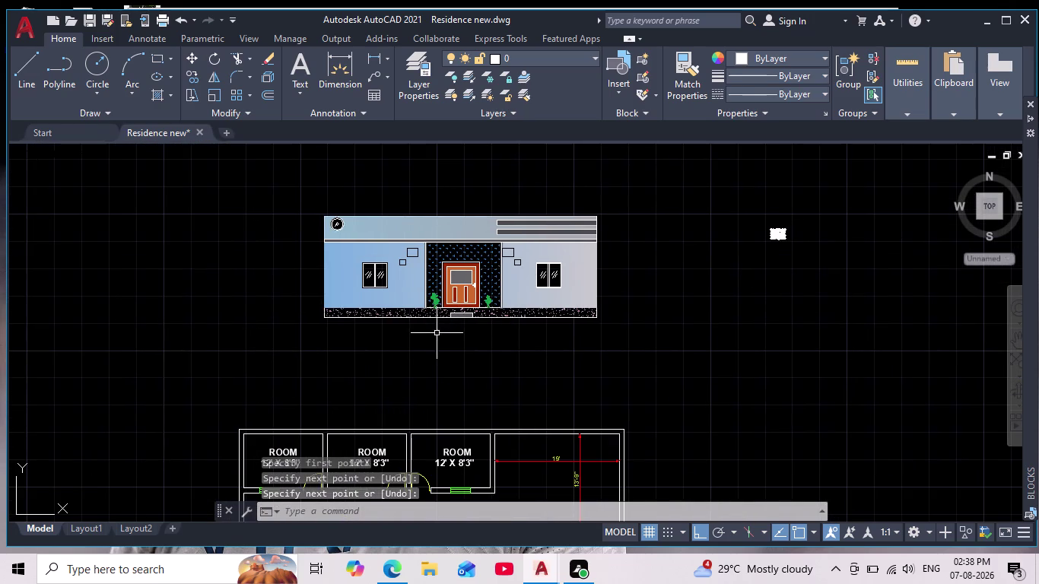
scroll(up, 3)
scroll(down, 3)
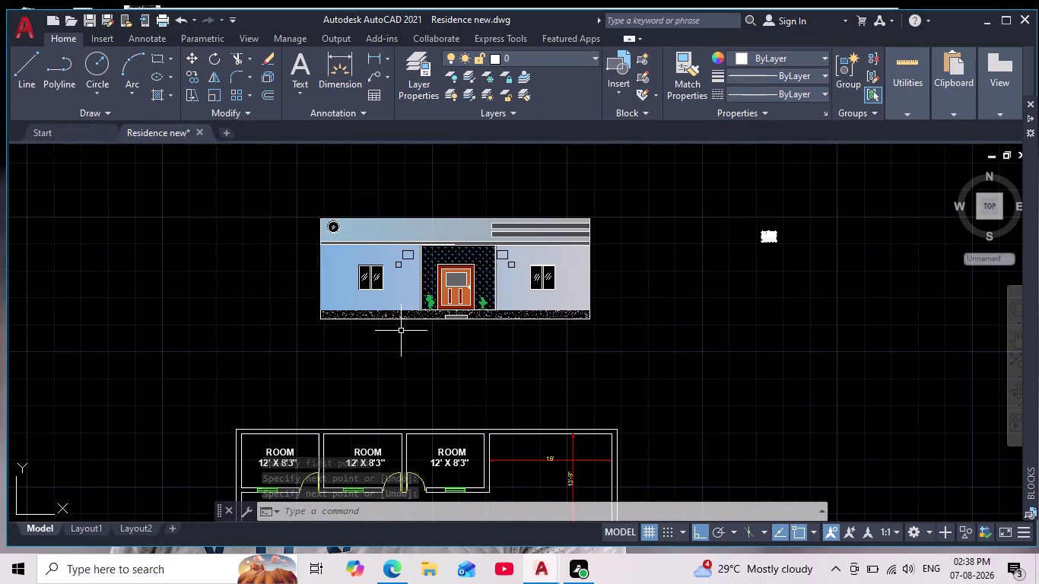
scroll(up, 3)
key(space)
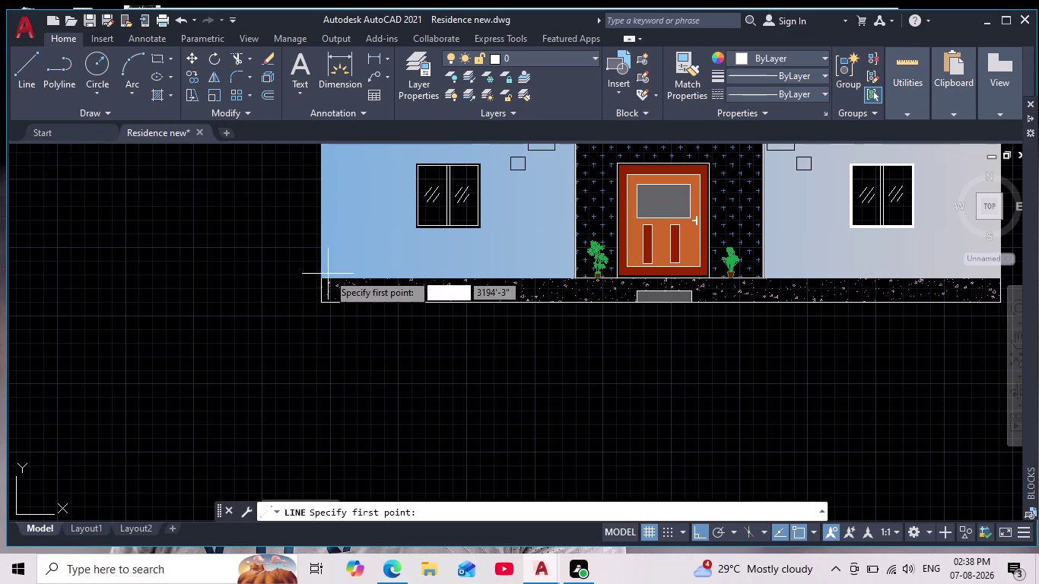
click(321, 279)
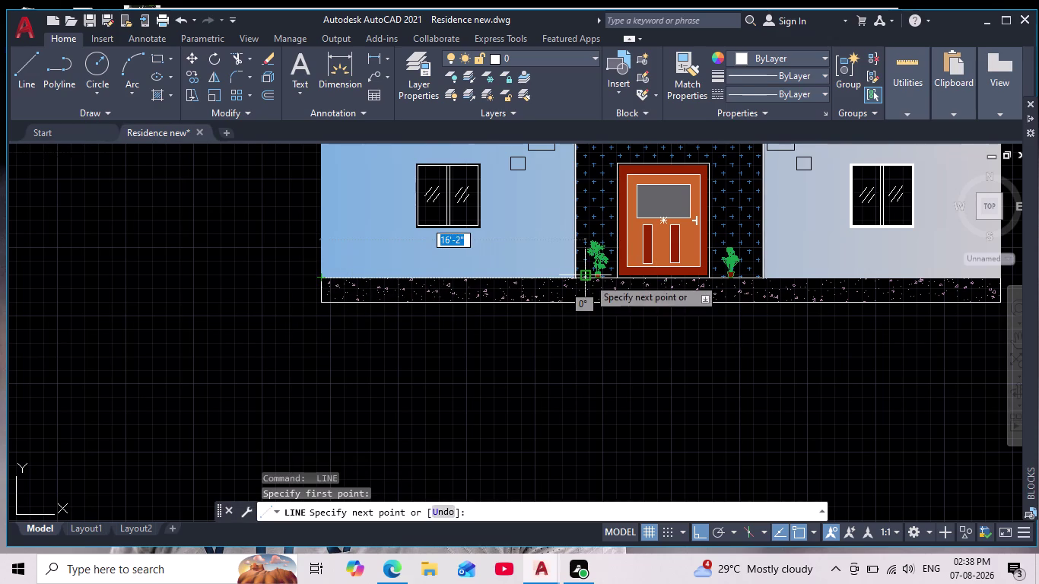
click(581, 283)
key(space)
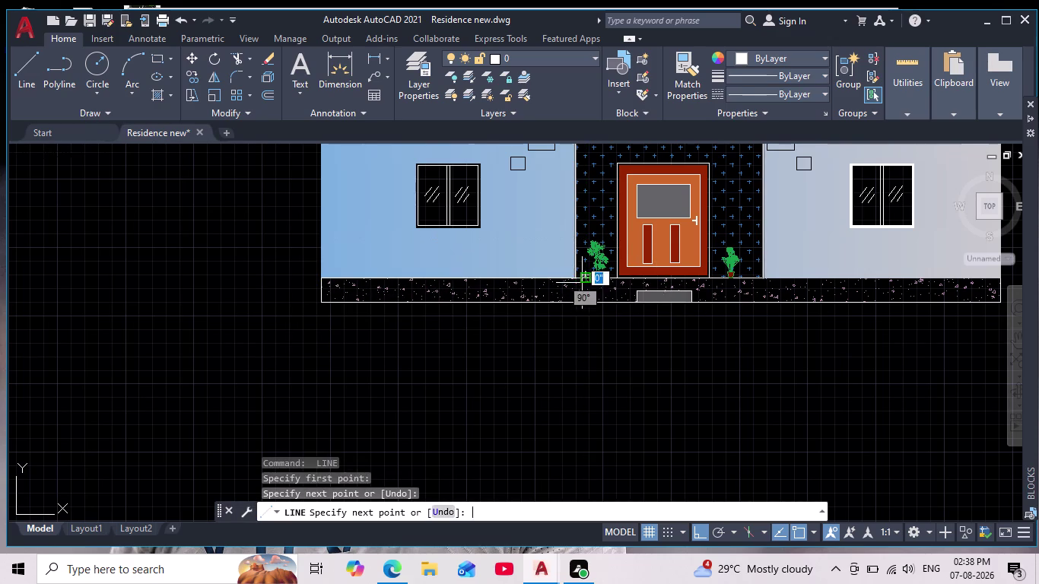
scroll(down, 3)
middle_drag(630, 352, 486, 365)
scroll(down, 3)
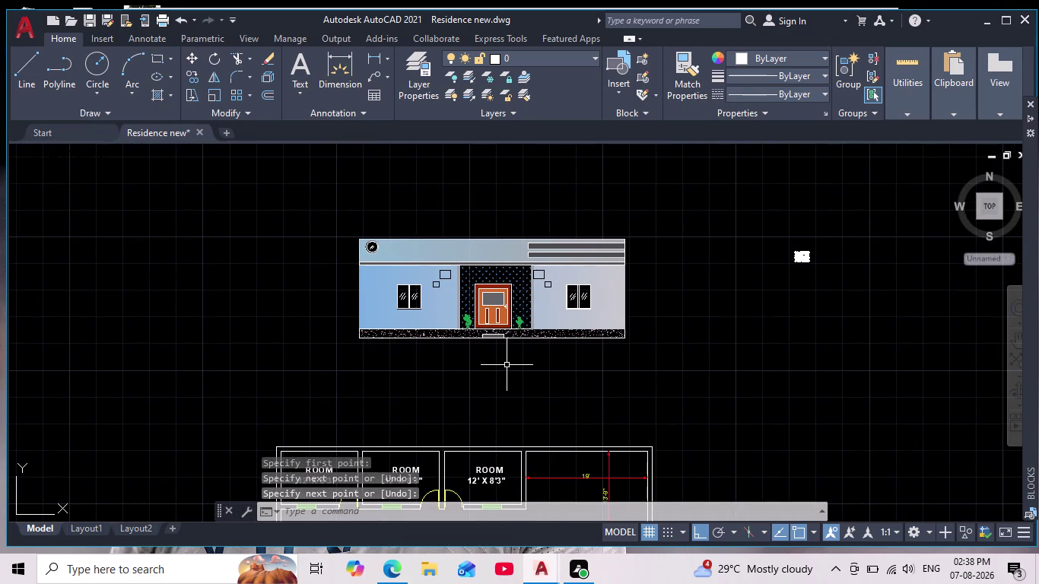
scroll(up, 3)
middle_drag(566, 374, 537, 409)
scroll(down, 3)
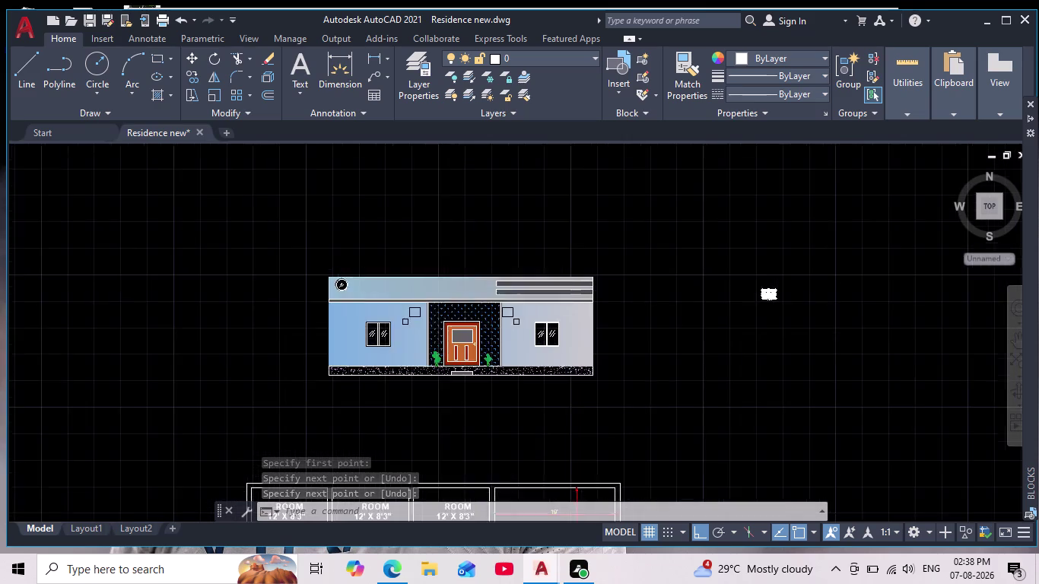
scroll(up, 3)
middle_drag(444, 389, 449, 369)
scroll(up, 3)
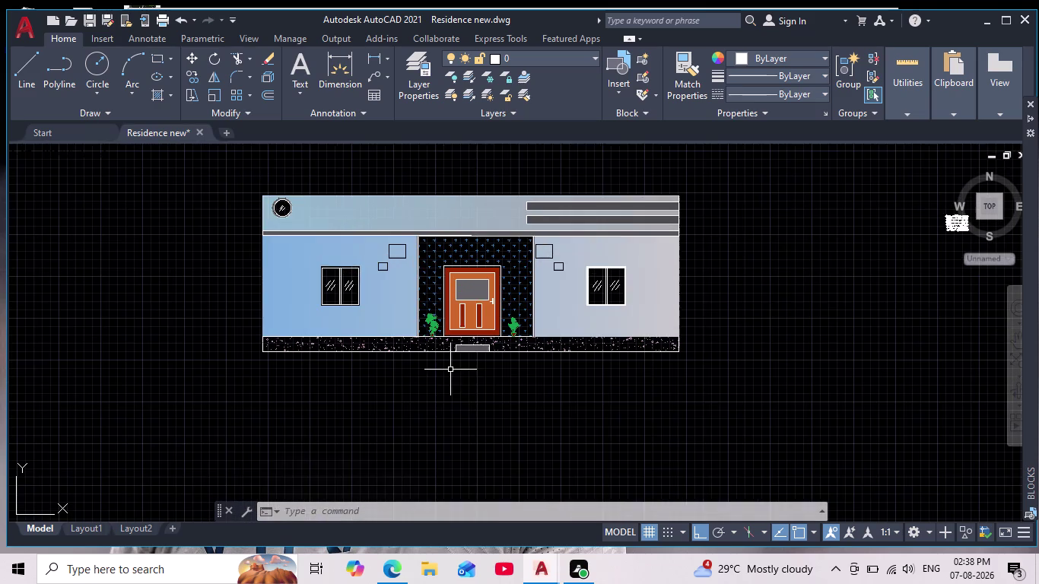
scroll(down, 3)
scroll(up, 3)
scroll(down, 3)
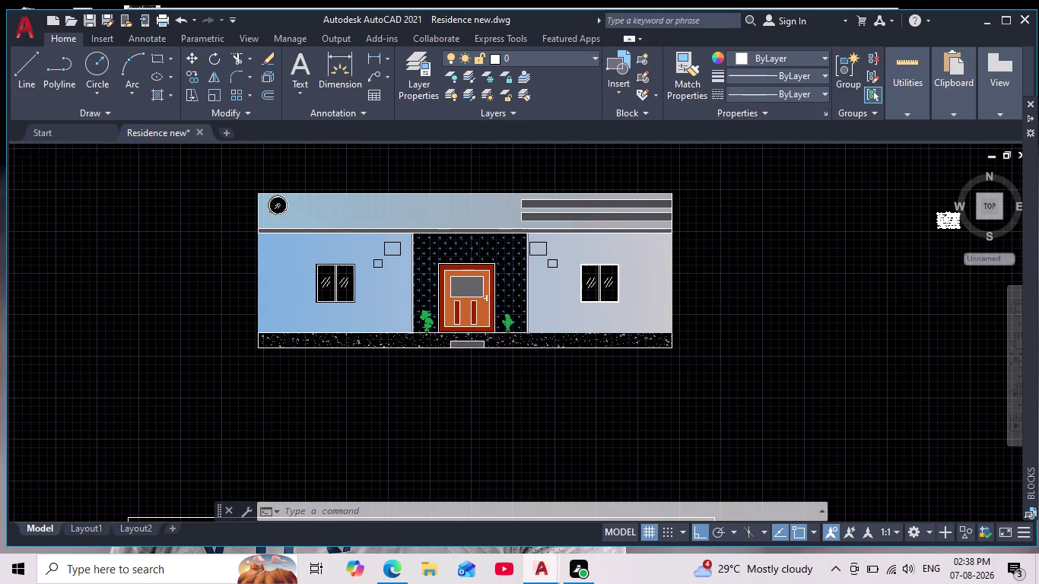
middle_drag(454, 390, 438, 428)
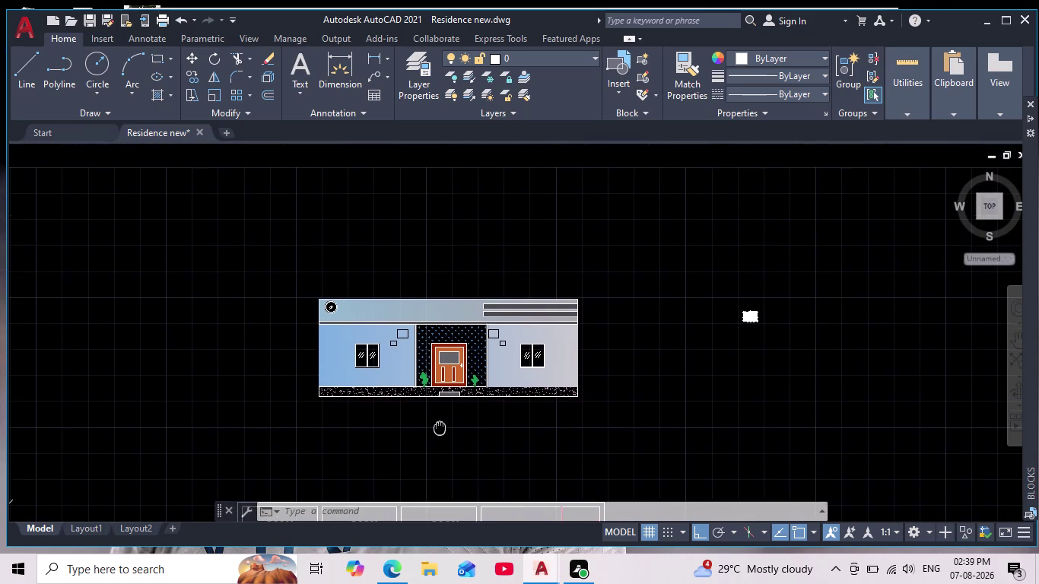
middle_drag(439, 428, 435, 432)
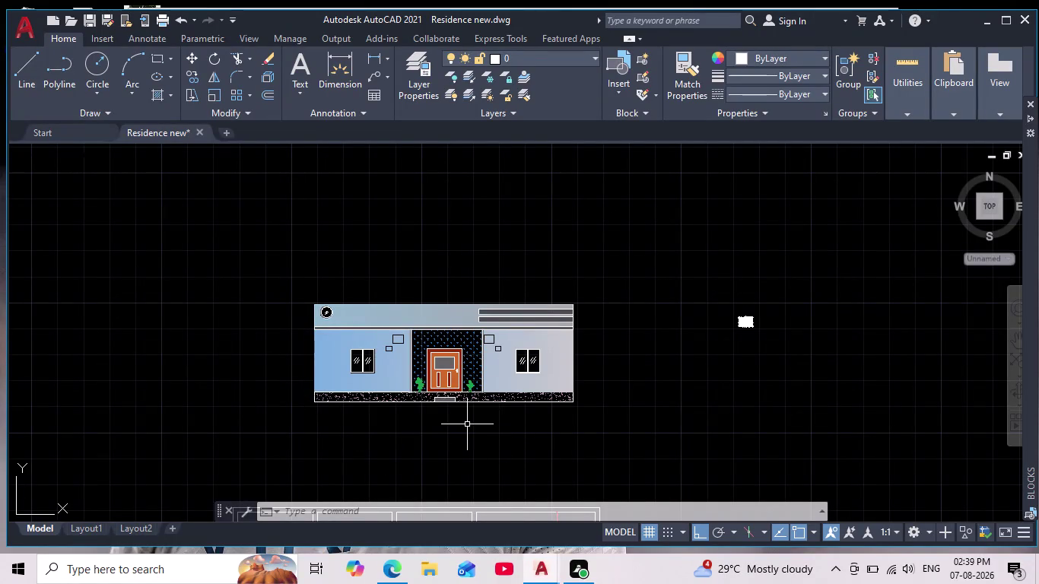
scroll(up, 3)
scroll(down, 3)
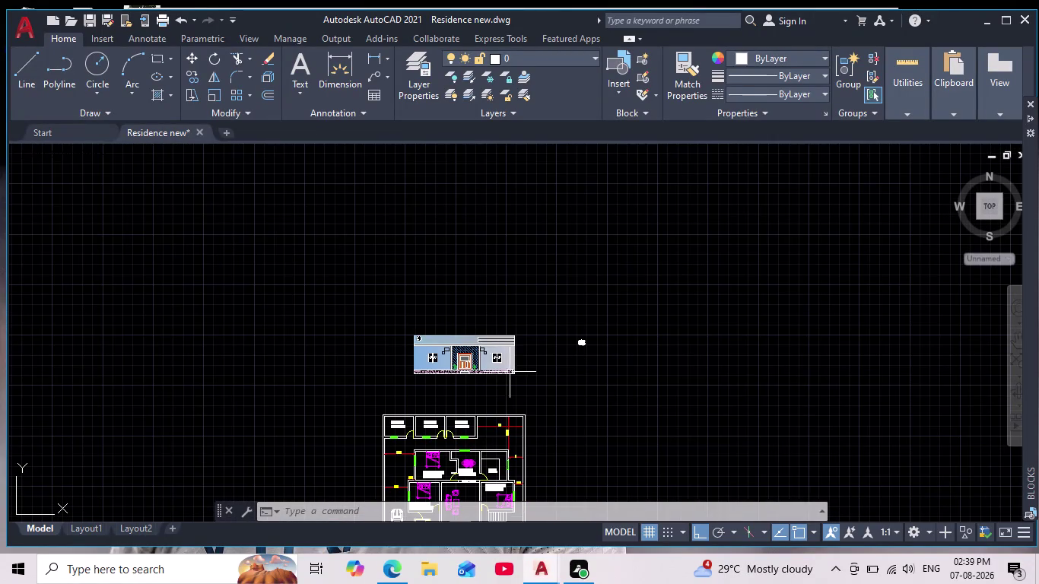
scroll(up, 3)
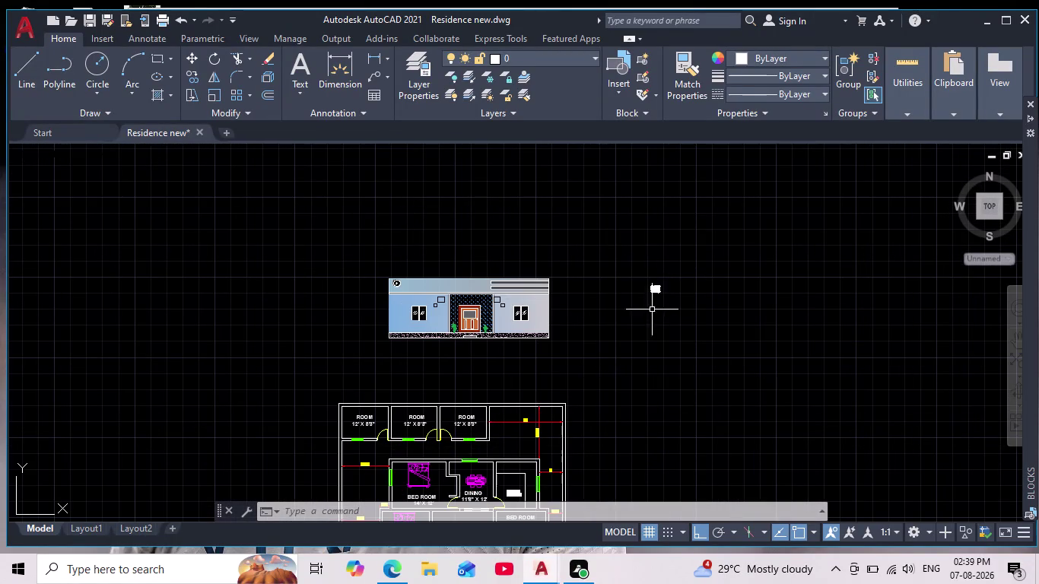
scroll(up, 3)
middle_drag(344, 416, 564, 419)
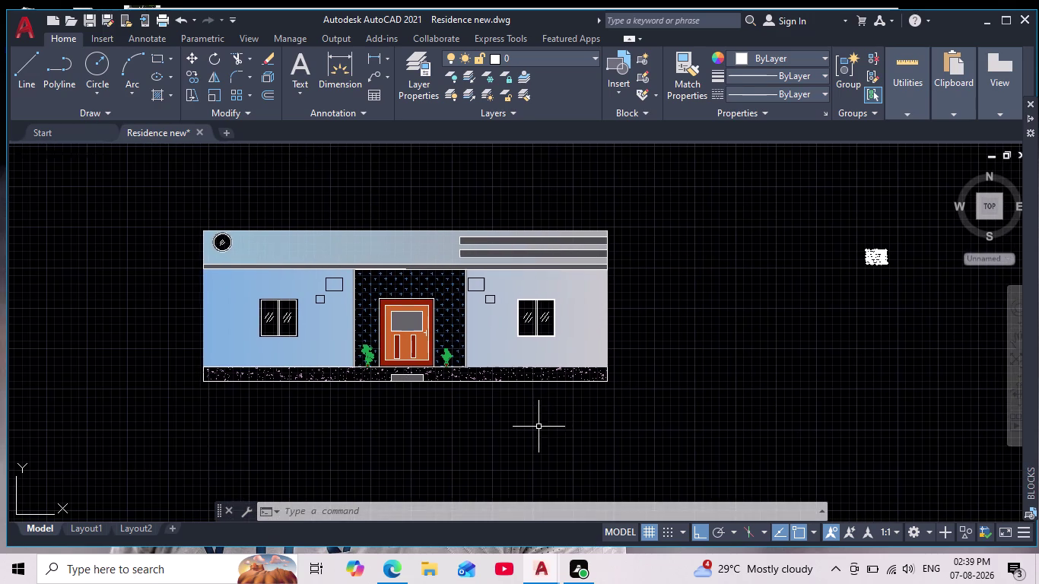
scroll(down, 3)
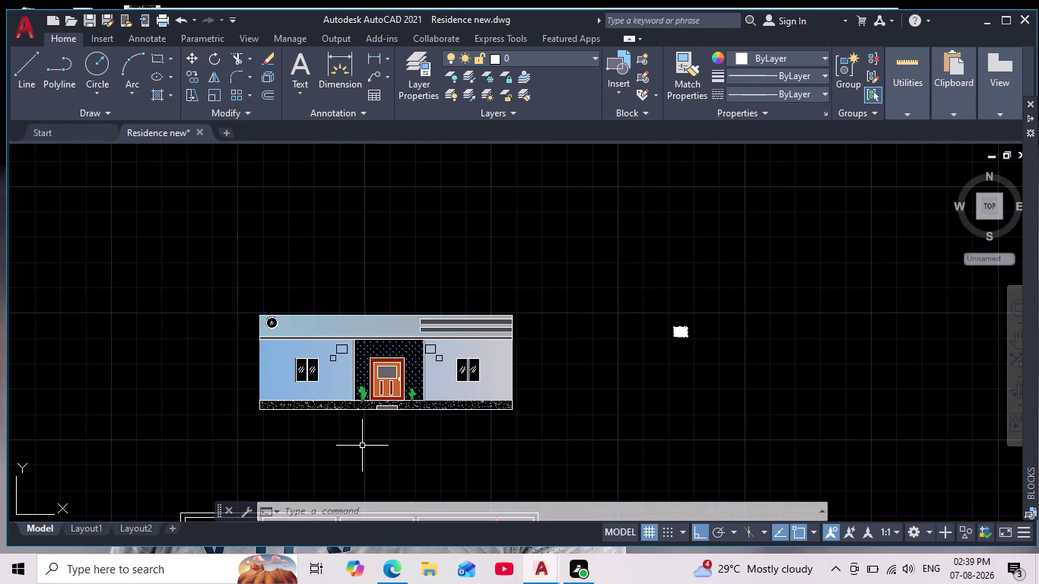
scroll(up, 3)
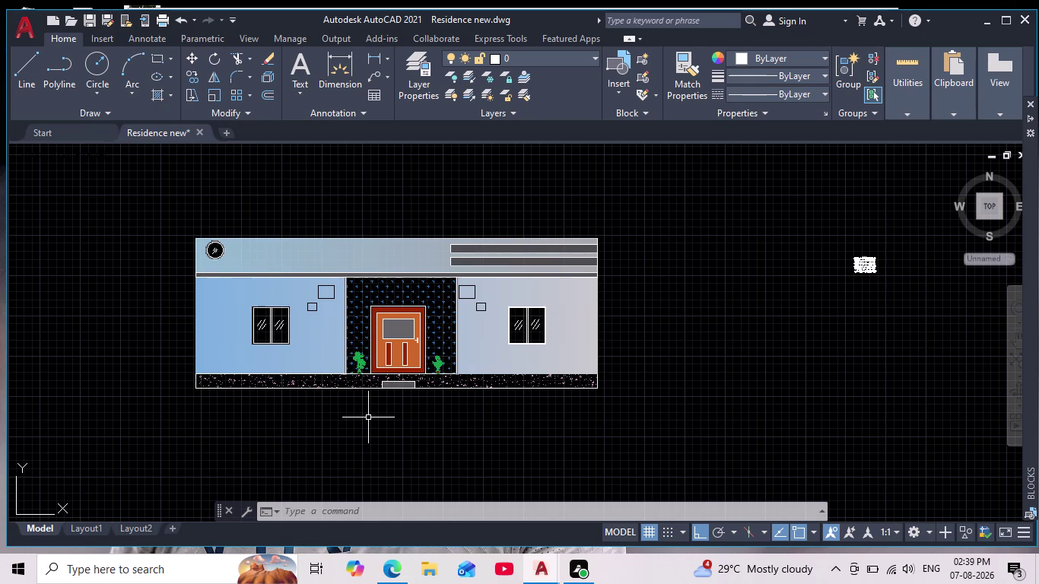
scroll(up, 3)
scroll(down, 3)
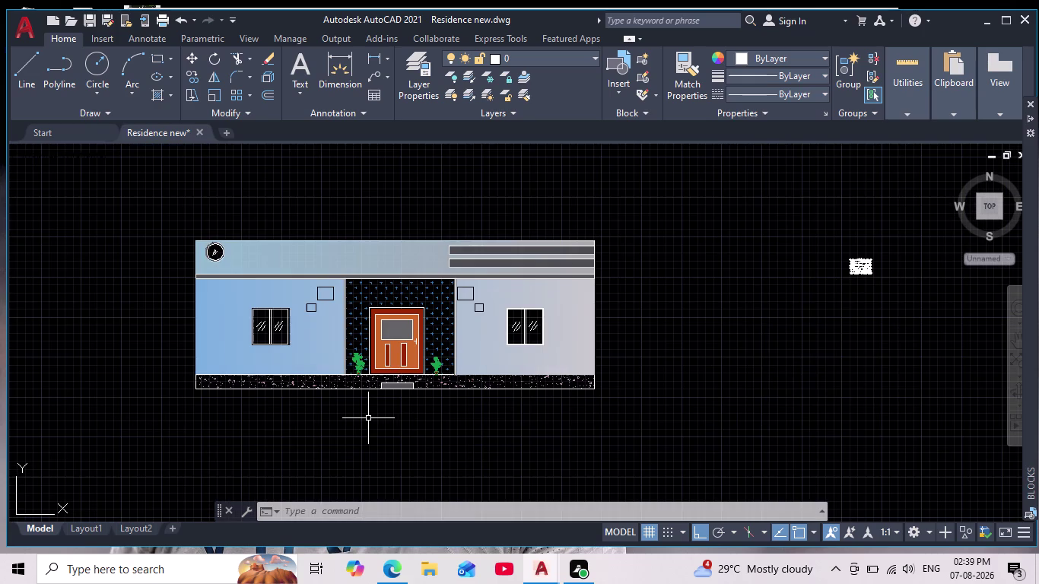
middle_drag(381, 435, 442, 431)
scroll(down, 3)
scroll(up, 3)
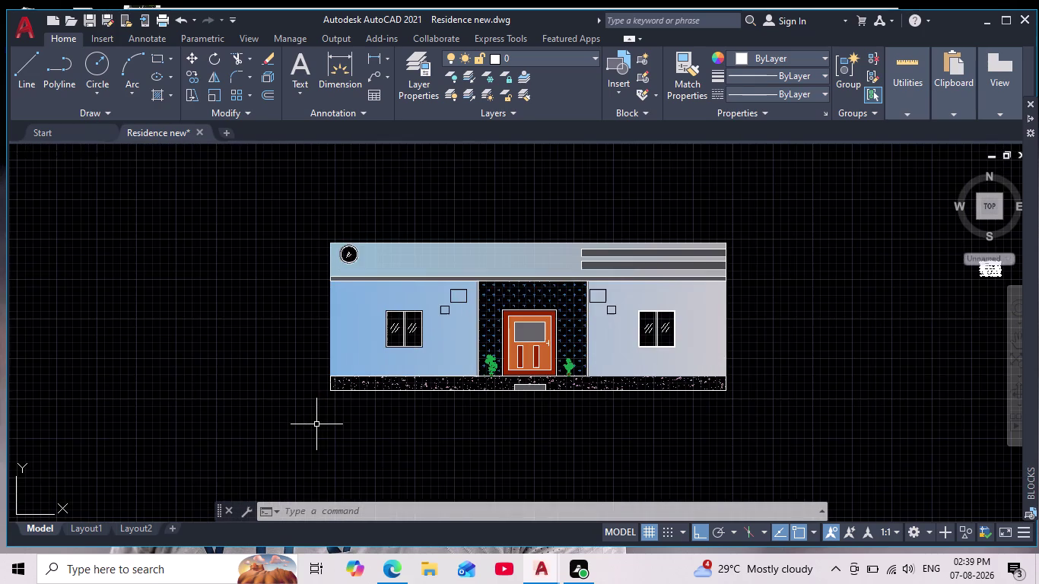
scroll(down, 3)
scroll(up, 3)
middle_drag(303, 338, 330, 254)
scroll(down, 3)
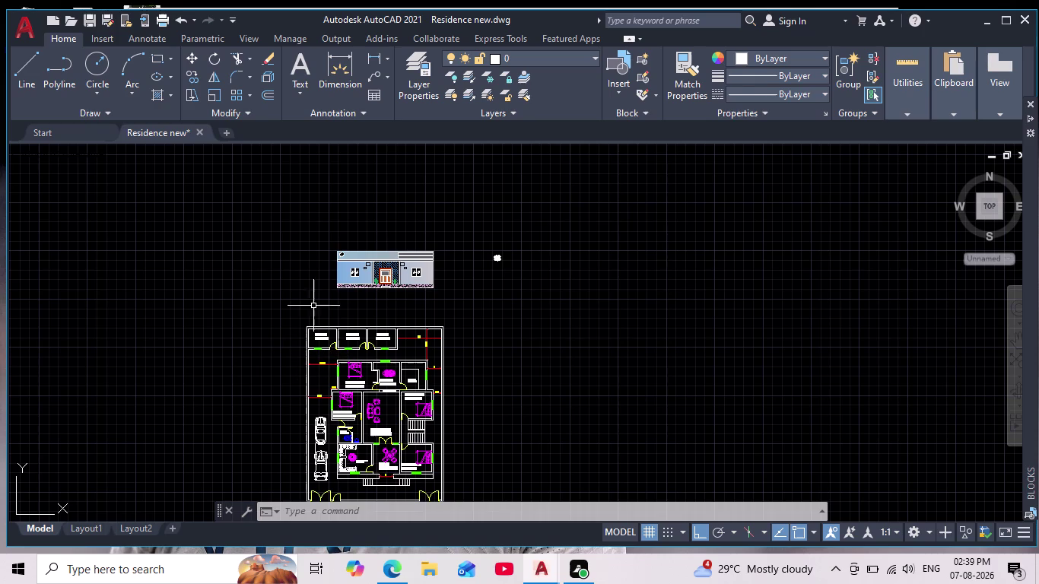
scroll(up, 3)
scroll(up, 3)
middle_drag(317, 290, 313, 339)
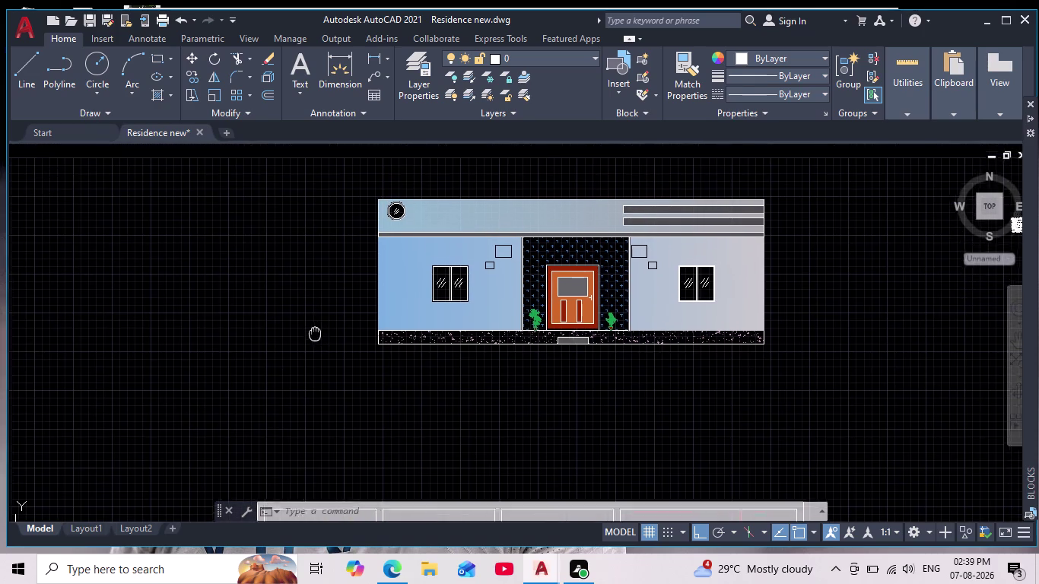
middle_drag(313, 339, 308, 354)
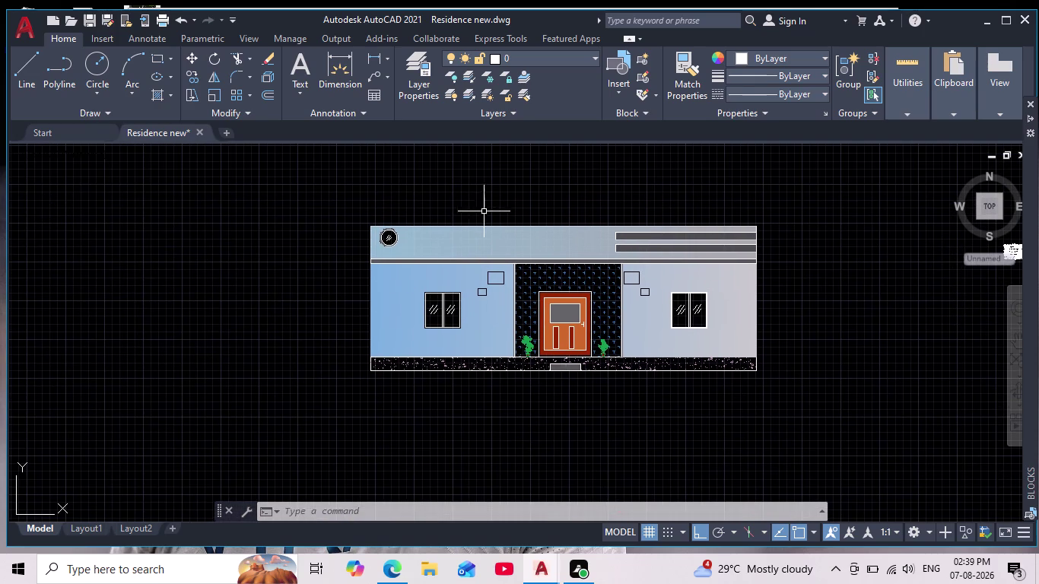
click(499, 236)
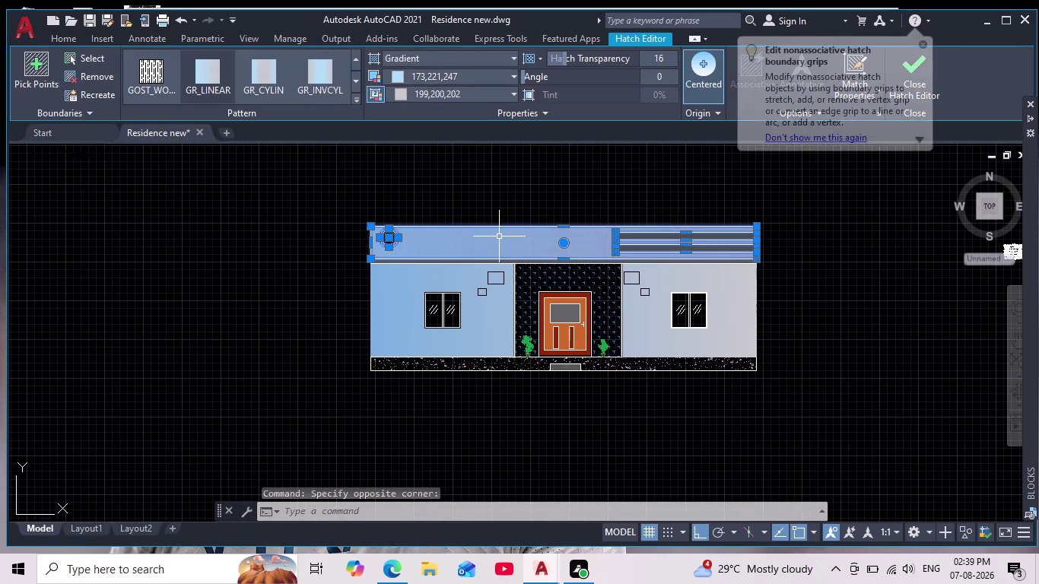
Delete the parapet band's gradient fill.
key(Delete)
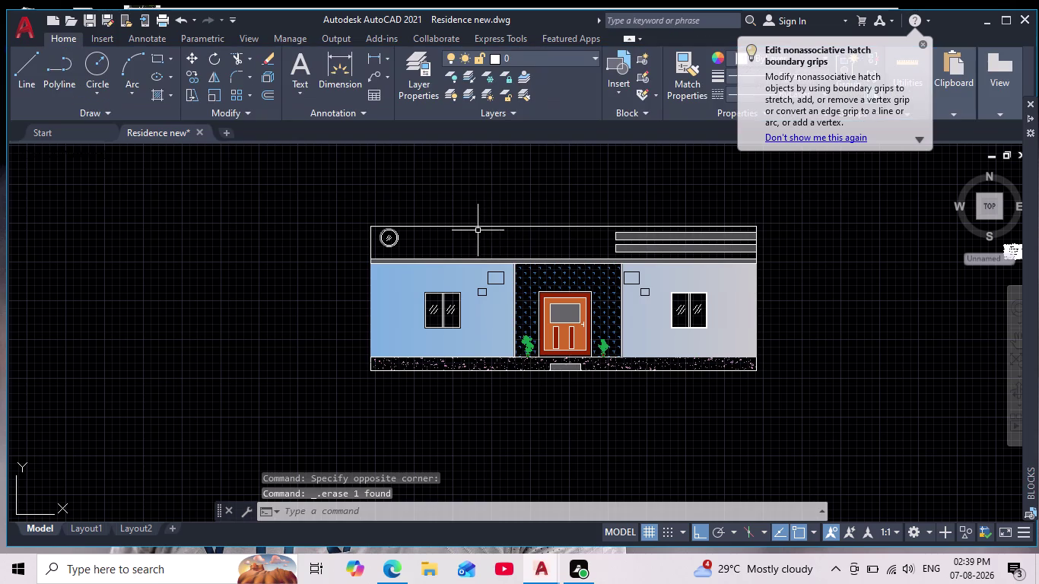
scroll(up, 3)
scroll(down, 3)
Outline the parapet's left end: 1' projection with Ortho, drop to the band base, back to the wall.
click(28, 72)
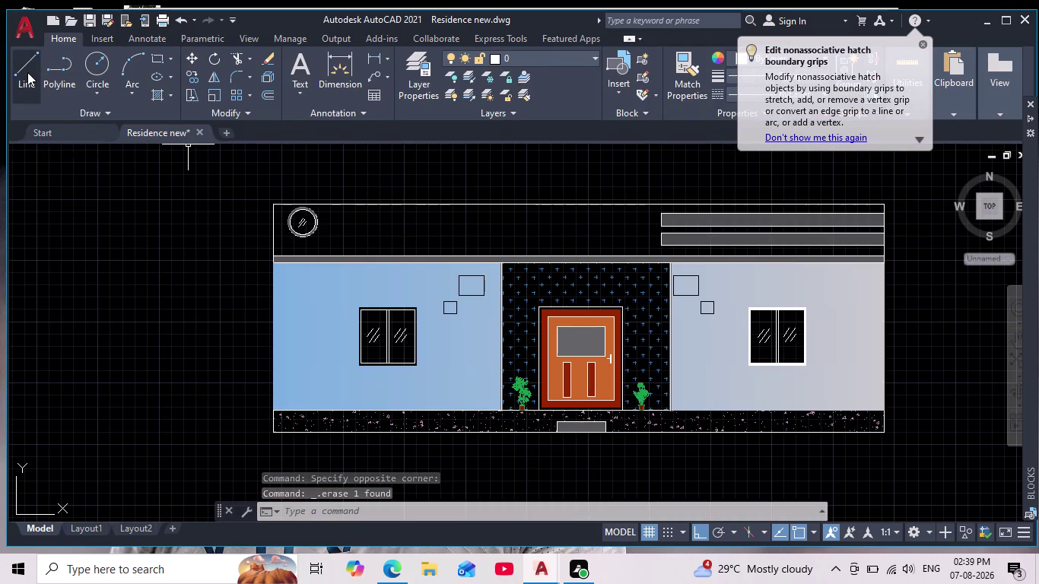
scroll(up, 3)
click(301, 186)
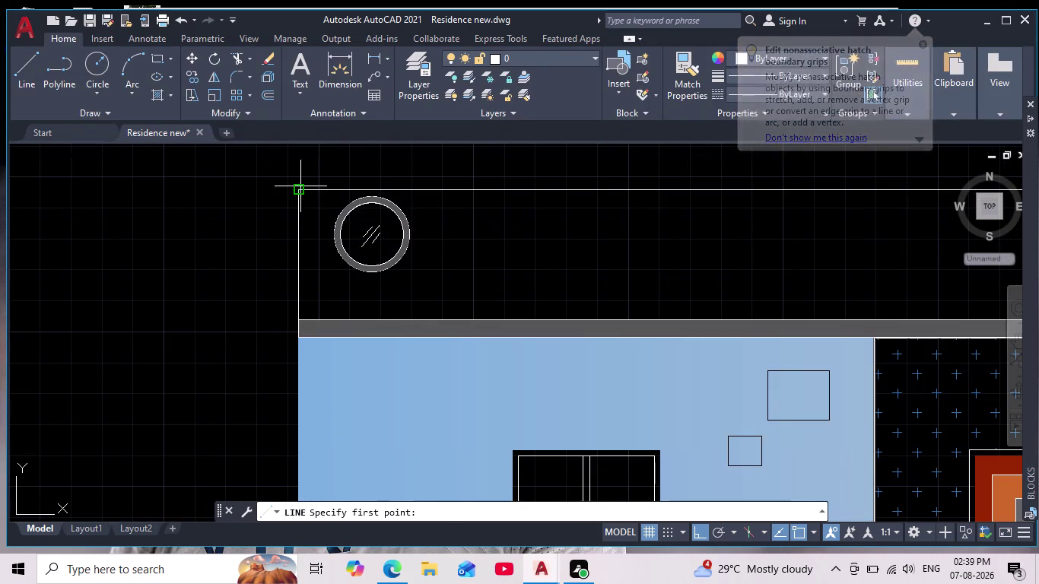
key(apostrophe)
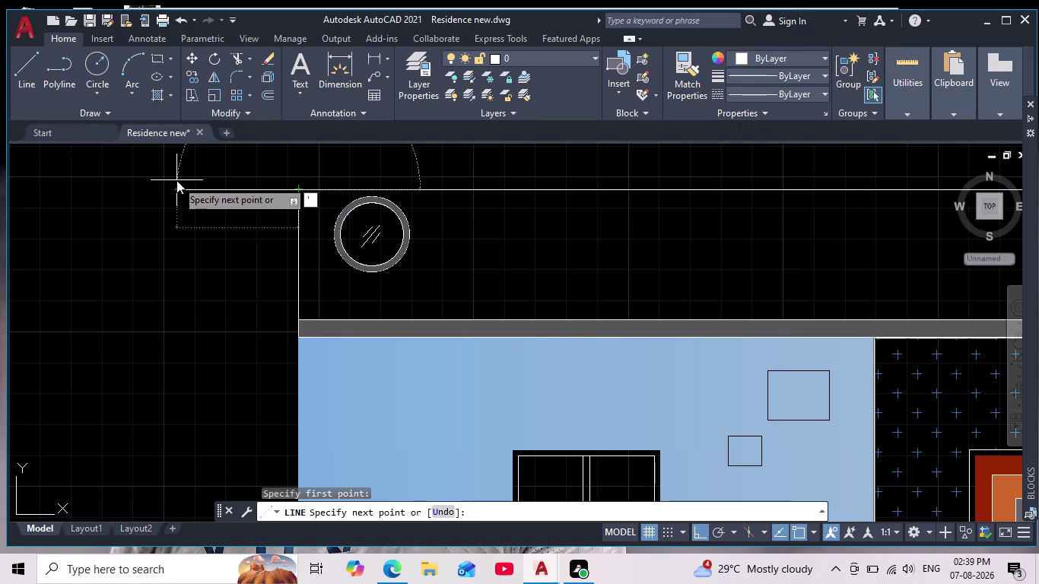
key(BackSpace)
text(1')
key(Return)
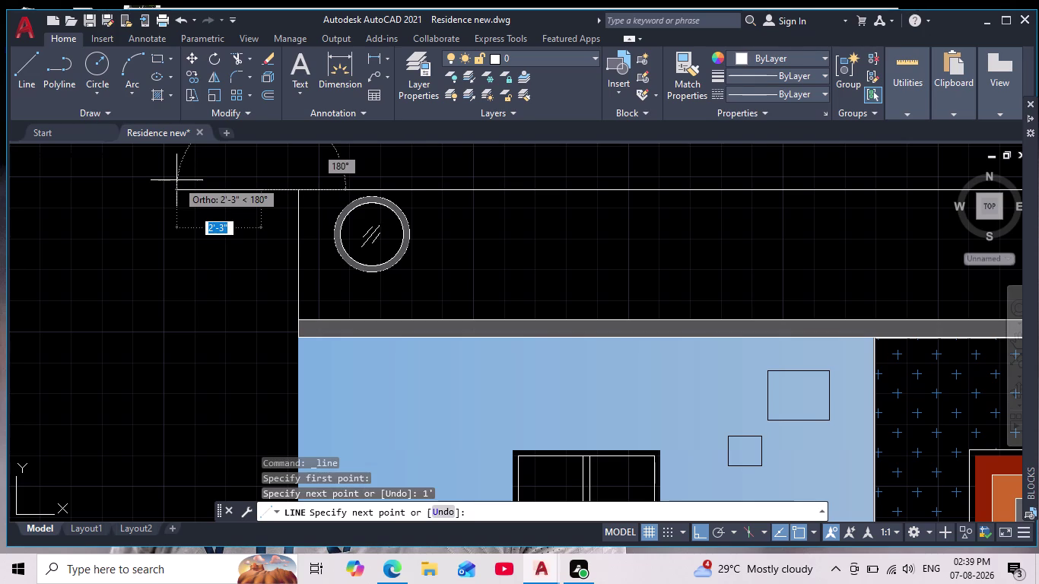
scroll(up, 3)
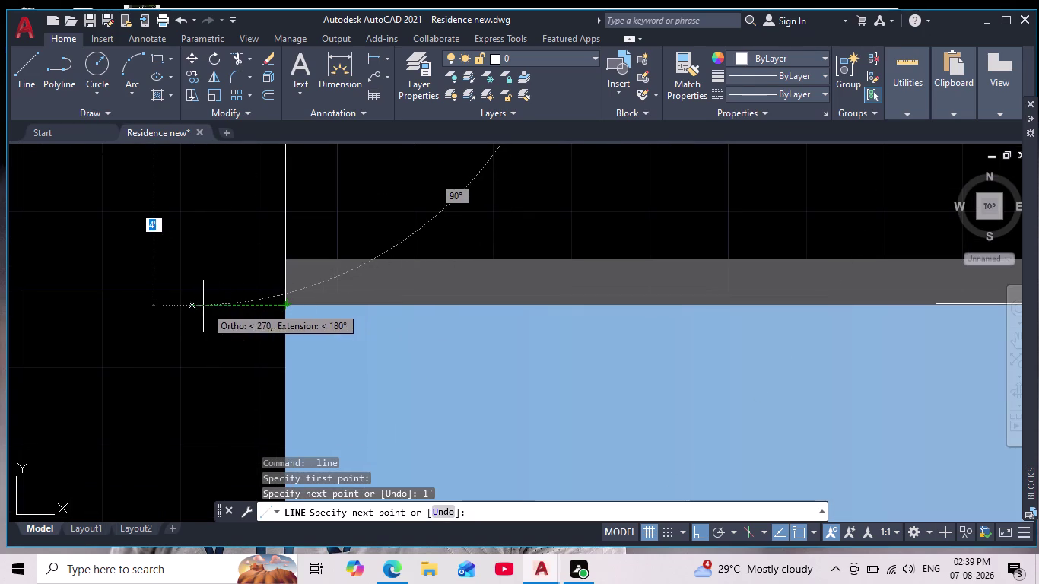
click(187, 306)
click(285, 305)
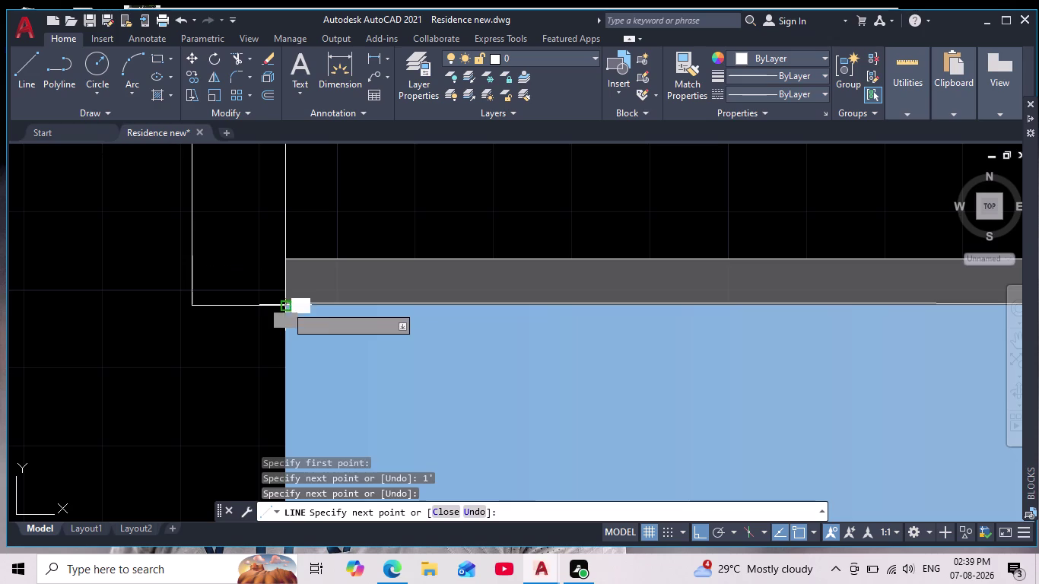
key(space)
scroll(down, 3)
scroll(down, 3)
Outline the parapet's right end: 1' projection, drop to the band base, back to the wall.
middle_drag(451, 247, 433, 246)
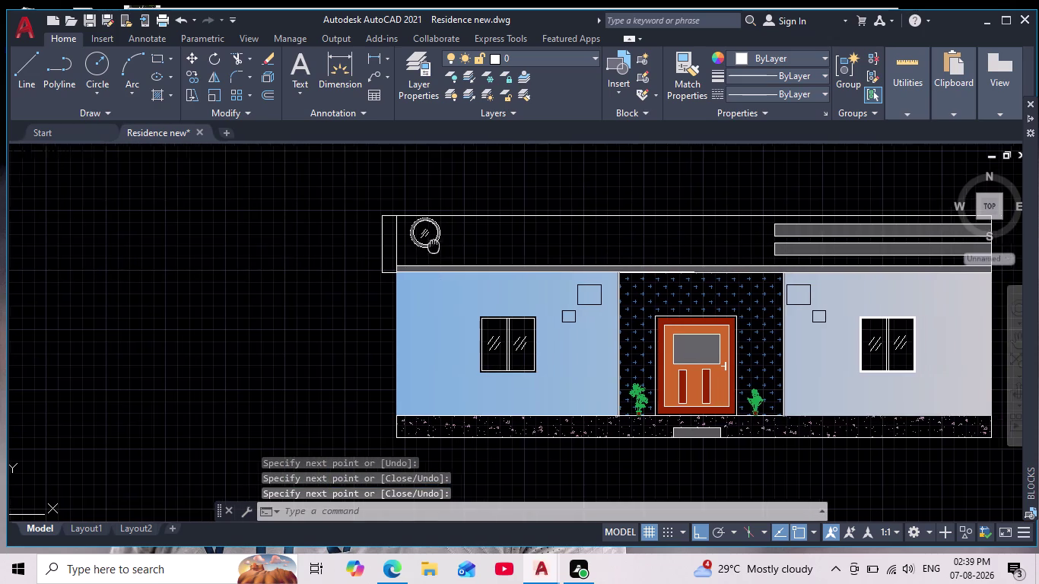
middle_drag(434, 246, 359, 241)
middle_drag(905, 246, 672, 248)
scroll(up, 3)
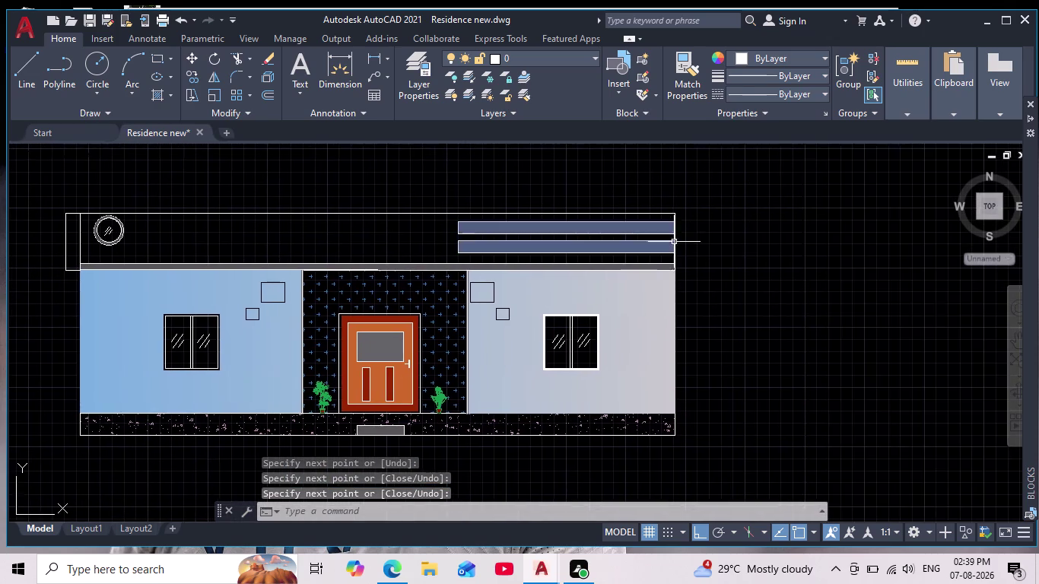
scroll(up, 3)
key(space)
click(665, 168)
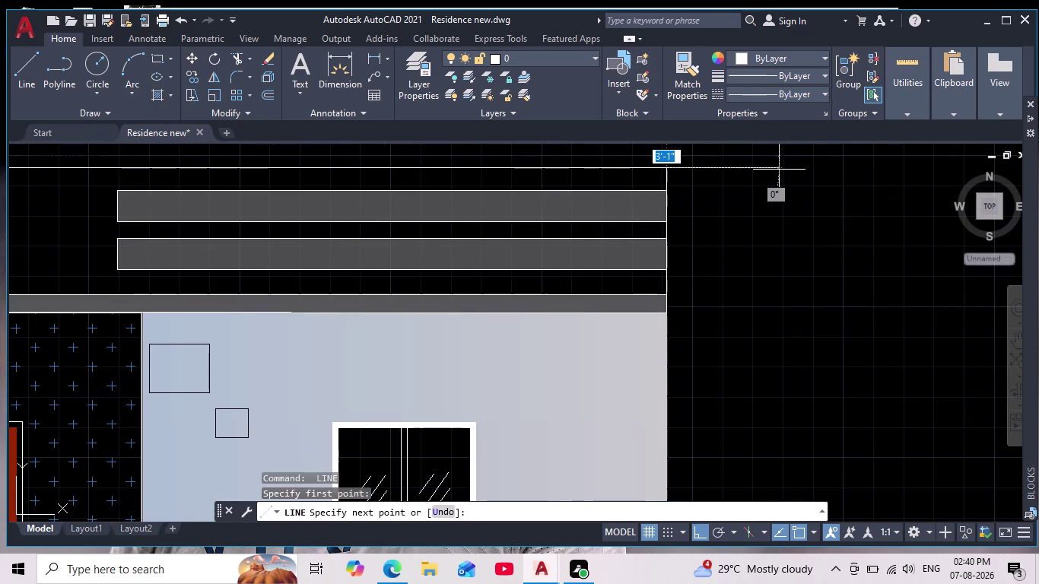
text(1')
key(Return)
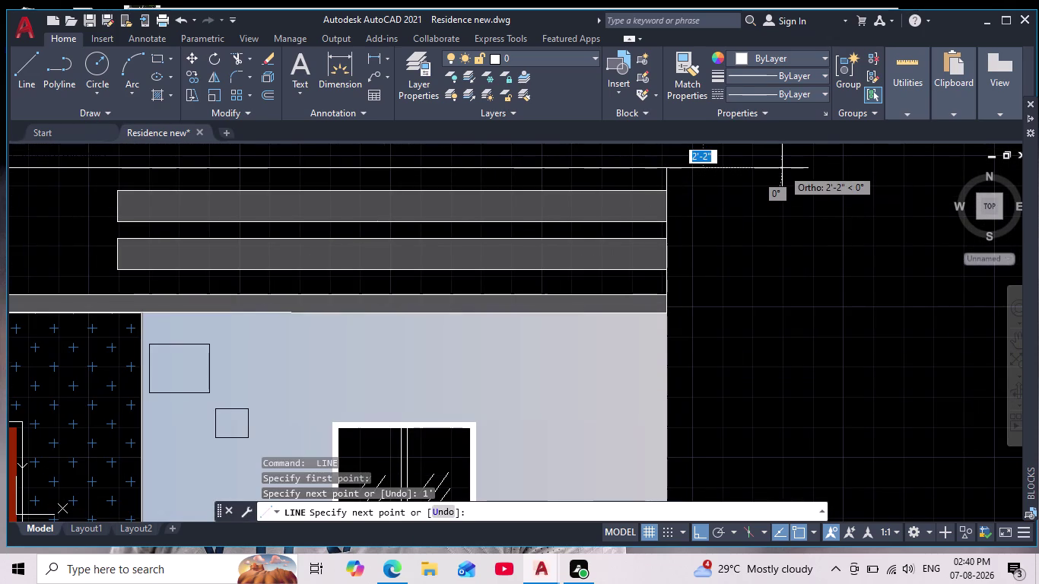
scroll(up, 3)
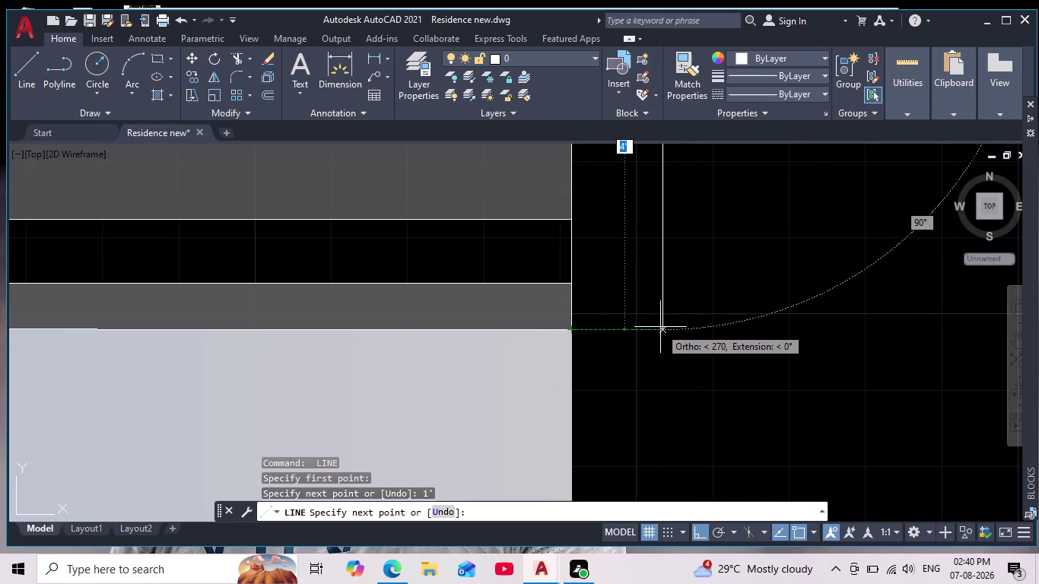
click(663, 327)
click(566, 328)
key(space)
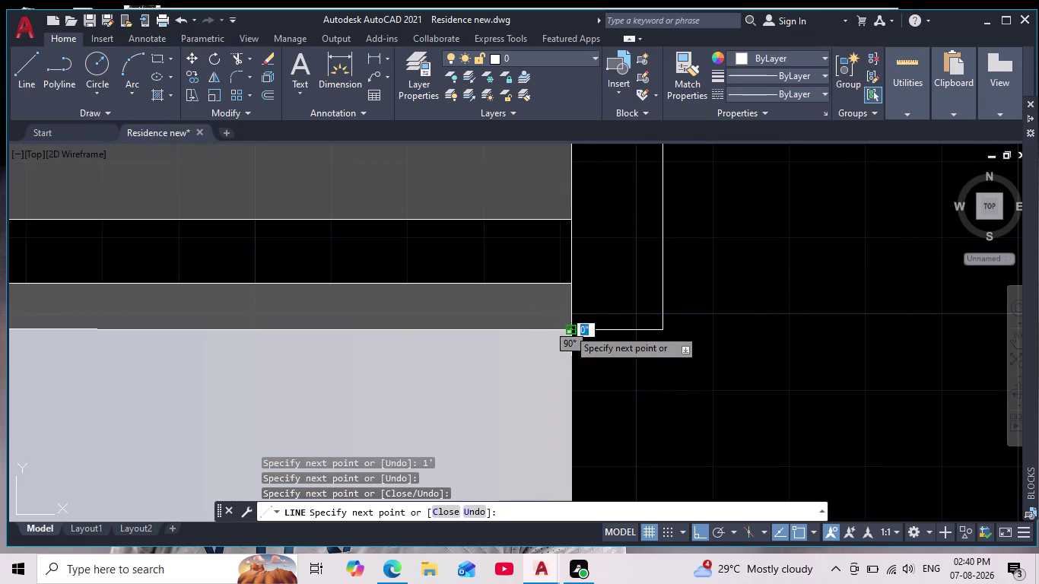
scroll(down, 3)
scroll(down, 3)
middle_drag(716, 364, 752, 361)
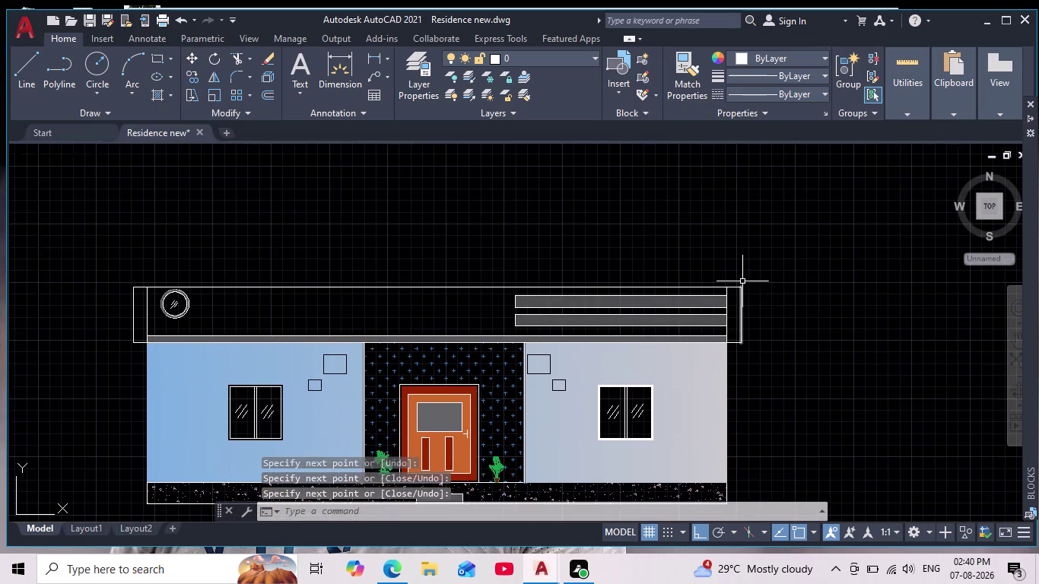
Erase the old vertical edge line at the parapet's right end.
scroll(up, 3)
click(655, 331)
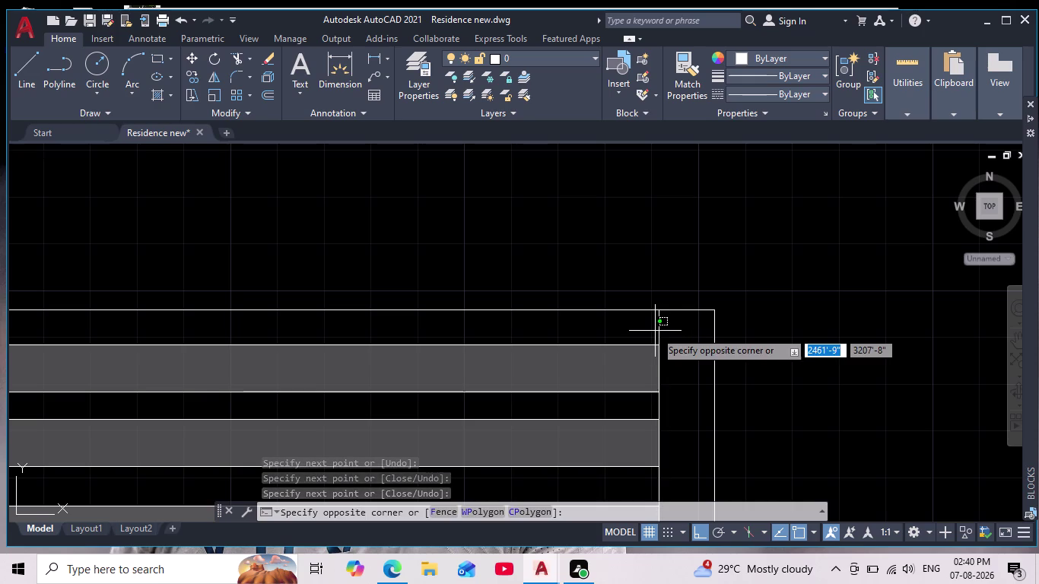
click(667, 327)
click(661, 325)
click(649, 325)
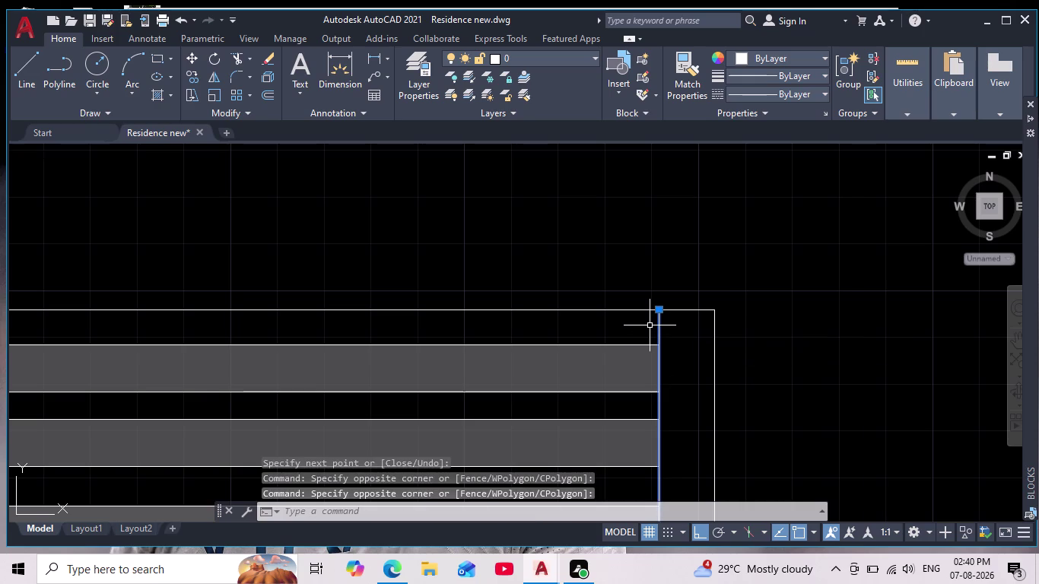
key(Delete)
scroll(down, 3)
middle_drag(672, 329, 804, 290)
scroll(down, 3)
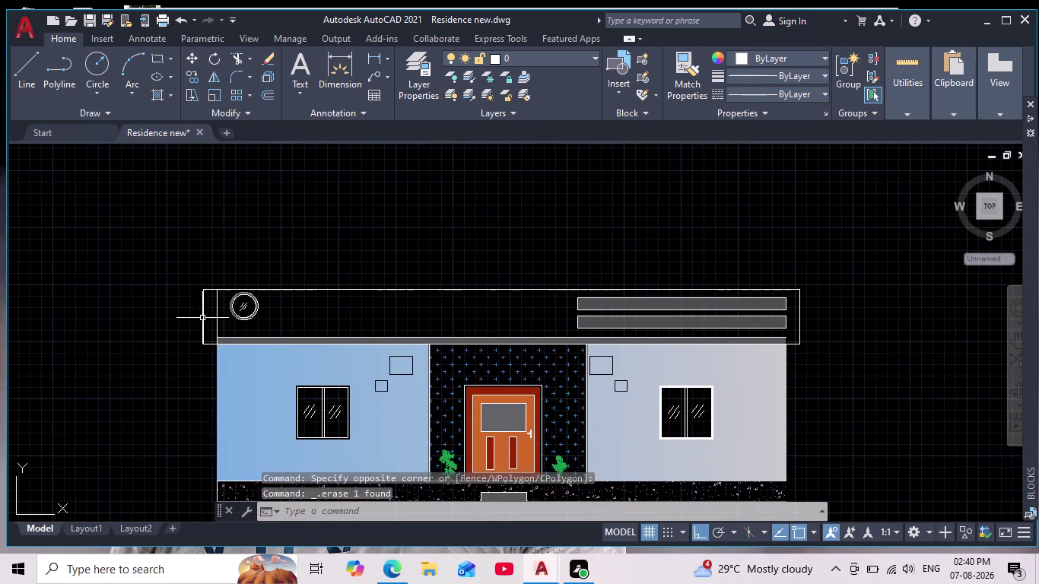
scroll(up, 3)
Select the left edge line, then undo with Ctrl+Z to restore the erased edge.
click(269, 322)
click(247, 311)
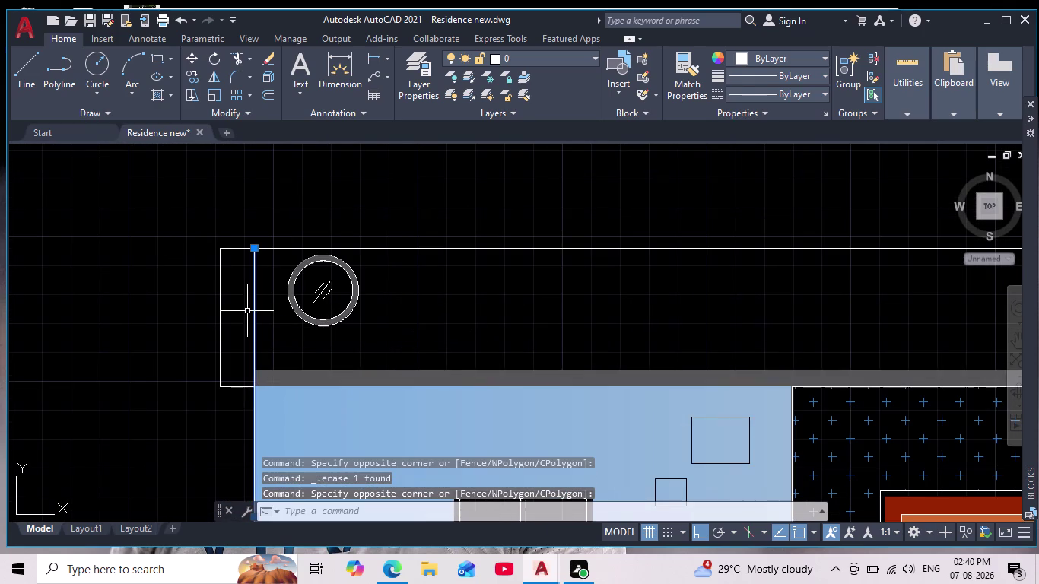
scroll(down, 3)
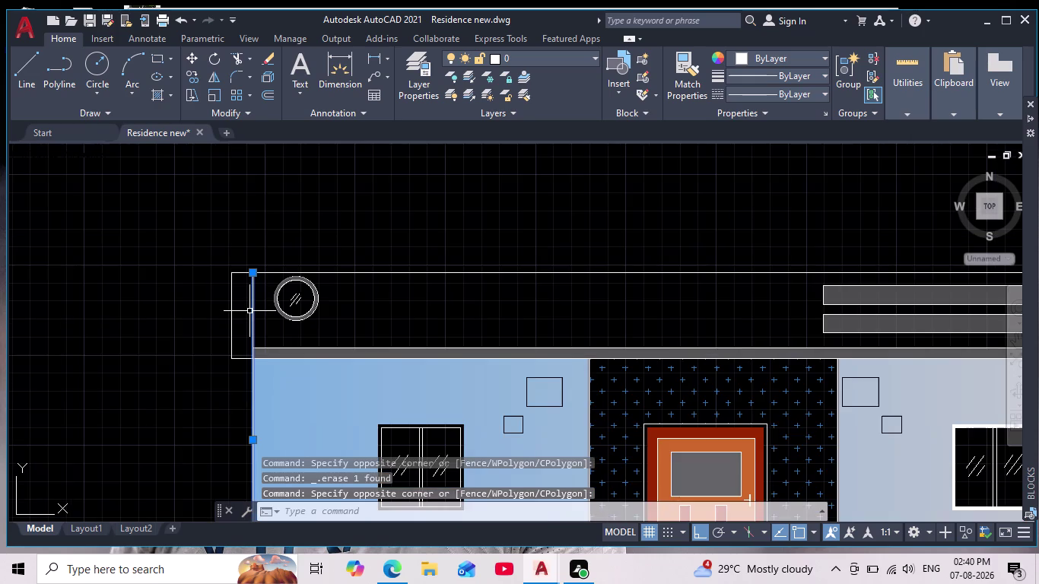
scroll(down, 3)
middle_drag(249, 311, 223, 306)
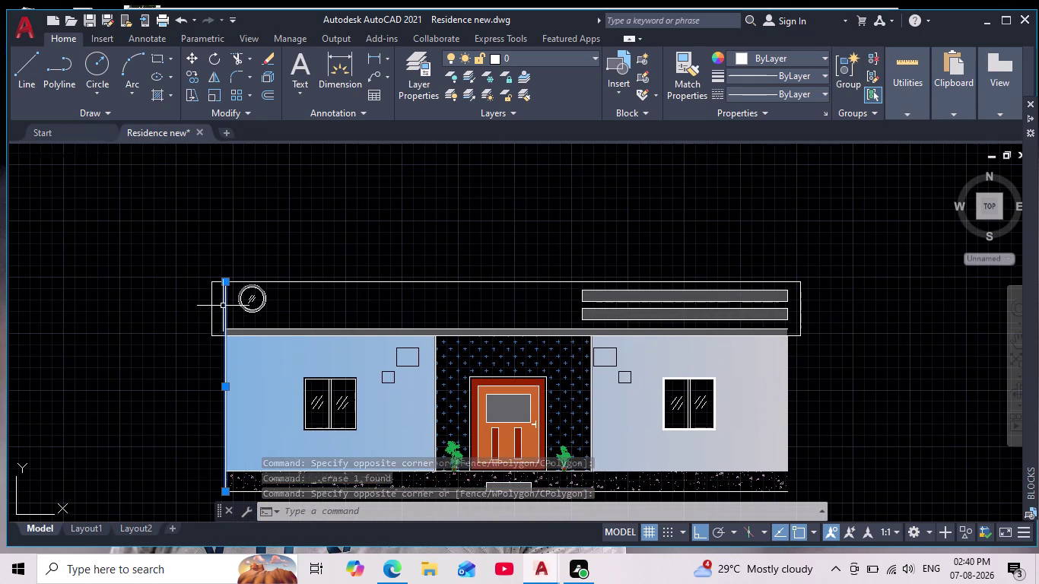
key(Escape)
key(ctrl+z)
key(ctrl+z)
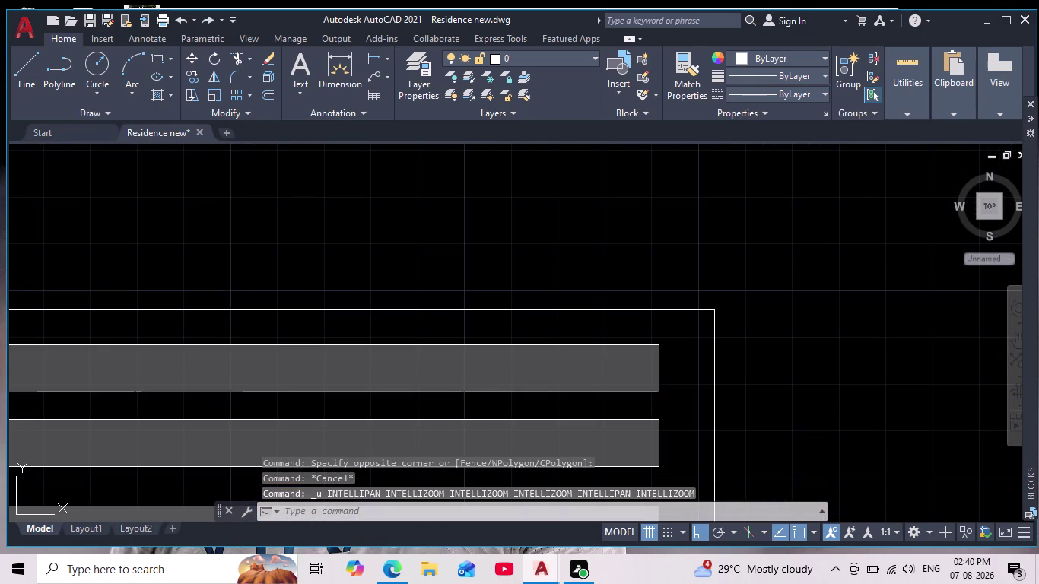
key(Escape)
key(Escape)
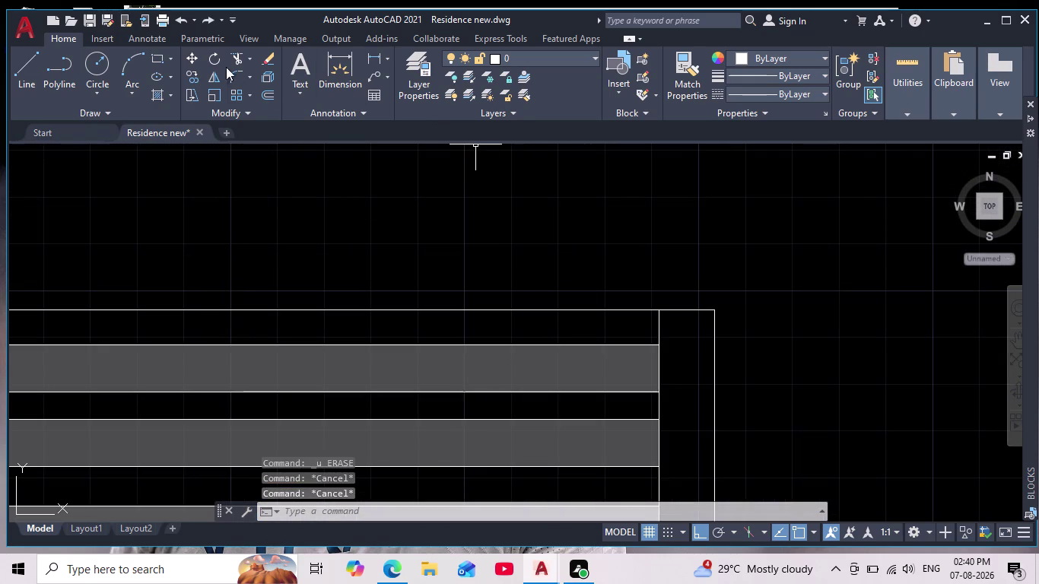
Run TRIM with fence selections across the right ends of the parapet band lines.
click(239, 60)
drag(633, 330, 679, 343)
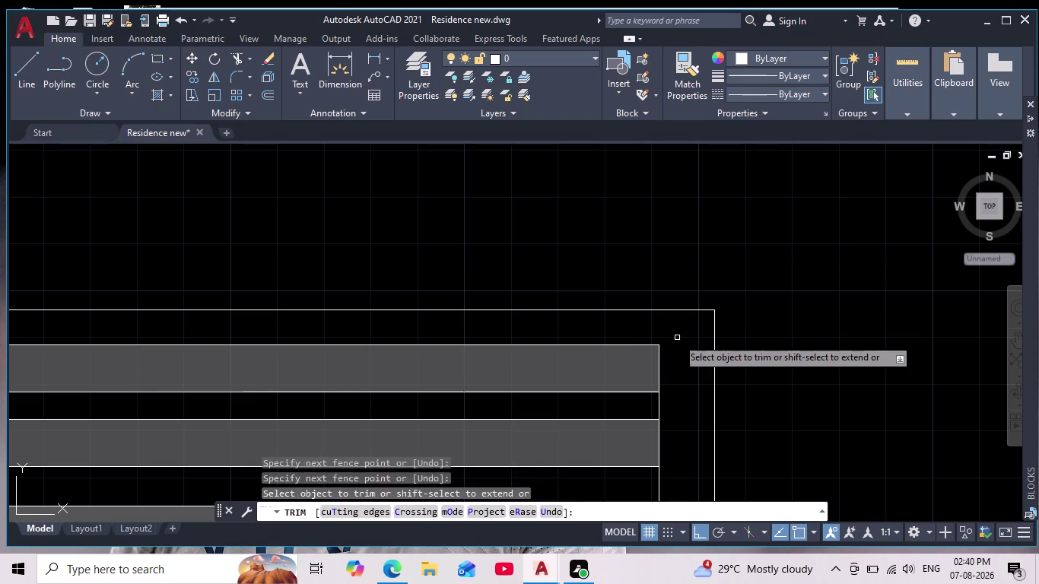
scroll(down, 3)
scroll(up, 3)
drag(618, 397, 657, 401)
scroll(down, 3)
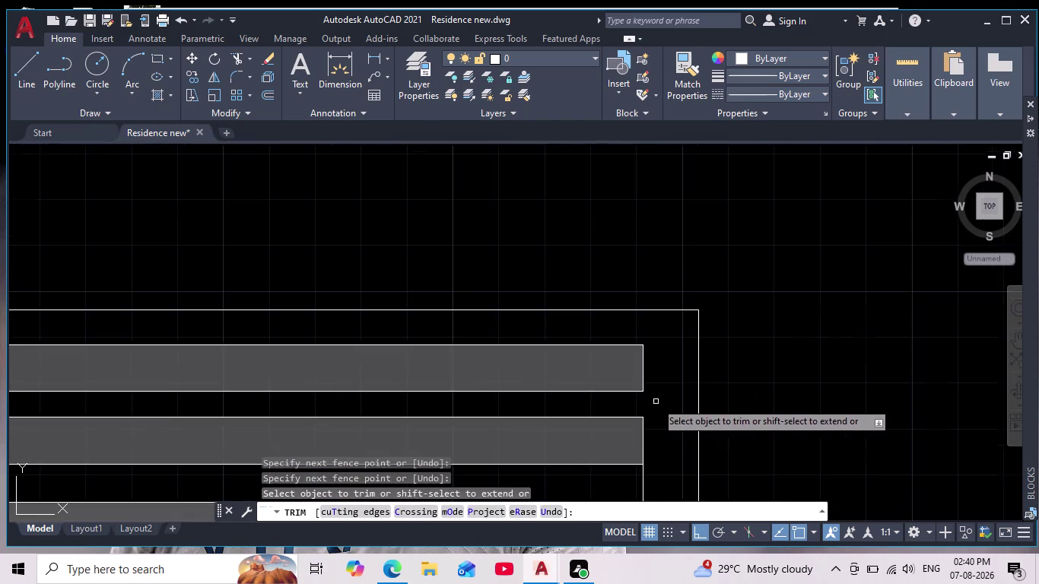
middle_drag(659, 400, 701, 243)
drag(670, 338, 719, 328)
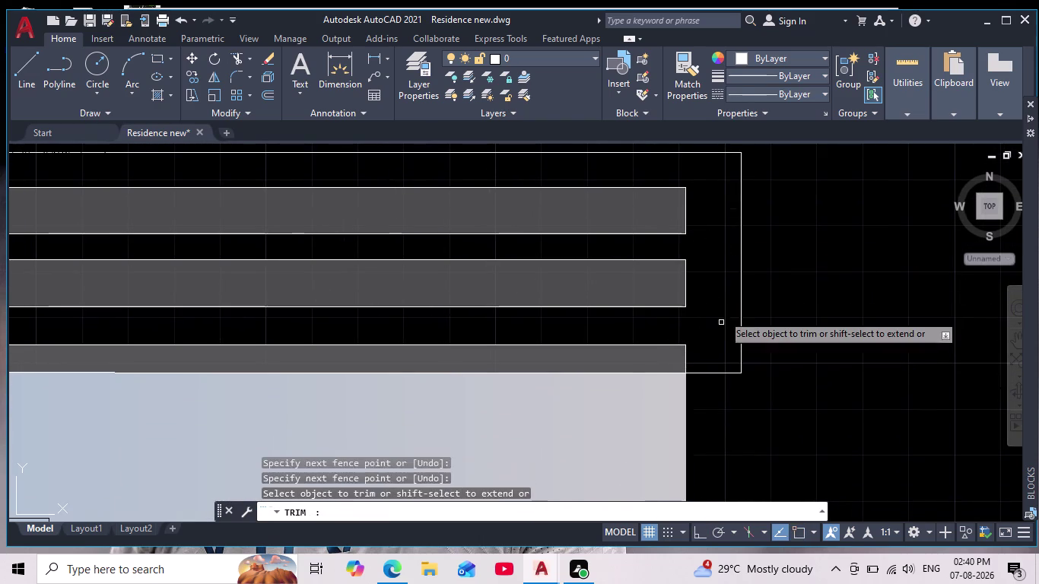
scroll(down, 3)
scroll(up, 3)
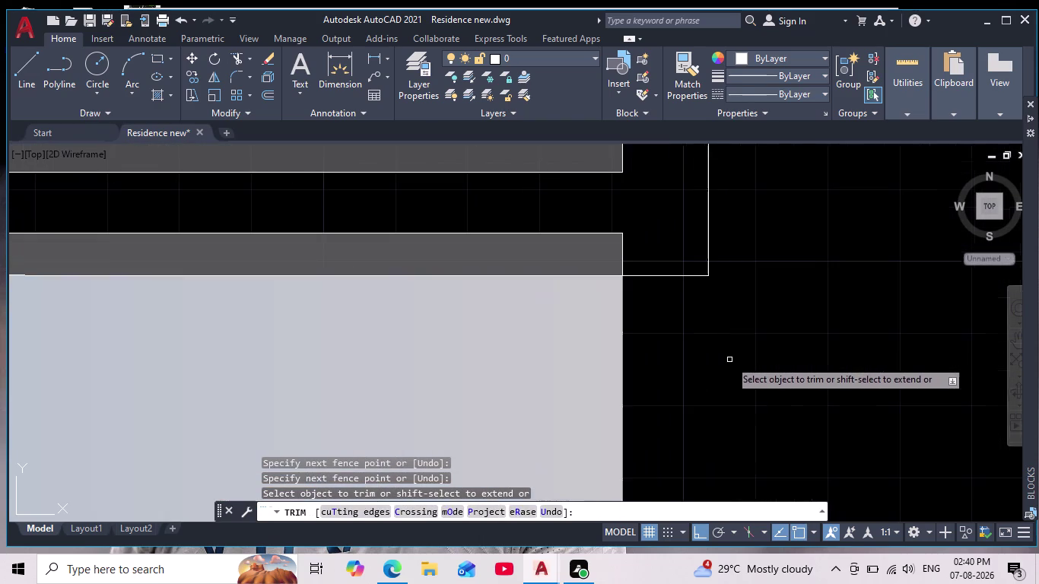
click(624, 256)
scroll(down, 3)
middle_drag(653, 214, 652, 278)
scroll(up, 3)
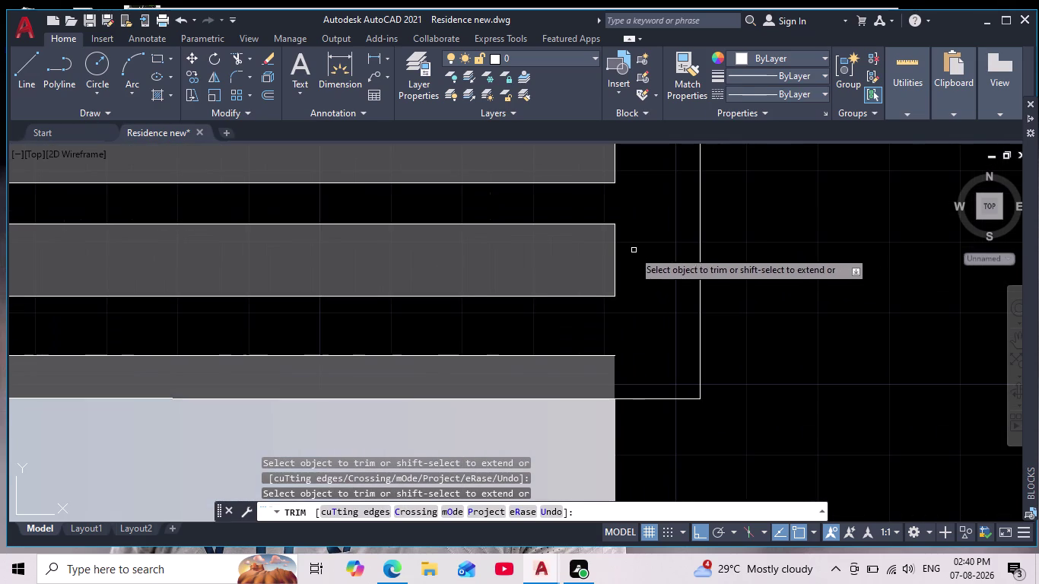
click(616, 250)
middle_drag(635, 240, 627, 283)
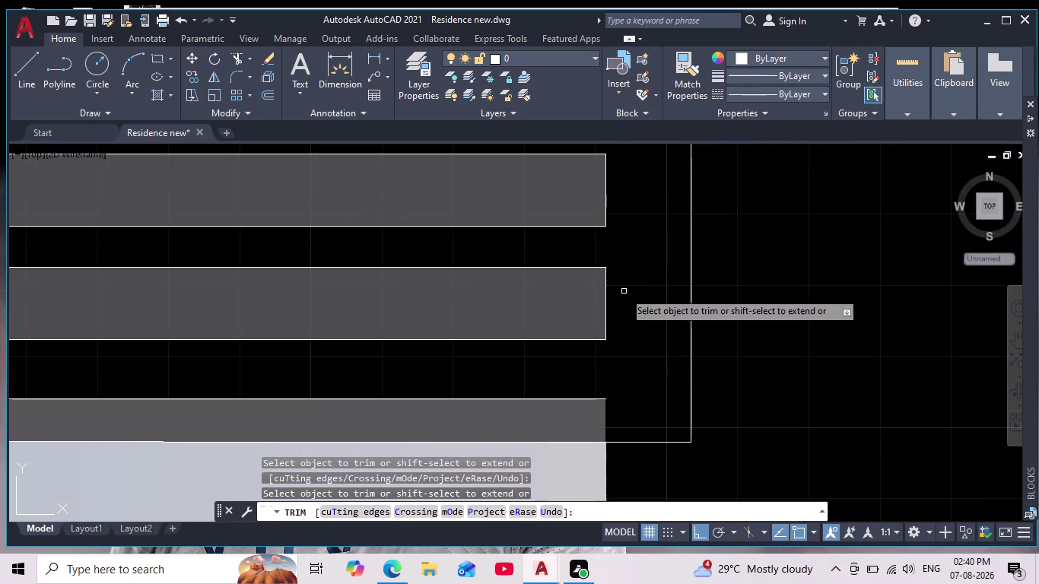
click(603, 302)
click(603, 293)
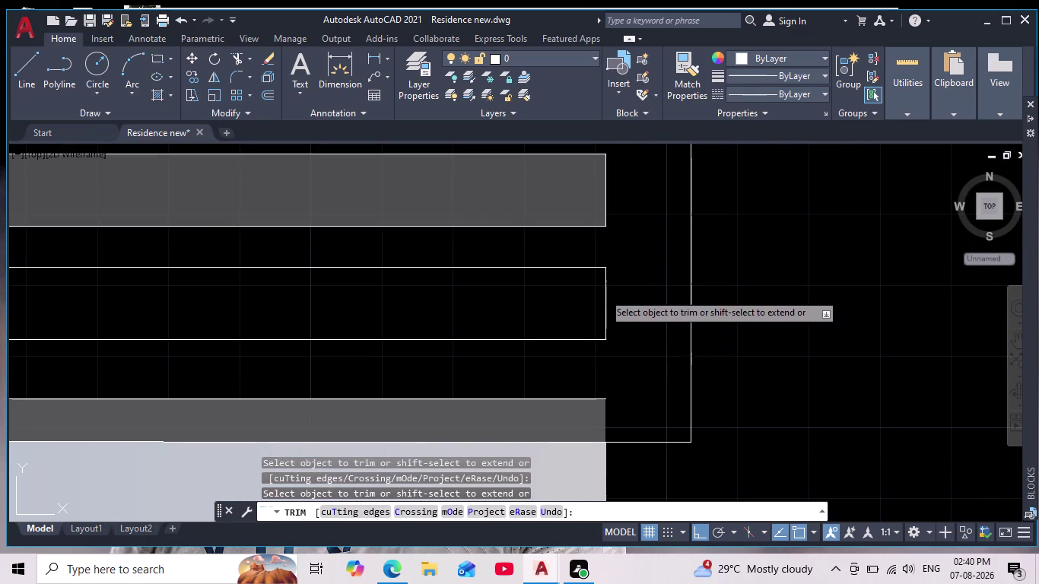
click(610, 298)
middle_drag(615, 275, 619, 325)
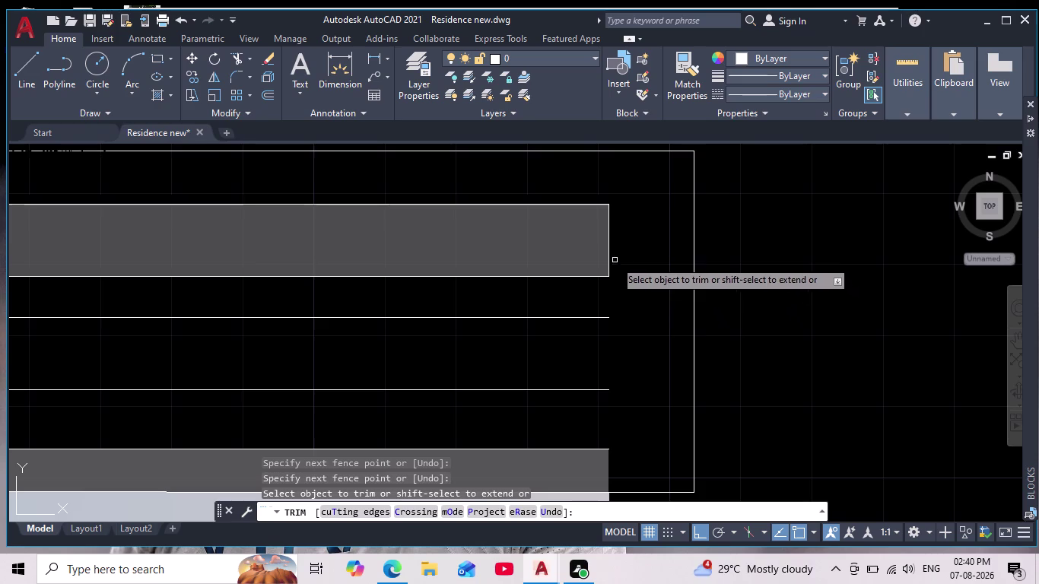
Pick further band strip pieces to trim, restart TRIM, then cancel with Esc.
click(609, 250)
click(602, 241)
click(610, 242)
click(610, 241)
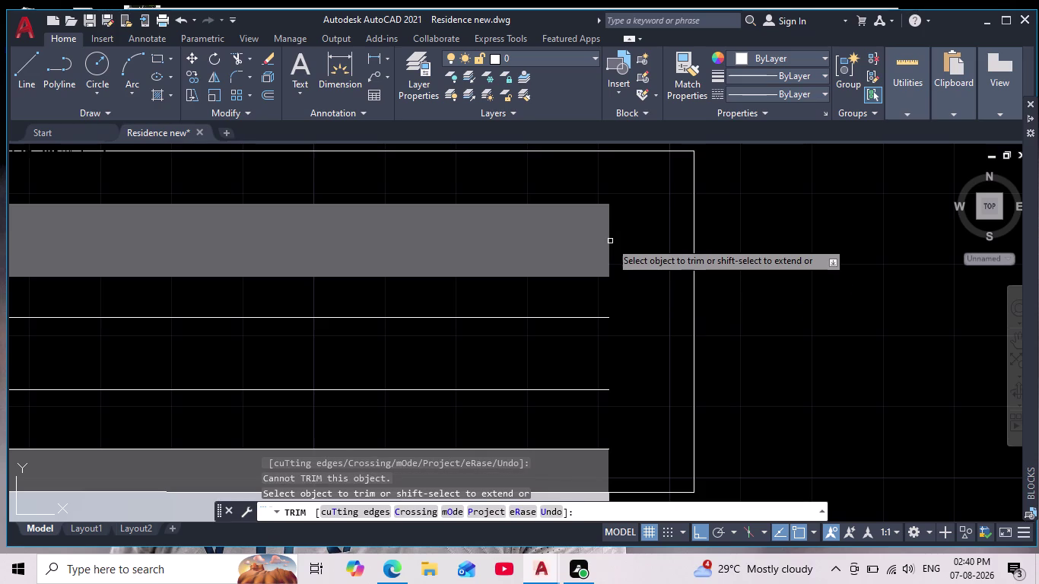
click(598, 246)
click(608, 249)
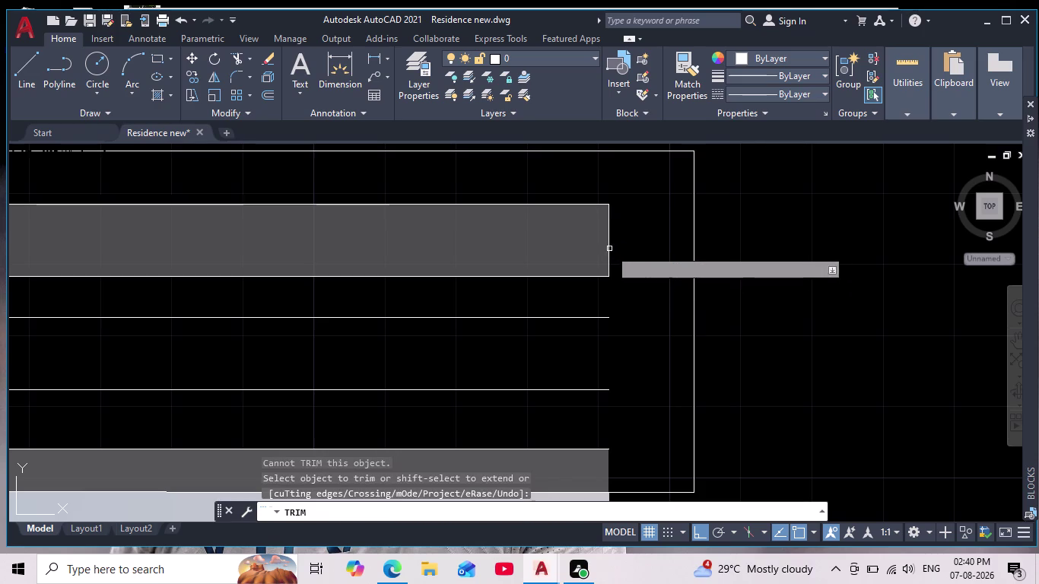
click(587, 238)
click(609, 254)
scroll(down, 3)
scroll(up, 3)
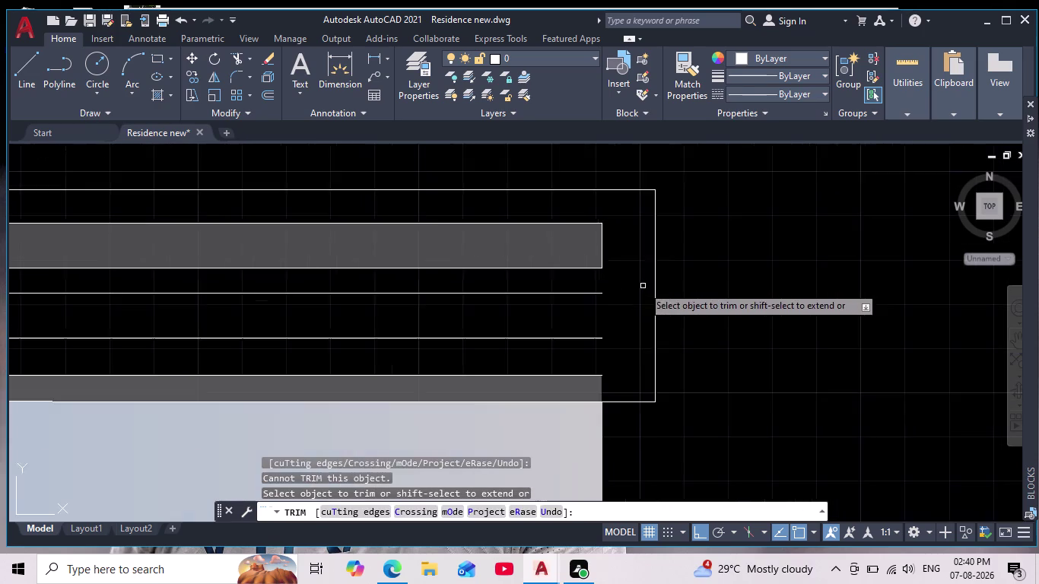
scroll(up, 3)
scroll(down, 3)
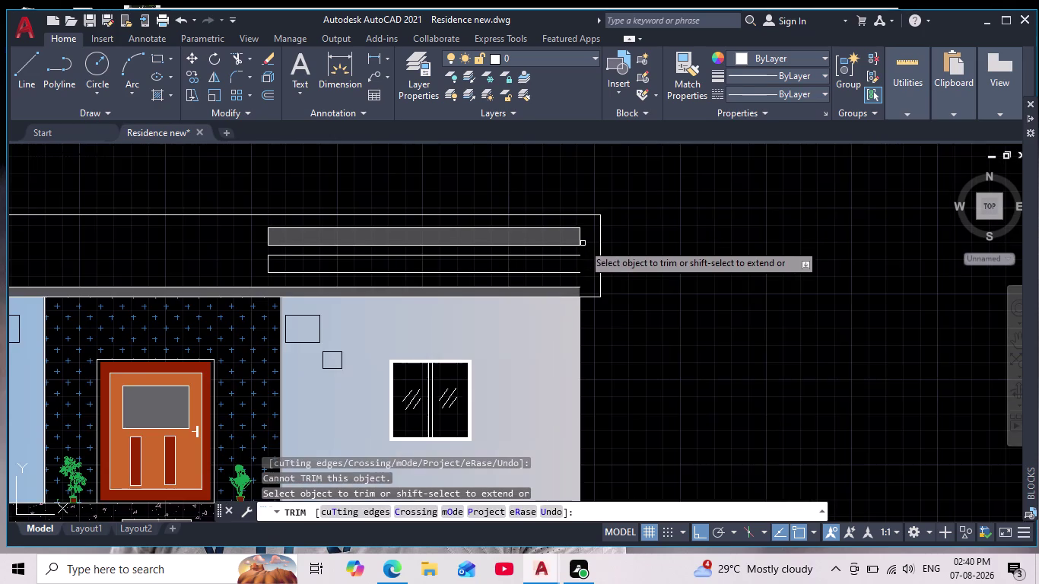
middle_drag(585, 256, 589, 292)
key(Escape)
key(Escape)
key(space)
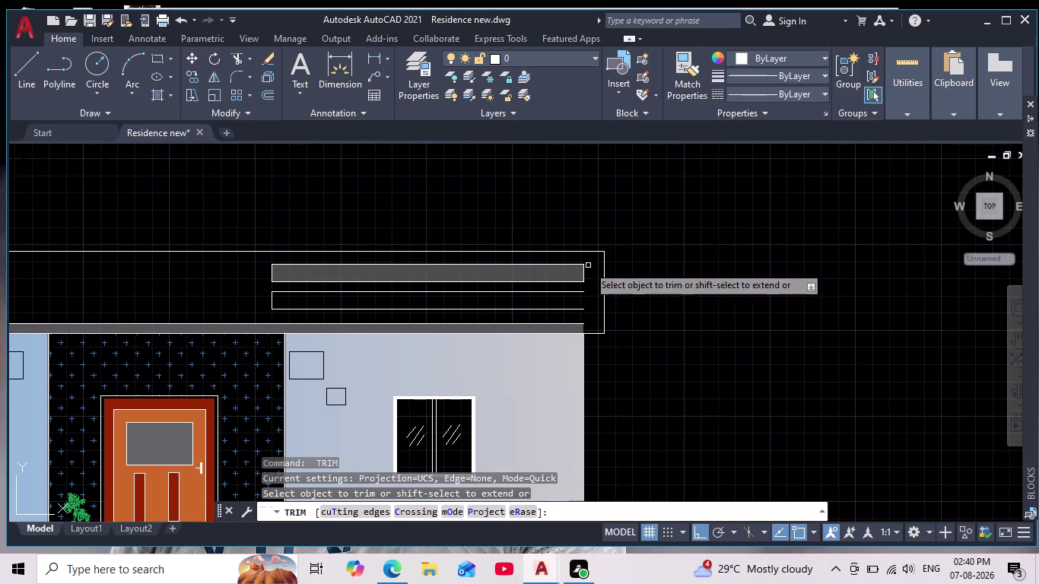
click(583, 270)
scroll(up, 3)
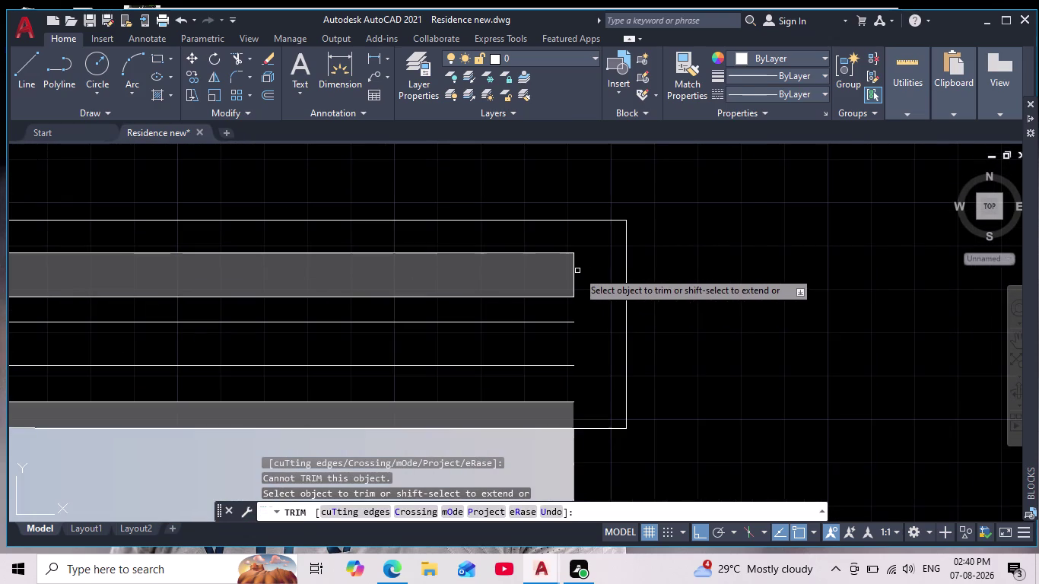
click(575, 269)
scroll(down, 3)
key(Escape)
key(Escape)
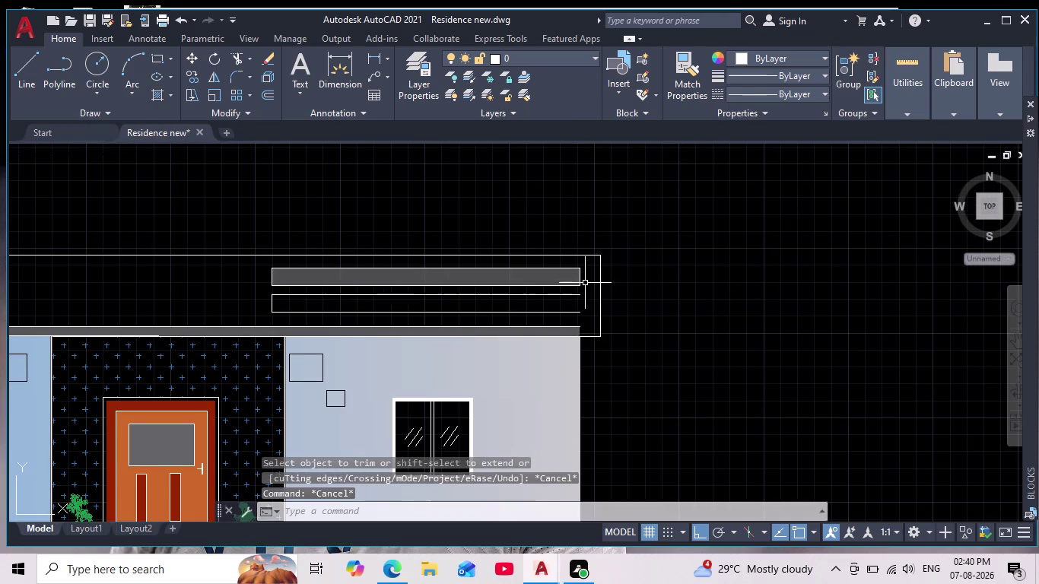
scroll(down, 3)
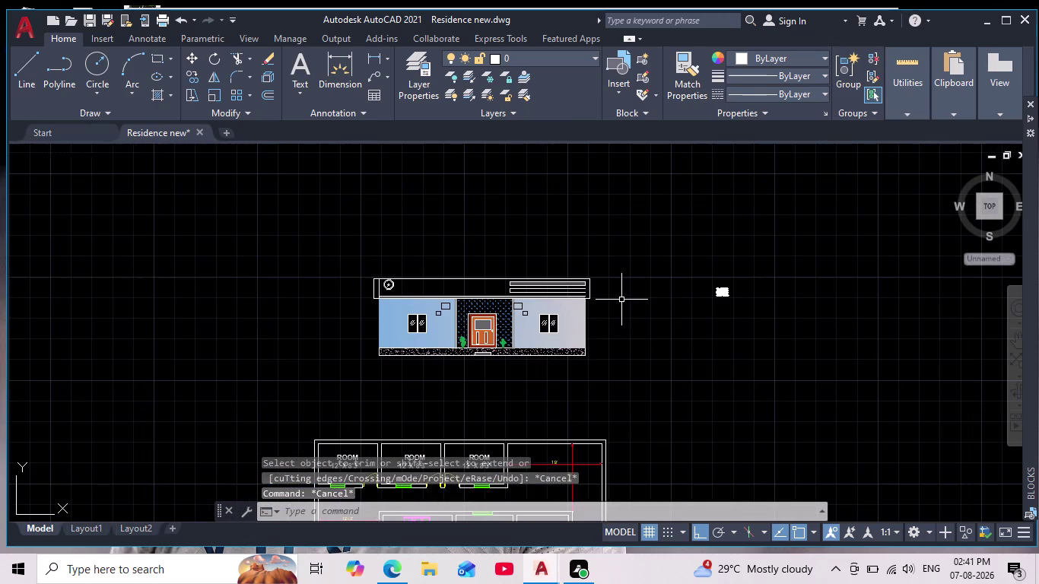
Draw a slanted line from the parapet's left corner down to the wall.
key(Escape)
scroll(up, 3)
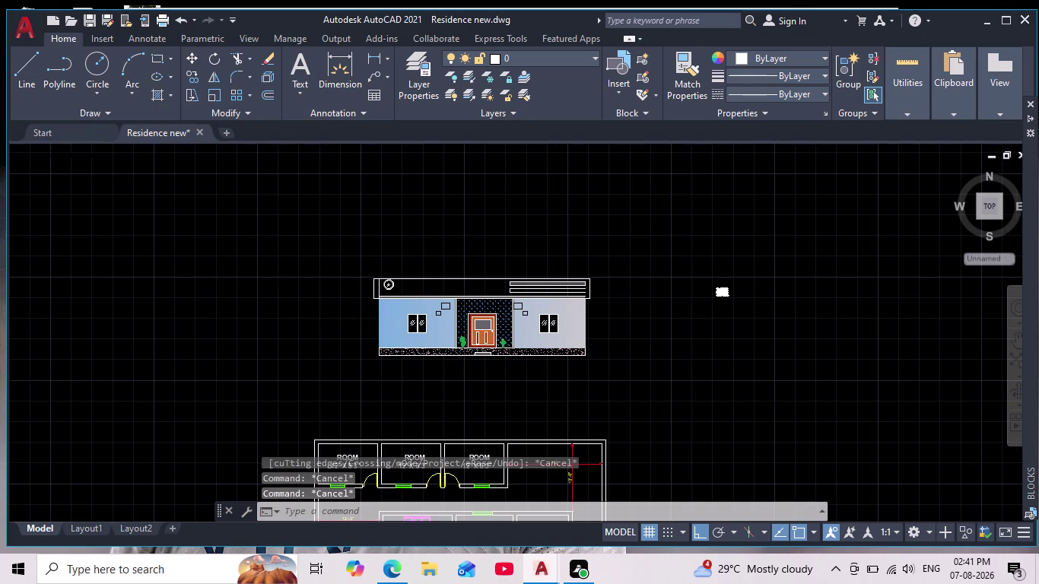
click(29, 78)
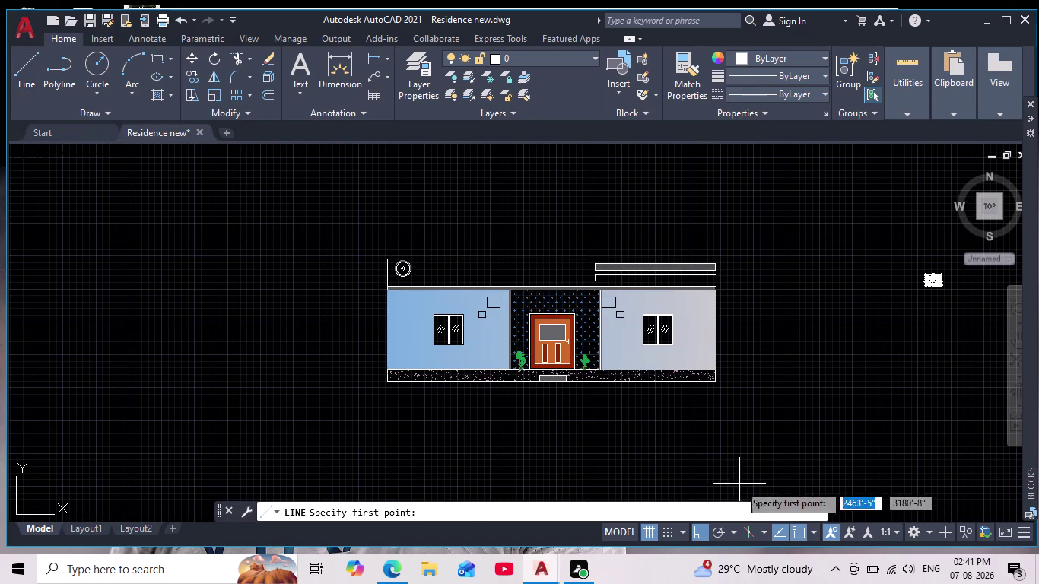
click(723, 527)
scroll(up, 3)
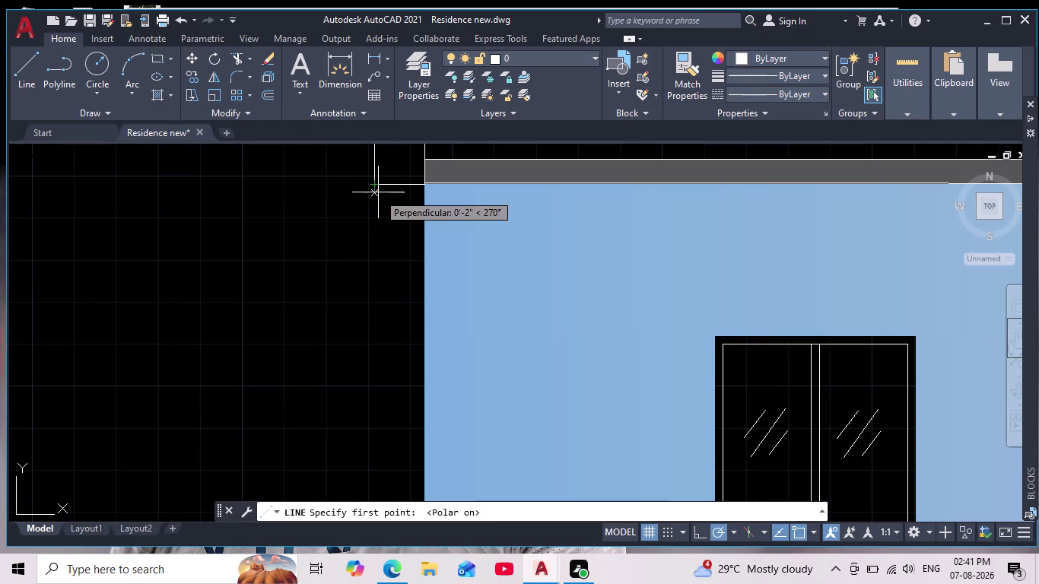
click(374, 186)
click(422, 234)
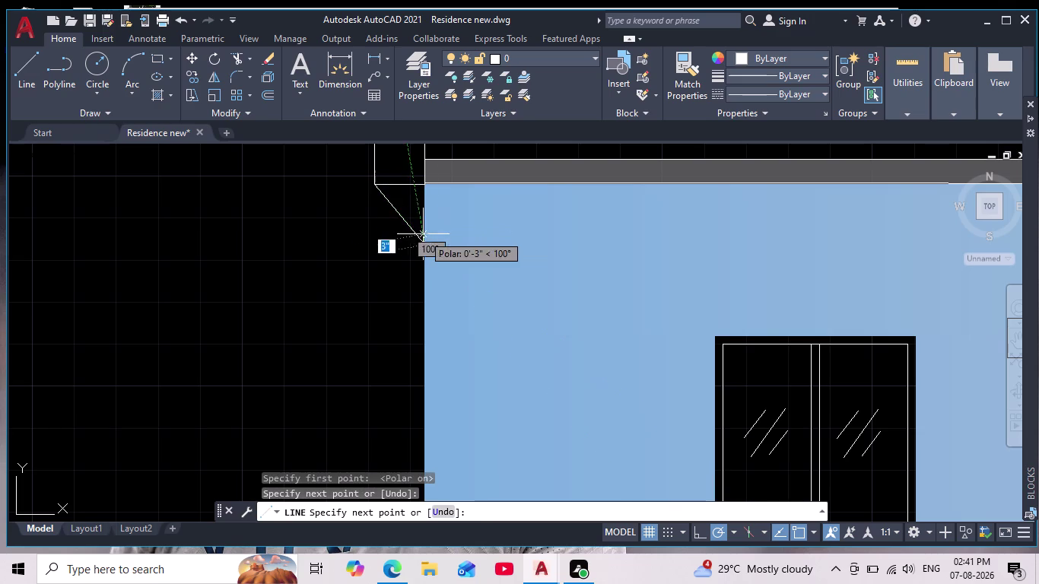
key(space)
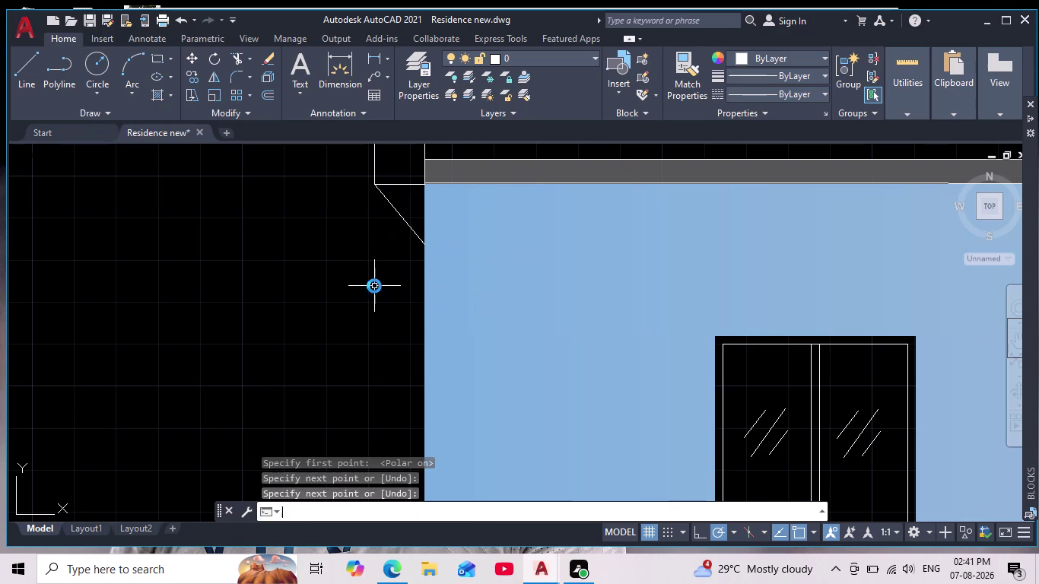
Delete the slanted line below the parapet.
scroll(down, 3)
scroll(down, 3)
middle_drag(375, 291, 349, 284)
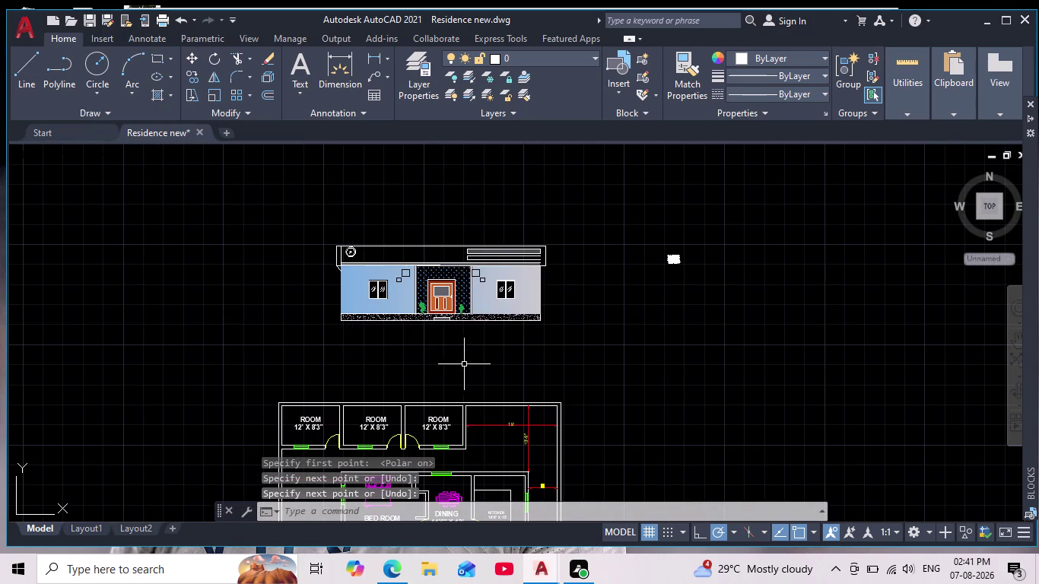
scroll(up, 3)
scroll(up, 3)
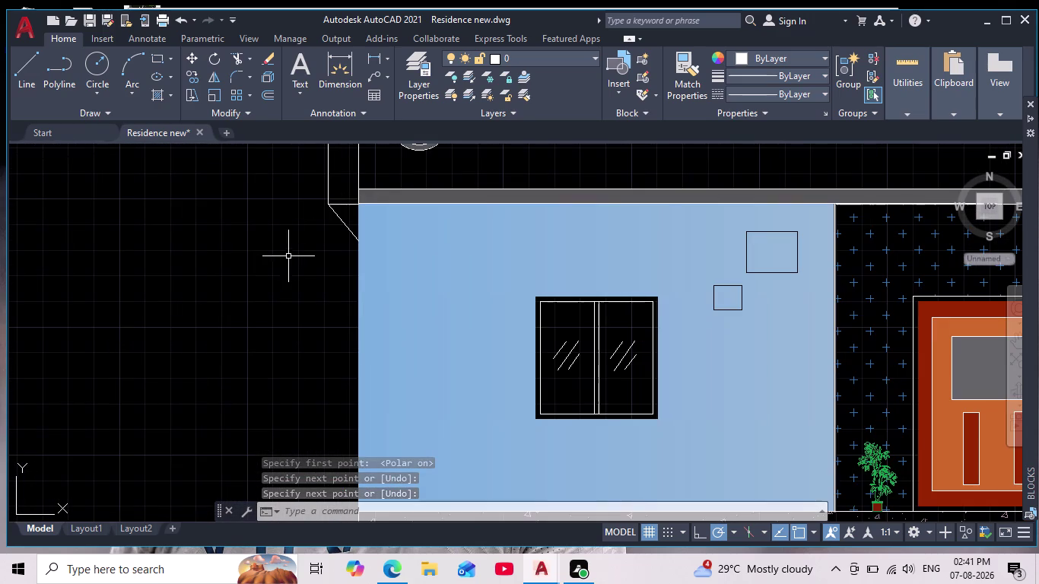
scroll(down, 3)
scroll(down, 3)
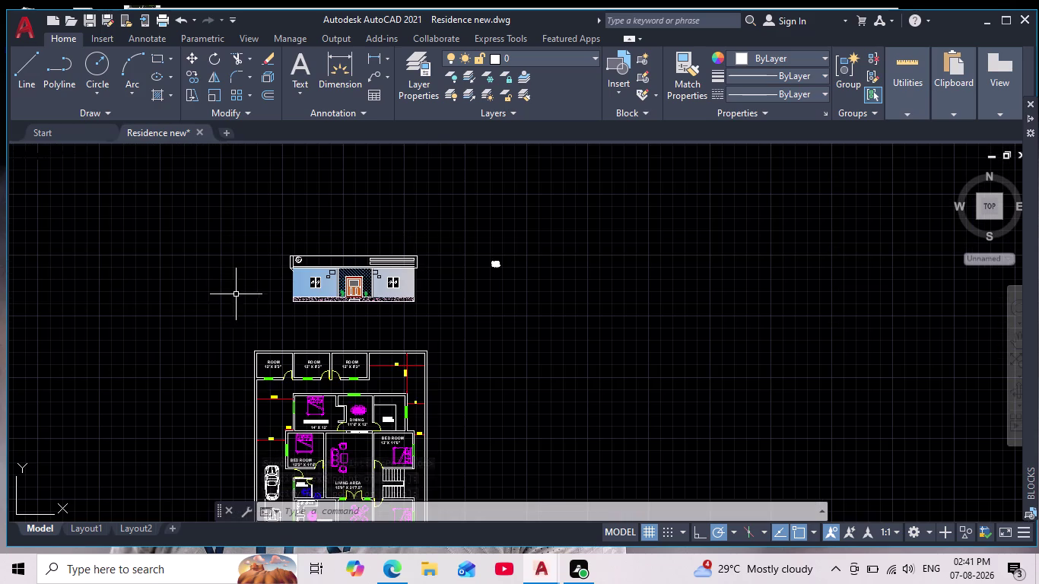
scroll(up, 3)
middle_drag(248, 310, 294, 351)
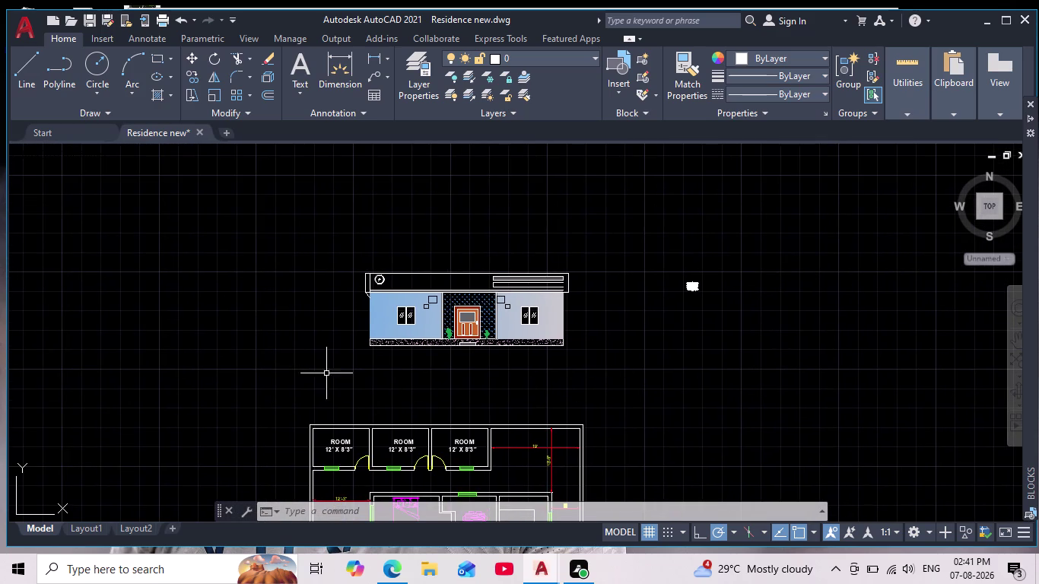
scroll(up, 3)
middle_drag(535, 244, 415, 382)
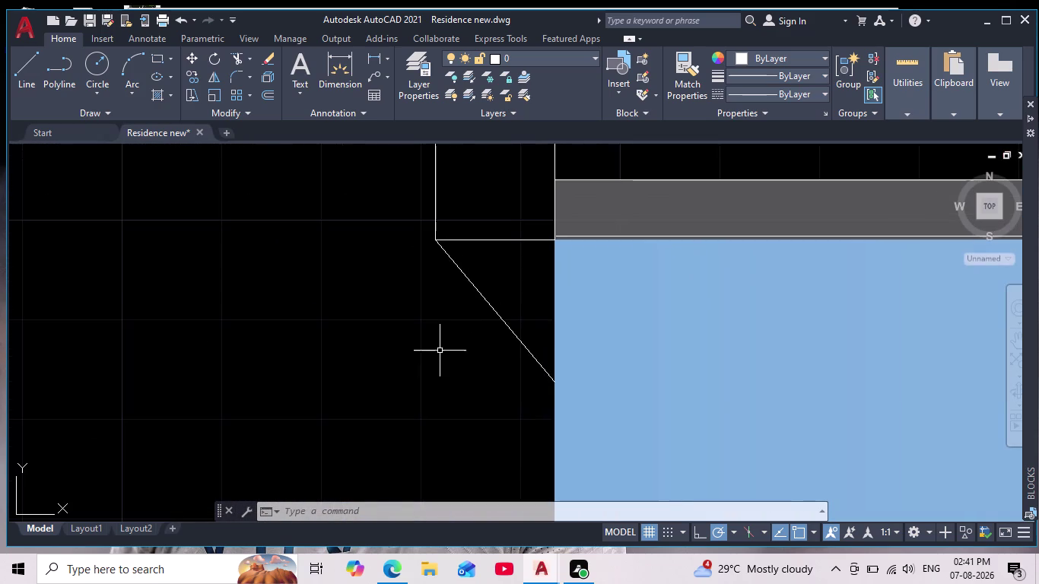
drag(496, 300, 477, 330)
click(476, 330)
key(Delete)
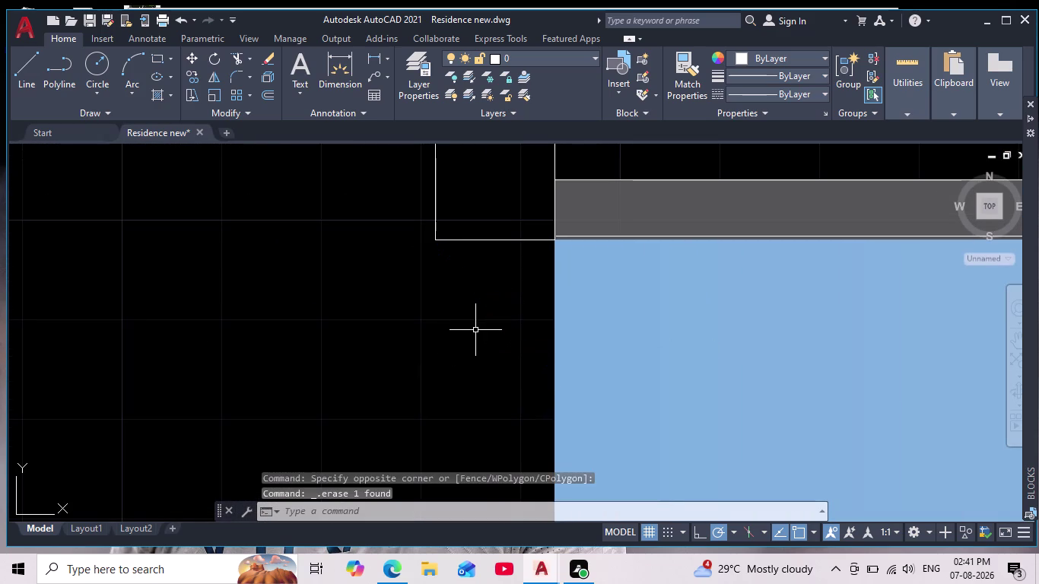
Redraw the slanted line from the parapet corner to the wall edge.
click(35, 87)
click(435, 238)
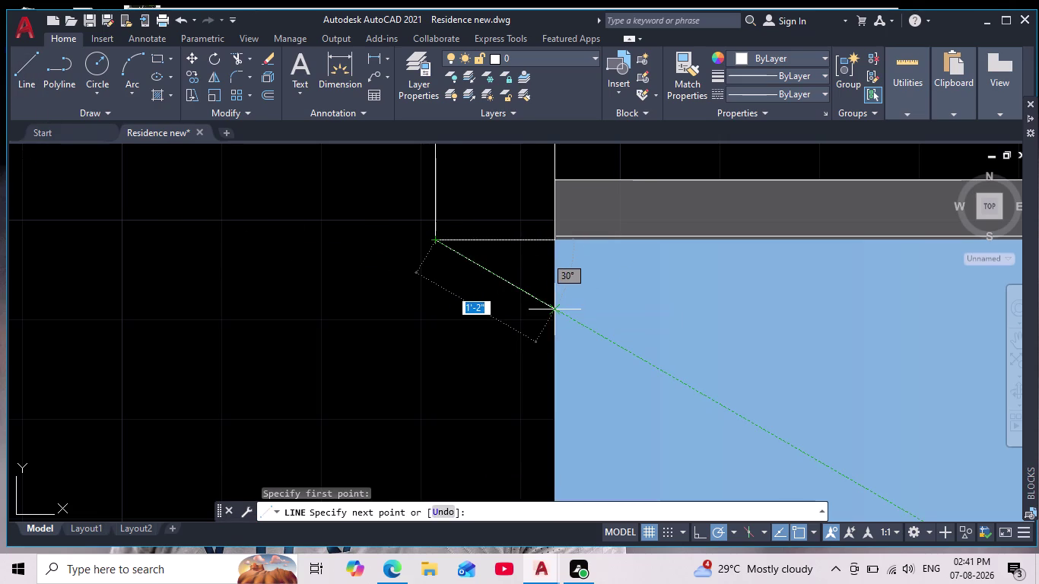
click(556, 307)
key(space)
scroll(down, 3)
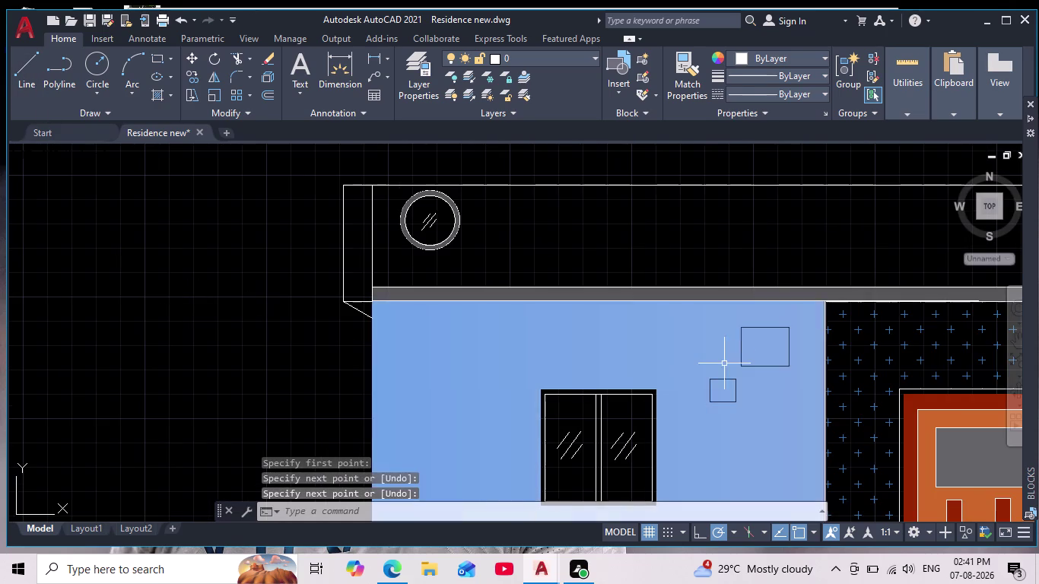
middle_drag(755, 320, 291, 252)
middle_drag(714, 250, 273, 291)
scroll(down, 3)
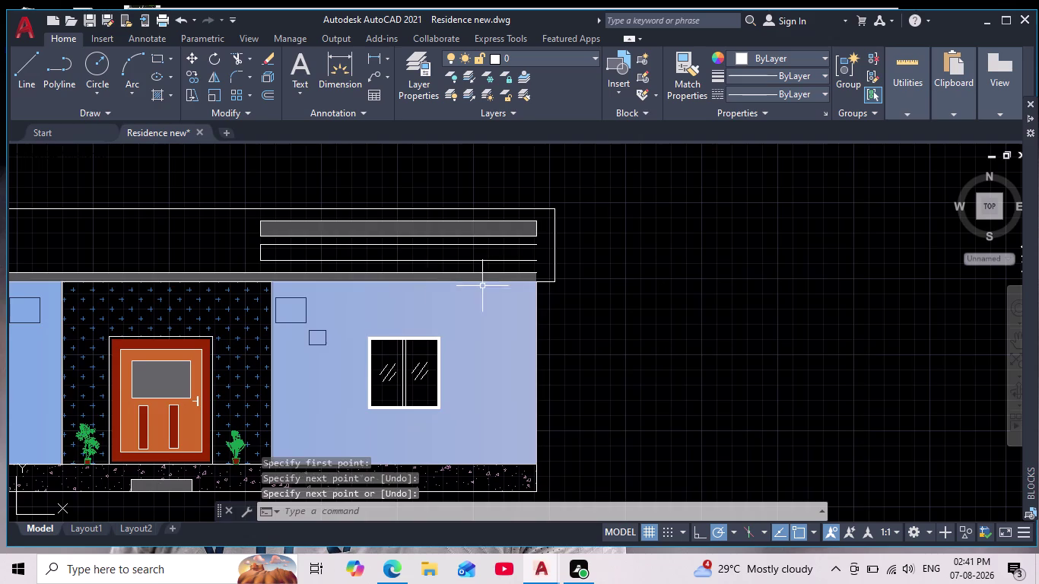
scroll(up, 3)
Draw the vertical edge at the parapet's right end and cancel LINE.
key(space)
click(493, 267)
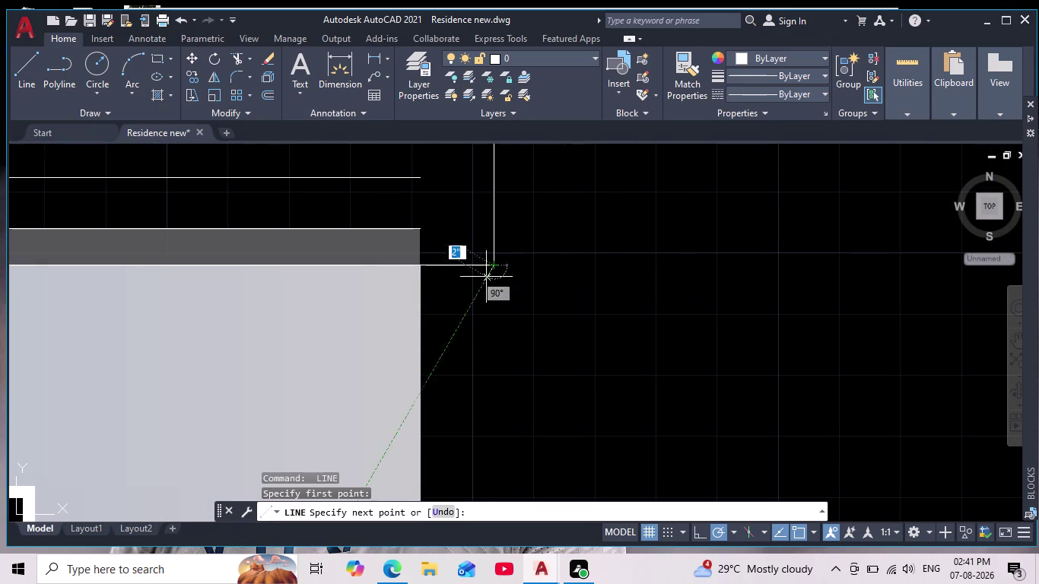
click(421, 322)
key(Escape)
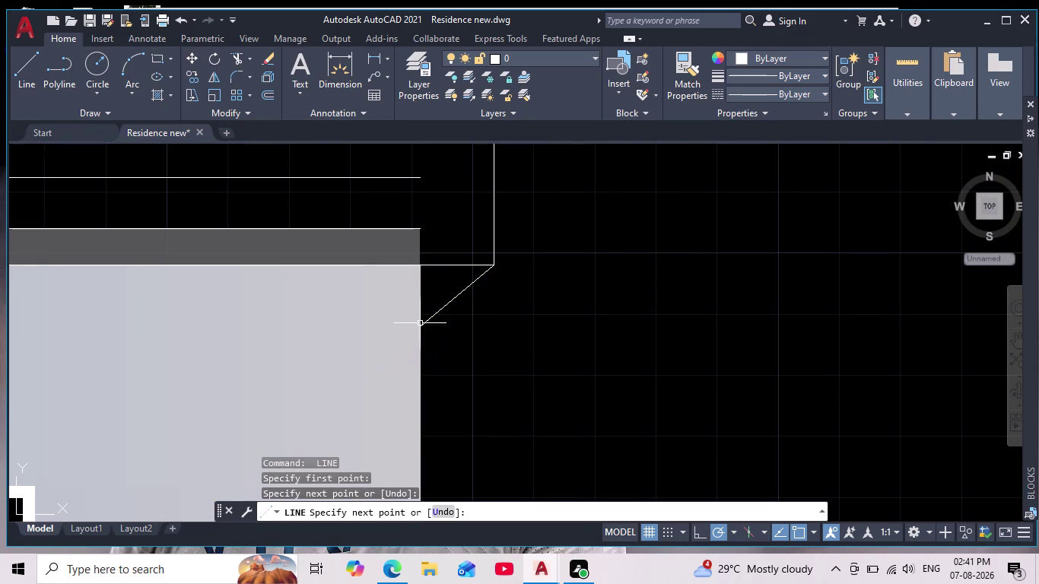
scroll(down, 3)
scroll(up, 3)
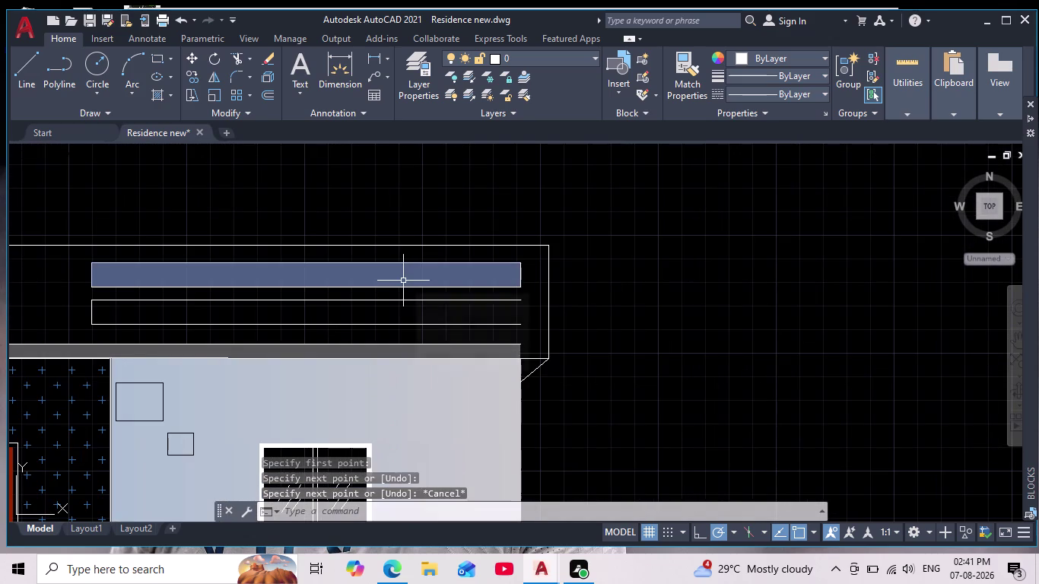
Run EXTEND and fence across the lower band line and left parapet lines.
text(ex)
key(Return)
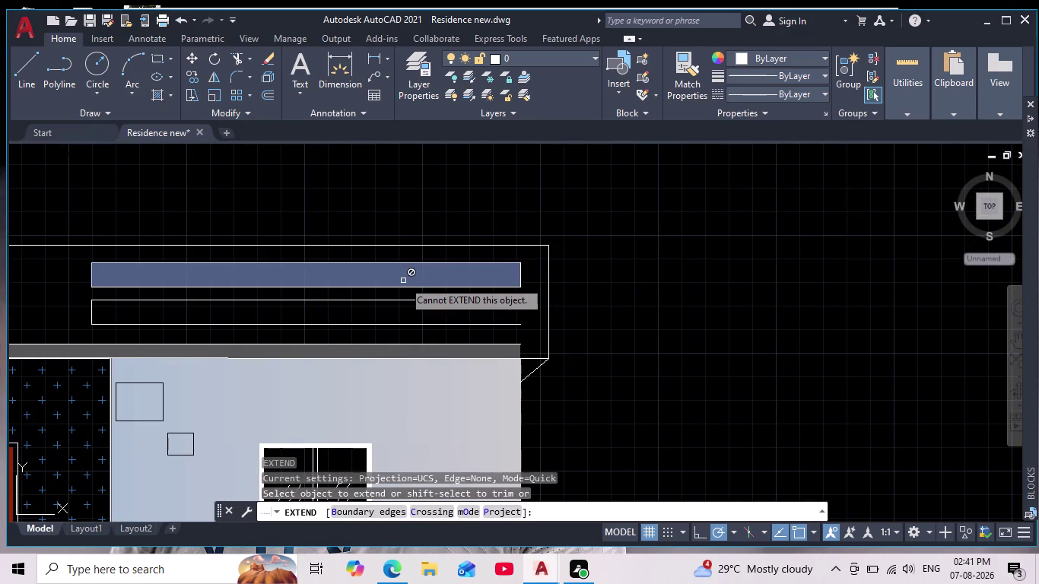
drag(435, 290, 440, 336)
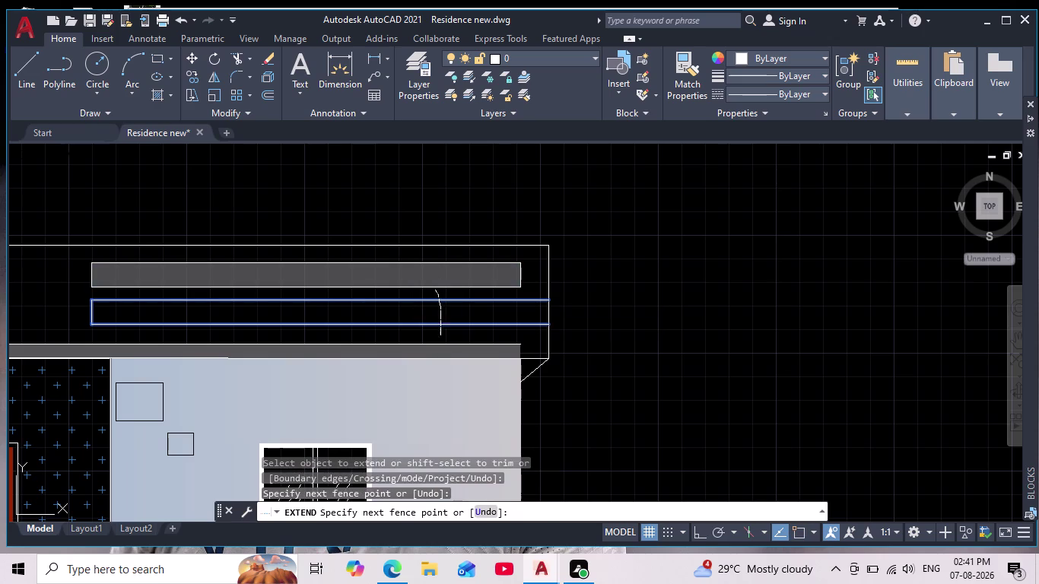
scroll(down, 3)
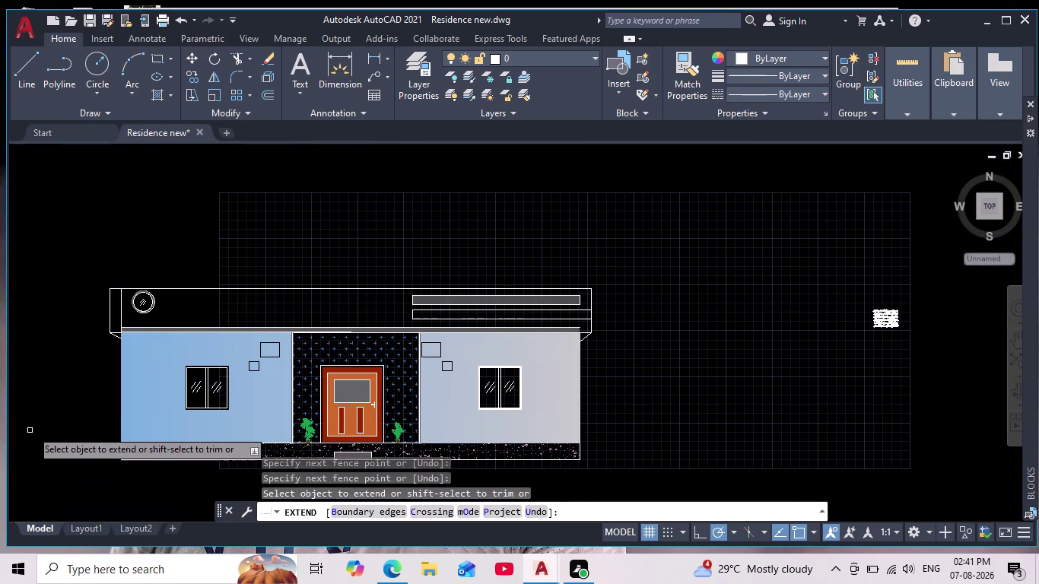
scroll(up, 3)
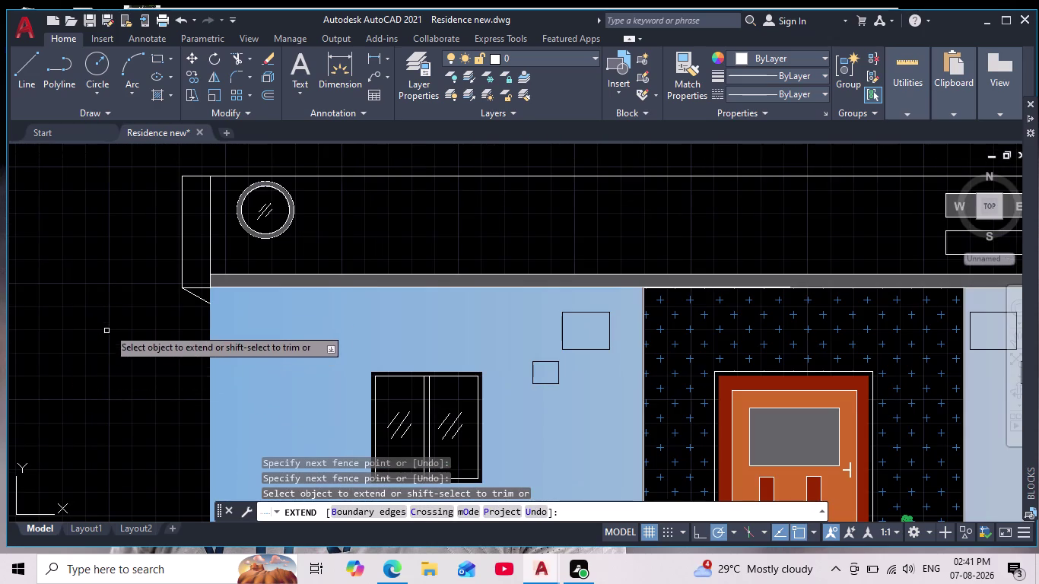
drag(203, 250, 228, 246)
scroll(down, 3)
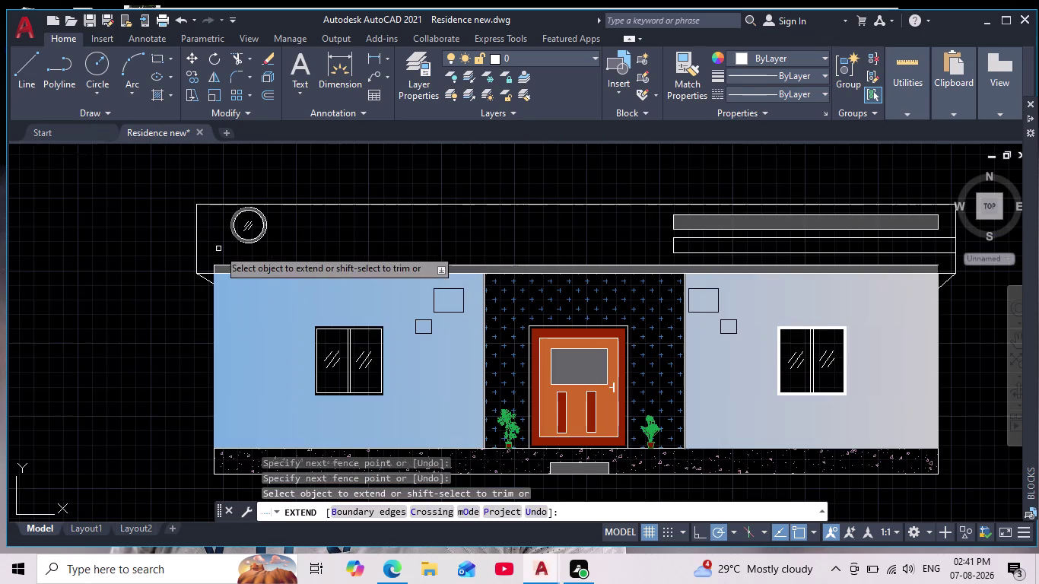
scroll(up, 3)
scroll(up, 3)
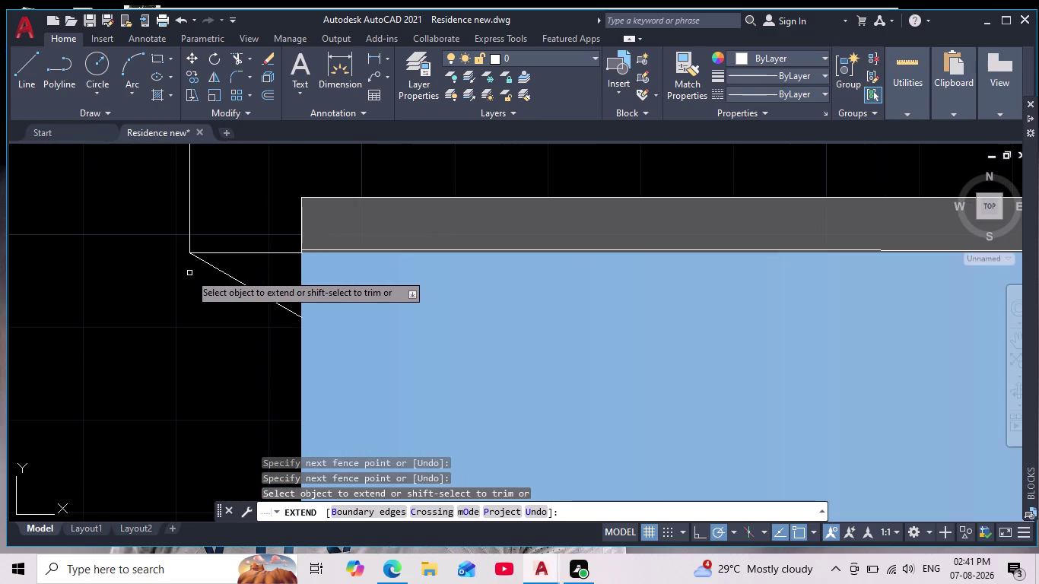
click(298, 230)
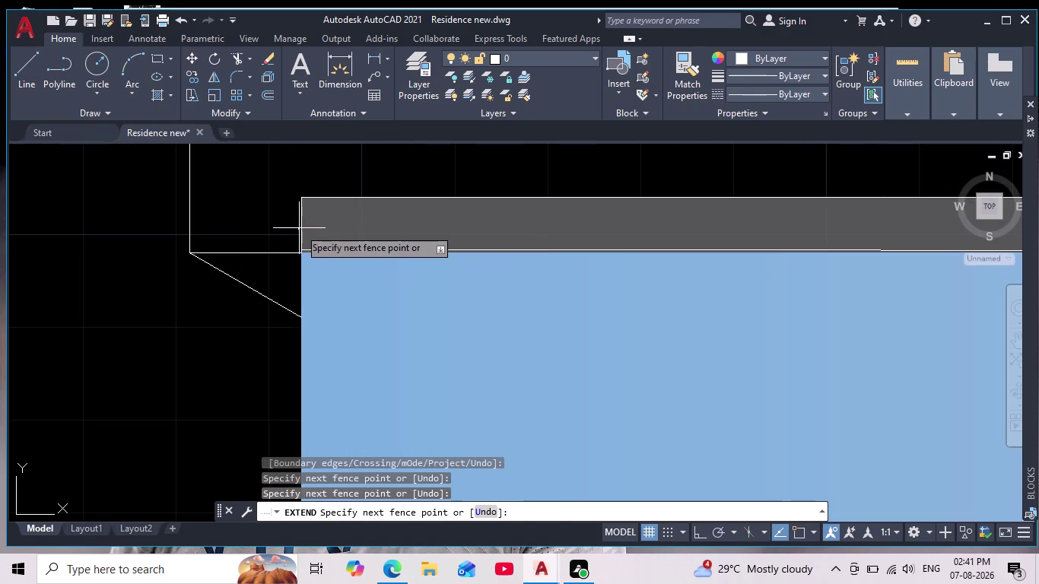
click(303, 227)
click(304, 223)
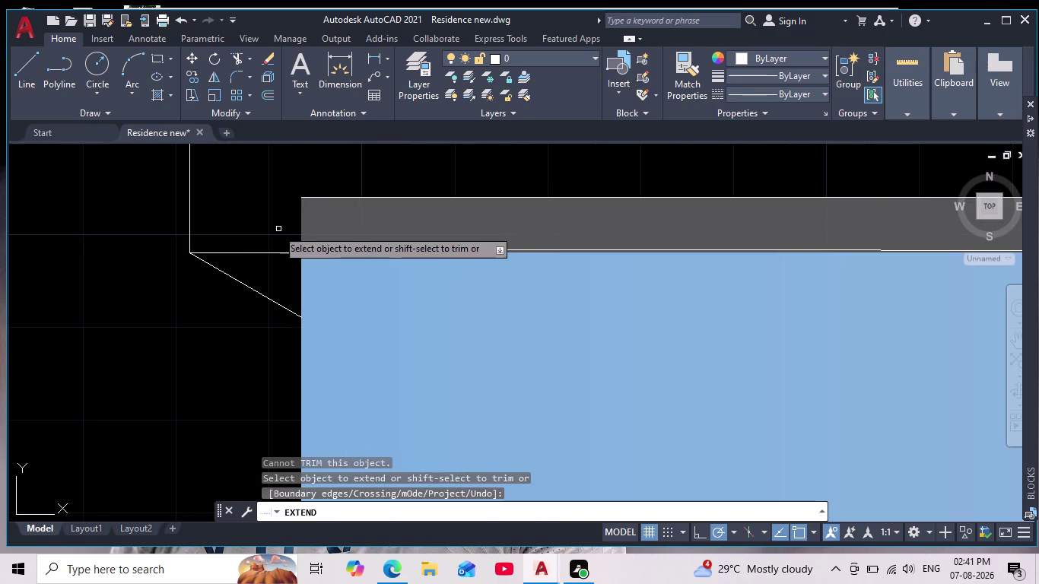
Pan around the elevation and cancel the extend command.
scroll(down, 3)
middle_drag(143, 375, 207, 339)
scroll(down, 3)
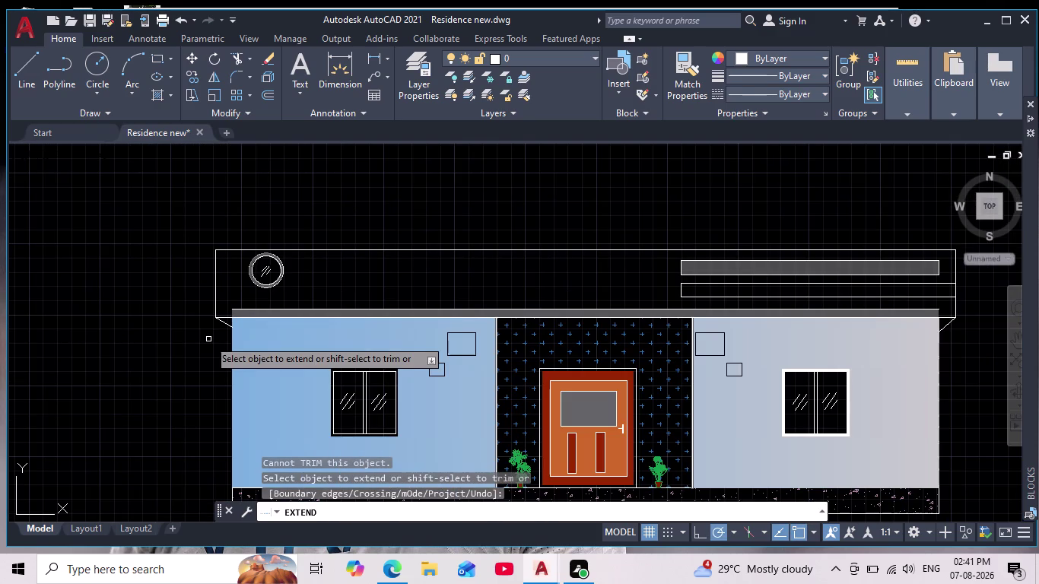
scroll(up, 3)
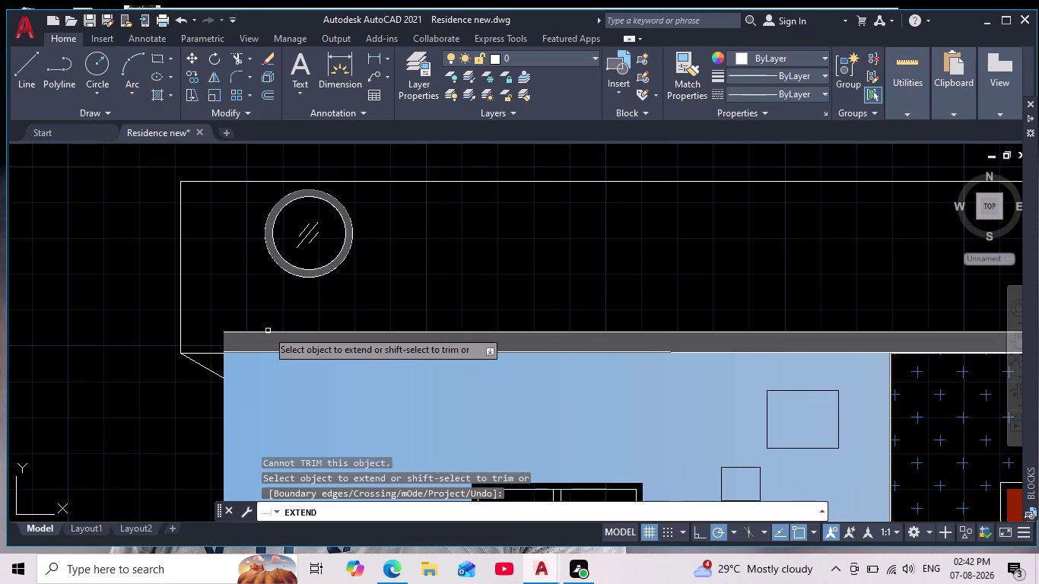
scroll(up, 3)
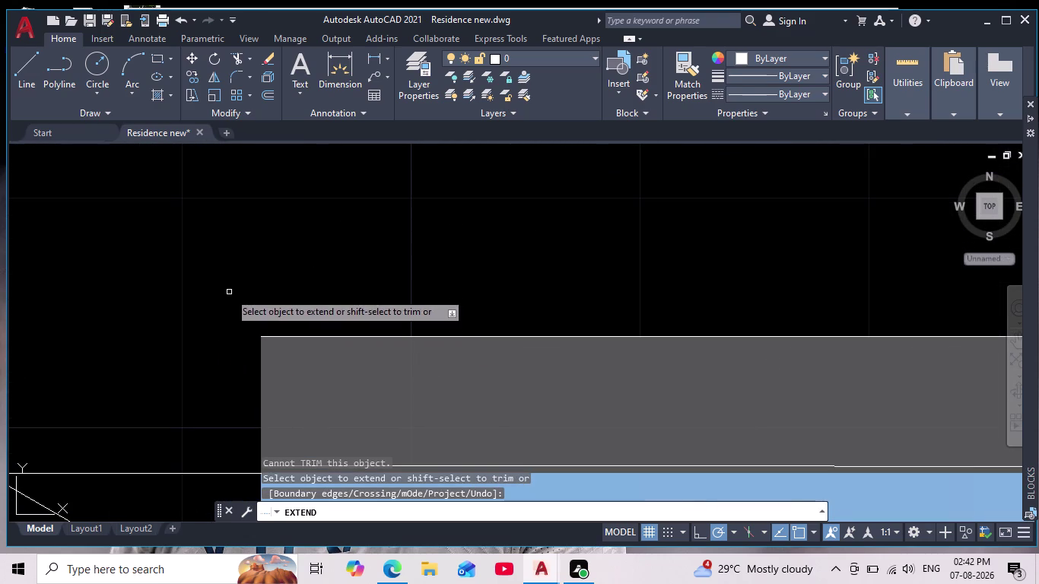
key(Escape)
key(Escape)
scroll(down, 3)
scroll(down, 3)
middle_drag(237, 278, 239, 261)
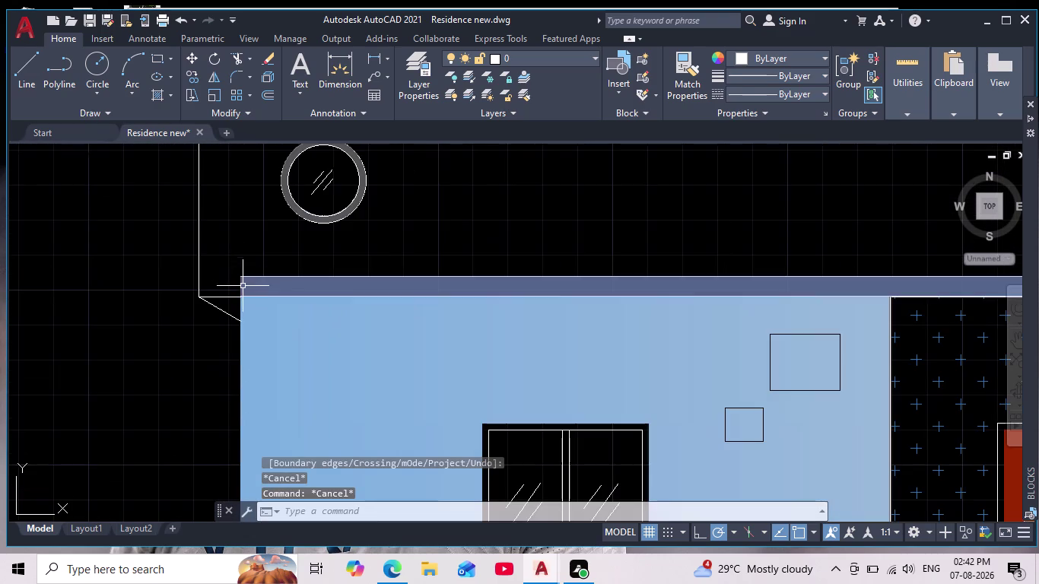
scroll(up, 3)
Switch to the doors elevation drawing.
key(Escape)
text(ex)
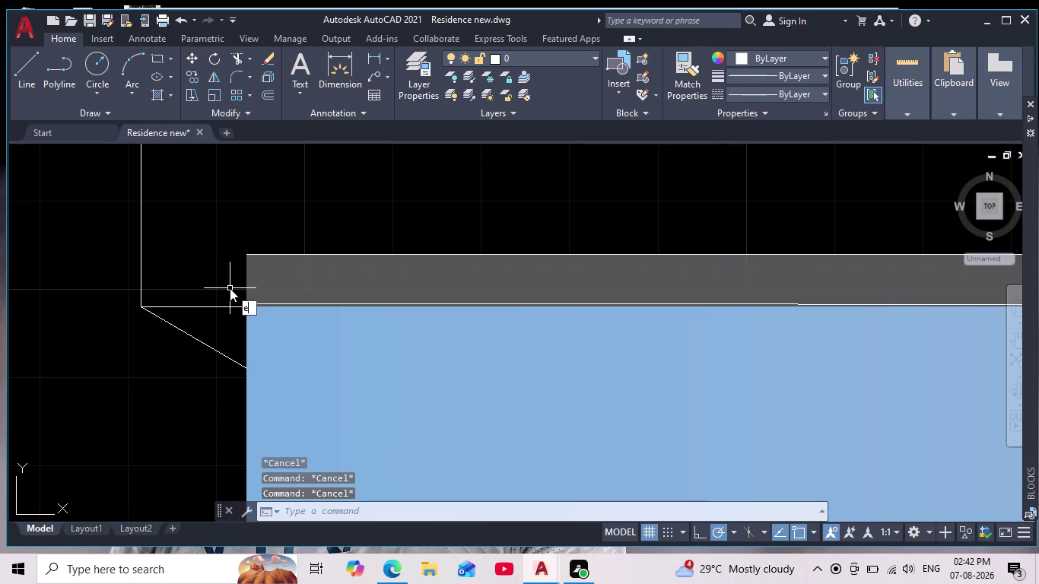
key(Return)
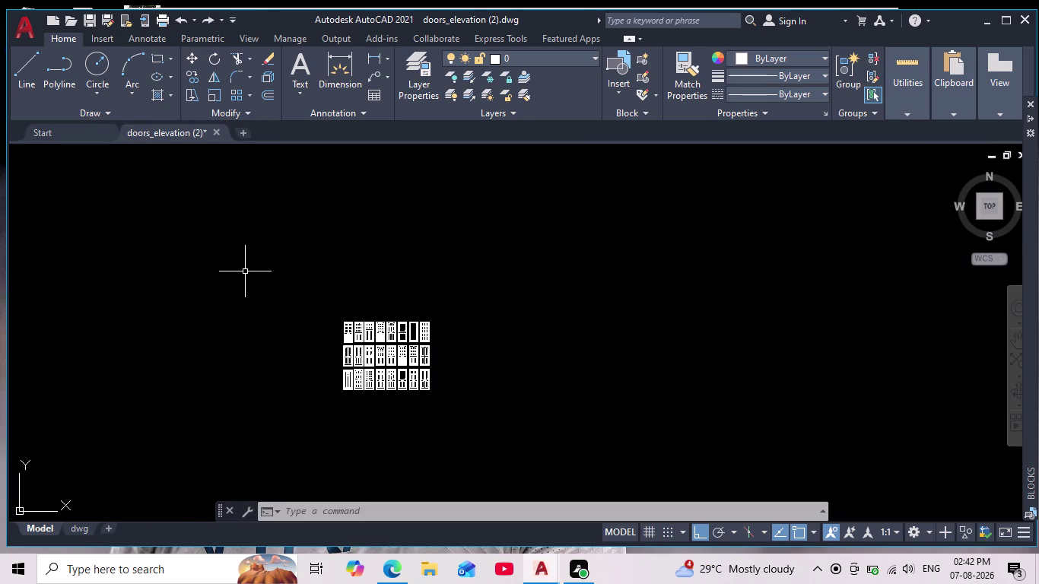
Zoom and pan around the door designs in doors_elevation.
scroll(down, 3)
scroll(down, 3)
middle_drag(266, 362, 328, 332)
scroll(down, 3)
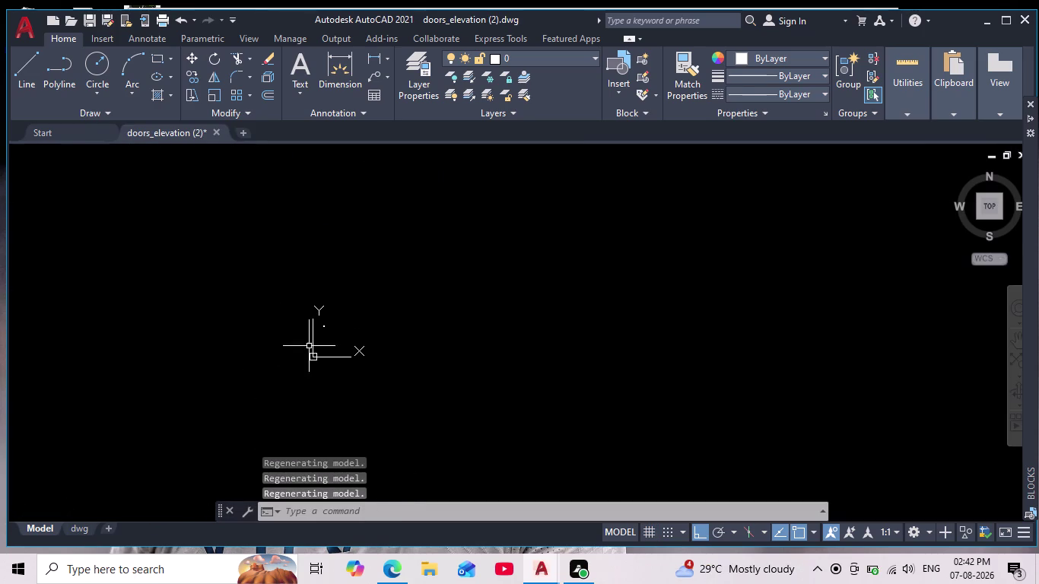
scroll(down, 3)
middle_drag(291, 382, 356, 320)
scroll(down, 3)
scroll(up, 3)
scroll(up, 3)
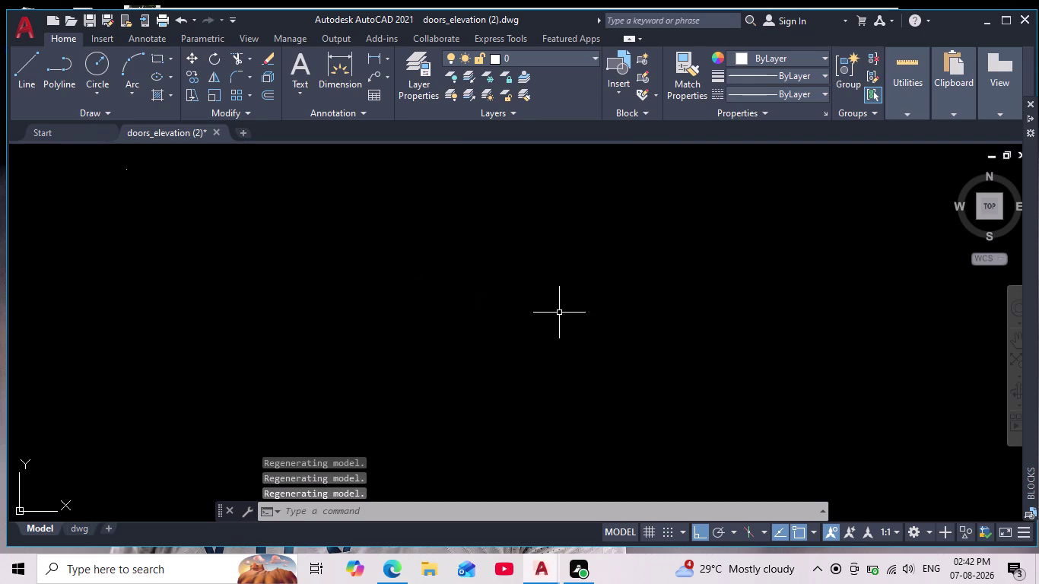
key(ctrl+z)
scroll(down, 3)
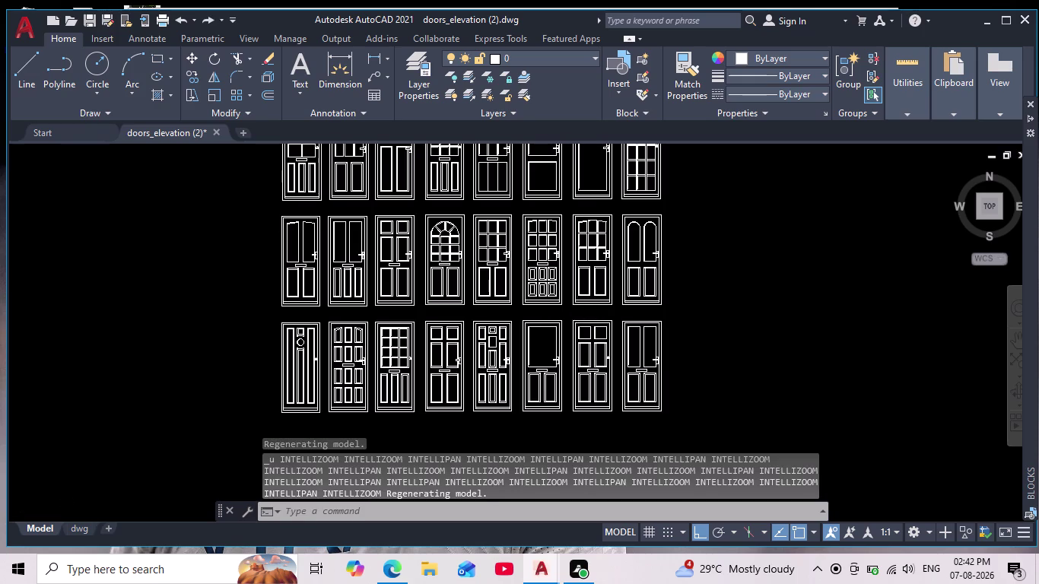
scroll(down, 3)
scroll(down, 3)
middle_drag(565, 321, 549, 307)
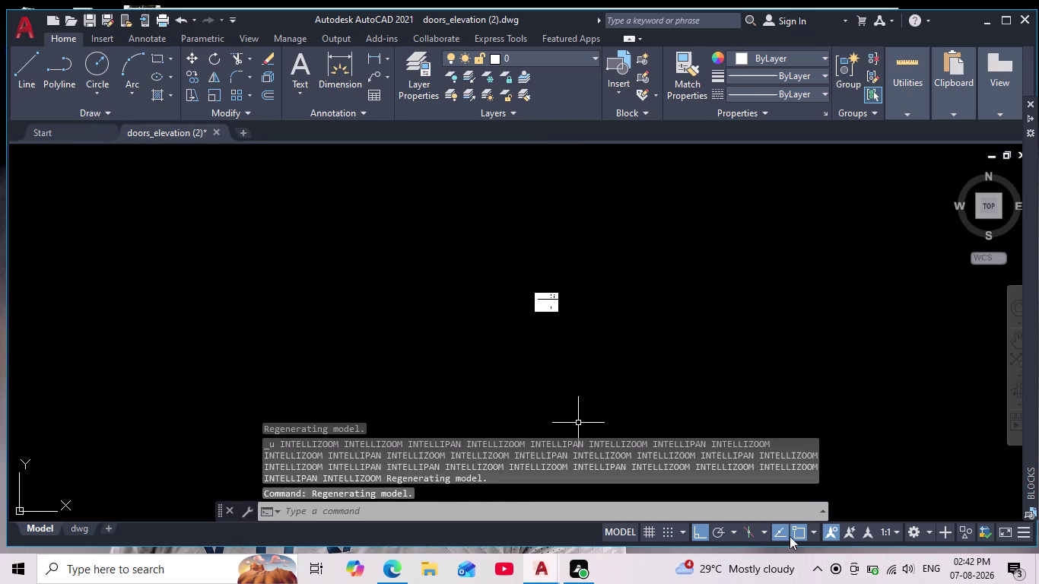
Return to the Residence new drawing from the taskbar thumbnails.
click(540, 573)
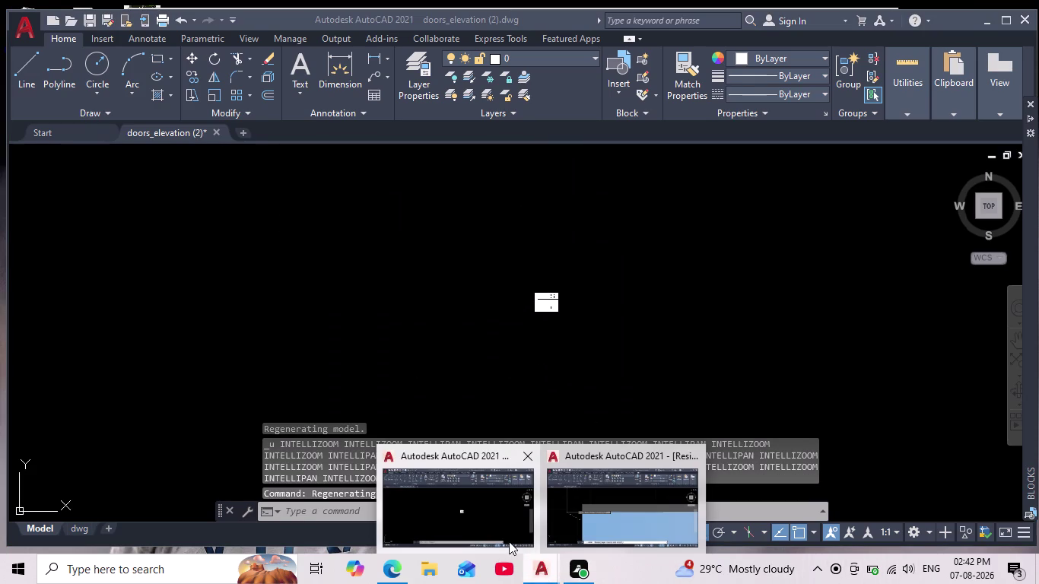
click(640, 514)
scroll(down, 3)
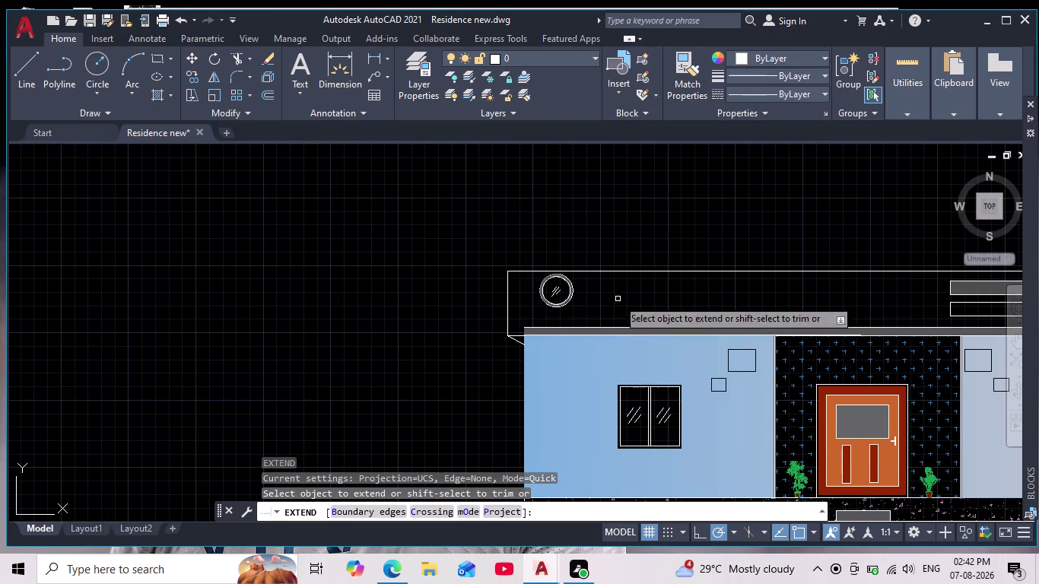
Pan to the parapet's left corner, pick a line, then cancel the extend.
middle_drag(557, 307, 446, 238)
scroll(up, 3)
middle_drag(364, 285, 207, 322)
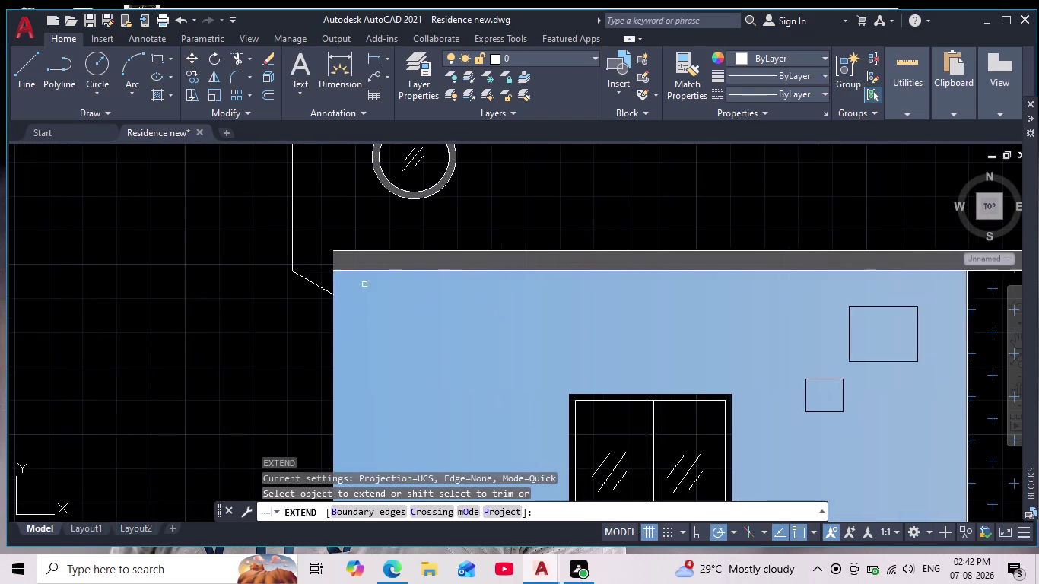
scroll(up, 3)
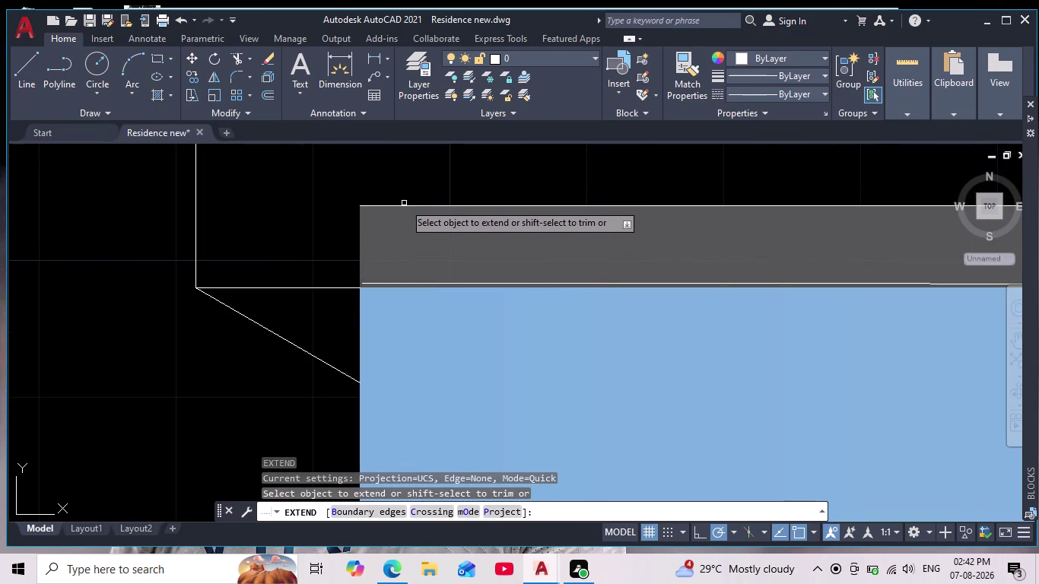
click(404, 205)
scroll(down, 3)
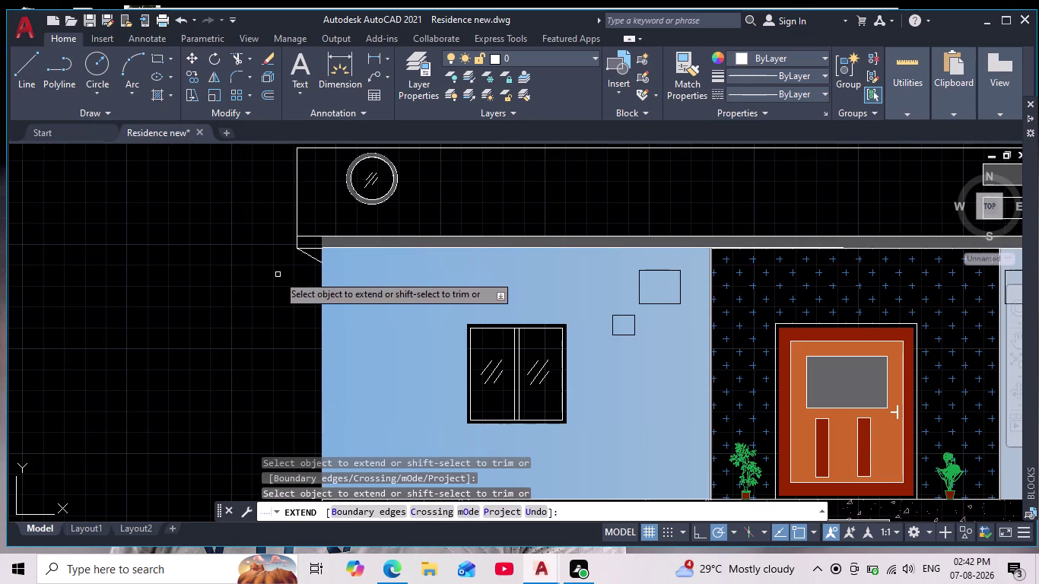
key(Escape)
key(Escape)
scroll(down, 3)
Repeat EXTEND and fence across the right-end parapet lines to reach the outline.
middle_drag(272, 300, 237, 290)
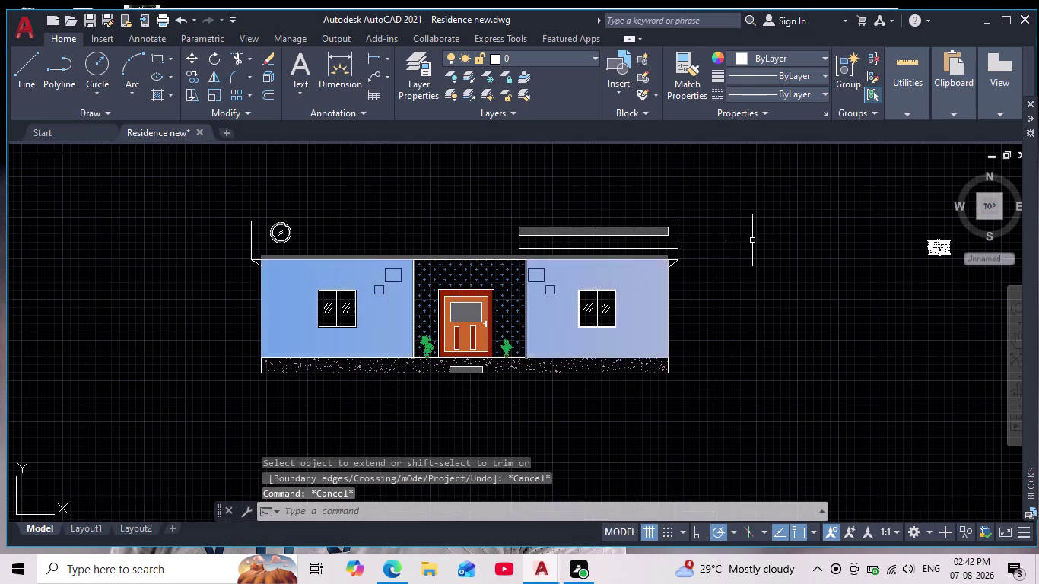
scroll(up, 3)
key(space)
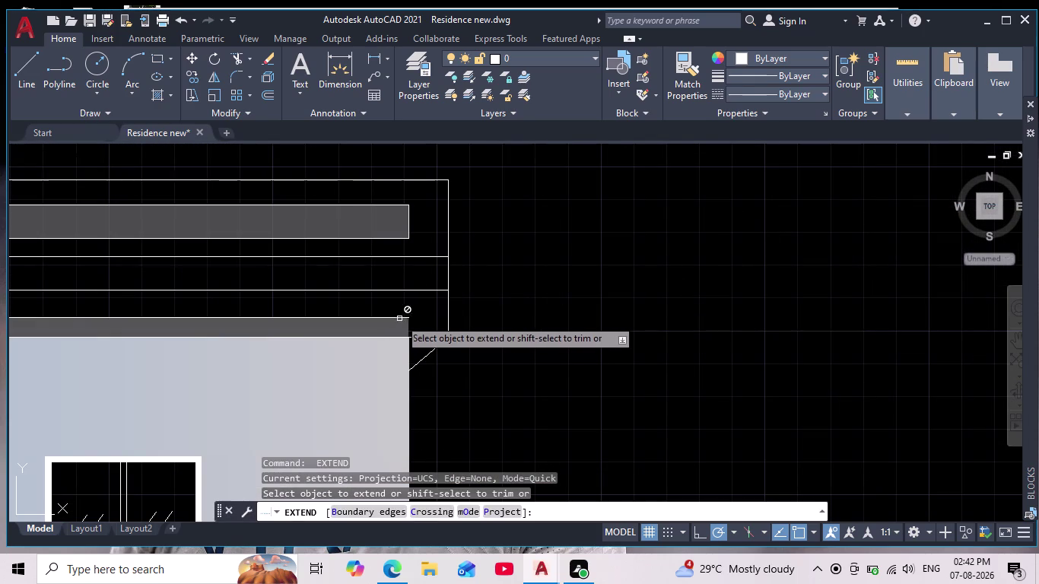
click(402, 316)
scroll(down, 3)
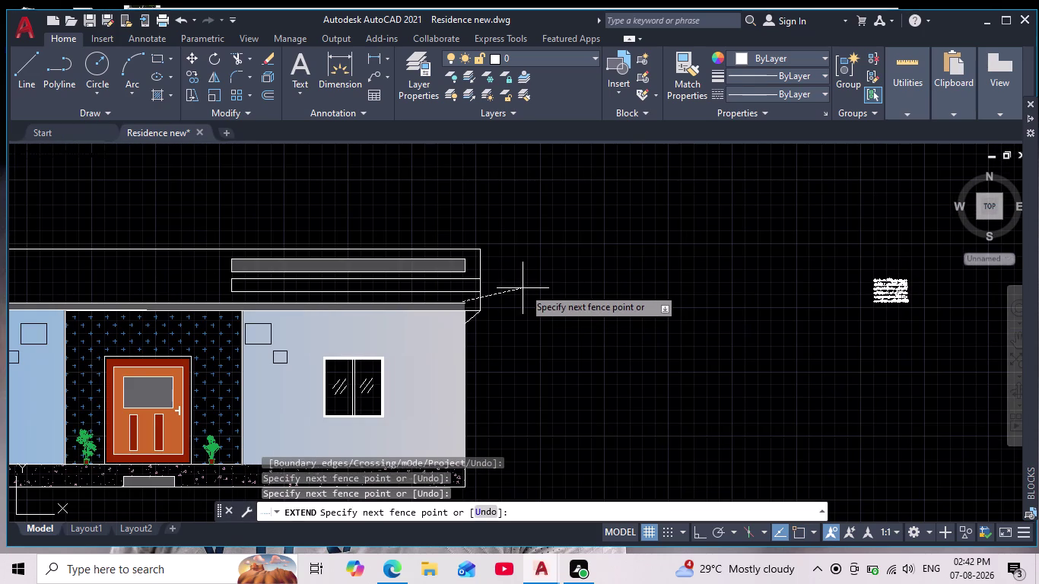
click(466, 298)
scroll(up, 3)
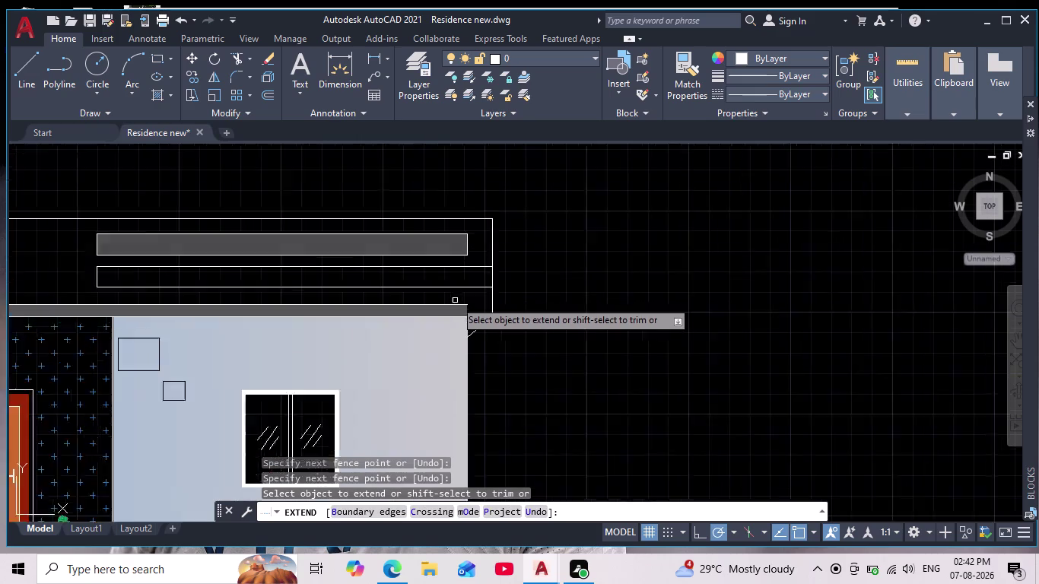
scroll(up, 3)
click(478, 309)
scroll(down, 3)
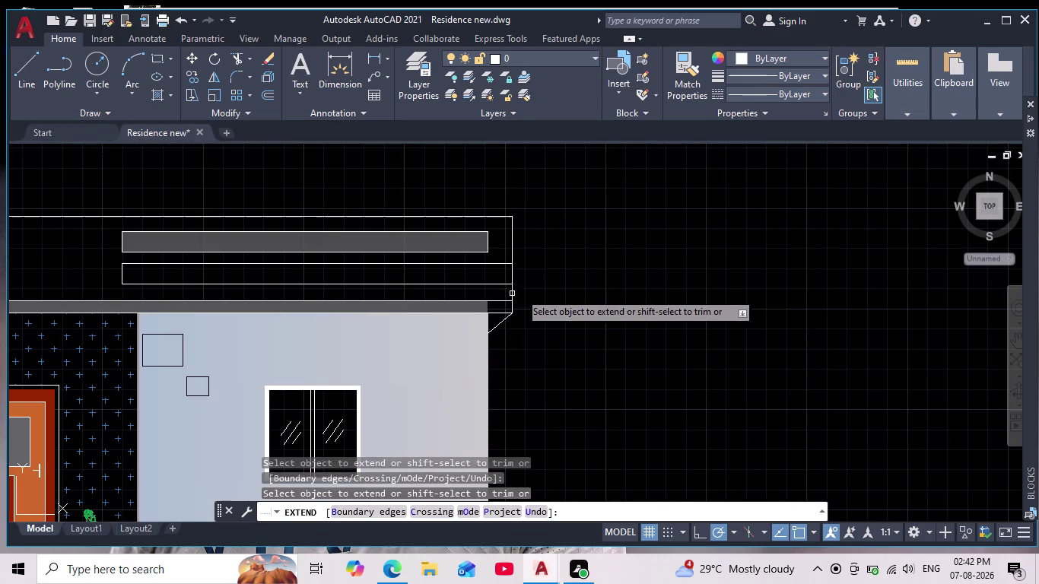
key(Escape)
scroll(up, 3)
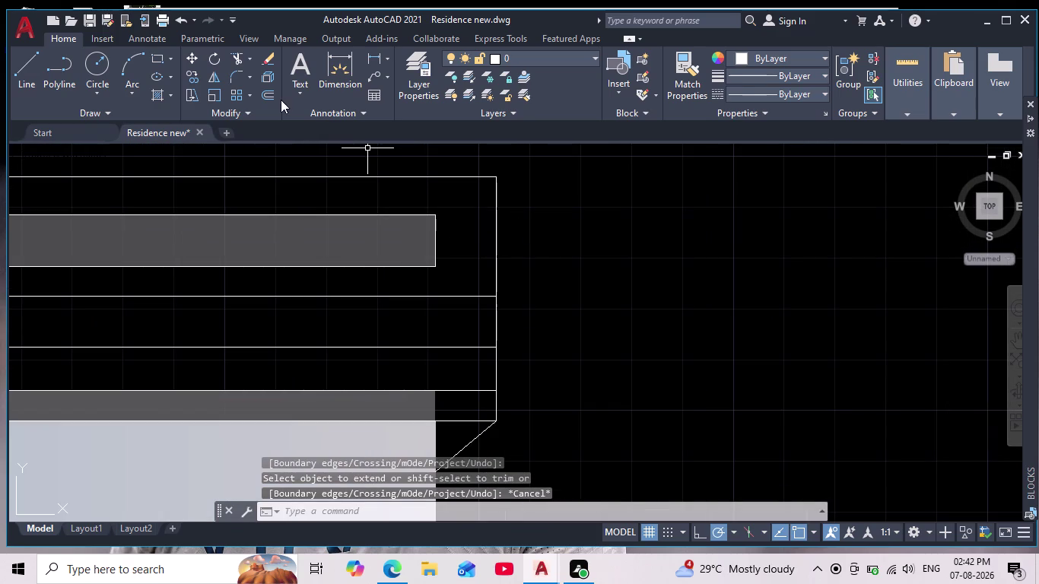
click(235, 63)
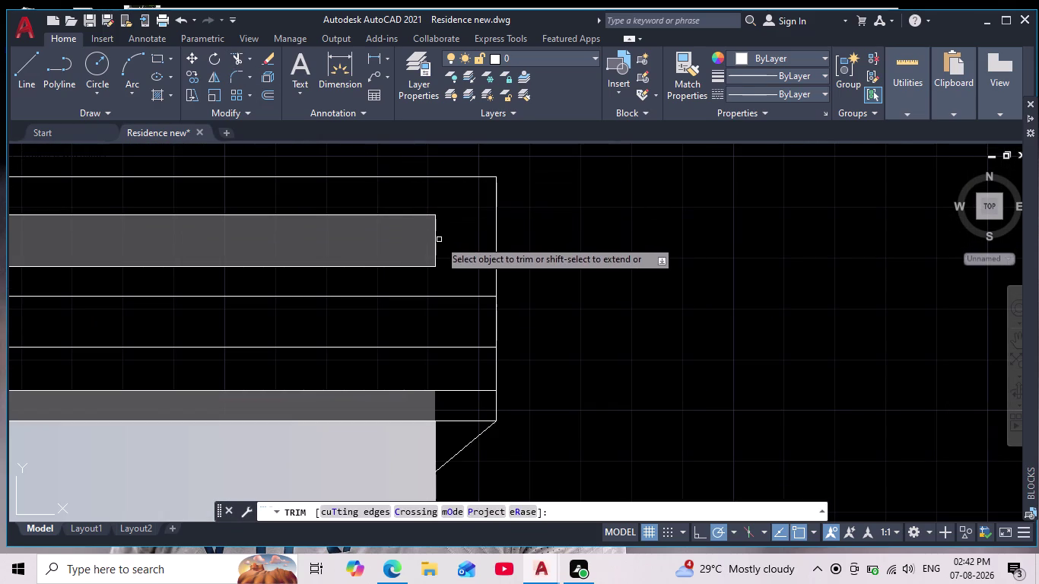
Attempt to trim the grey band strip, then cancel the failed trim.
click(435, 237)
click(435, 240)
click(412, 241)
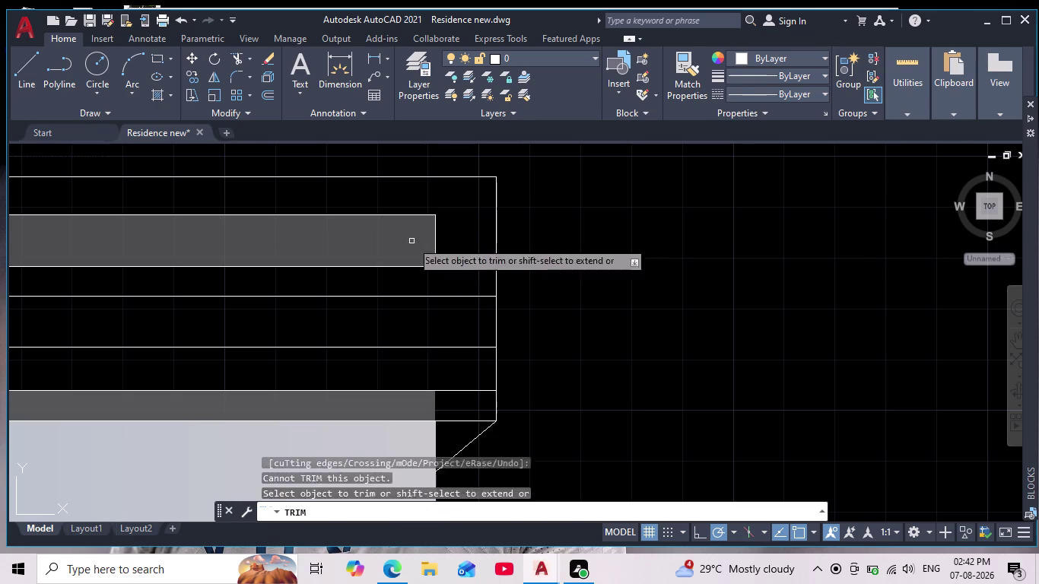
click(388, 248)
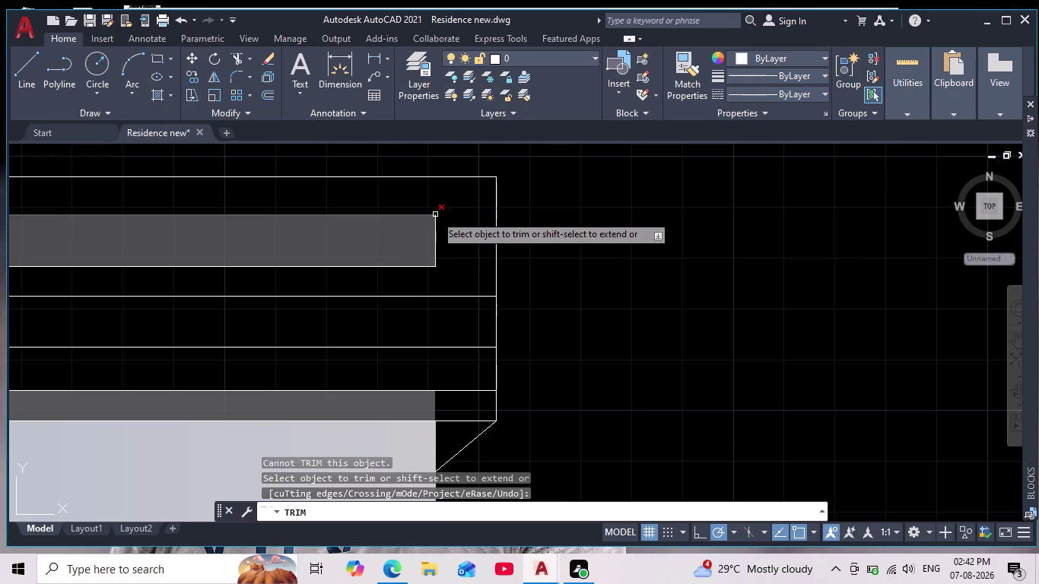
scroll(down, 3)
key(Escape)
Window-select and delete the grey band strip, then select the remaining outlined band.
click(448, 220)
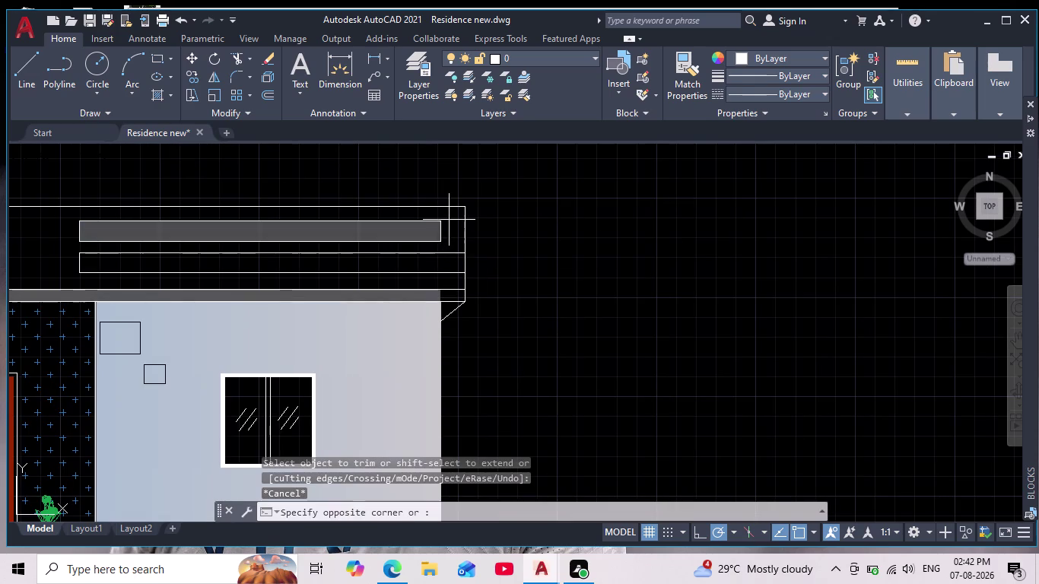
click(415, 238)
key(Delete)
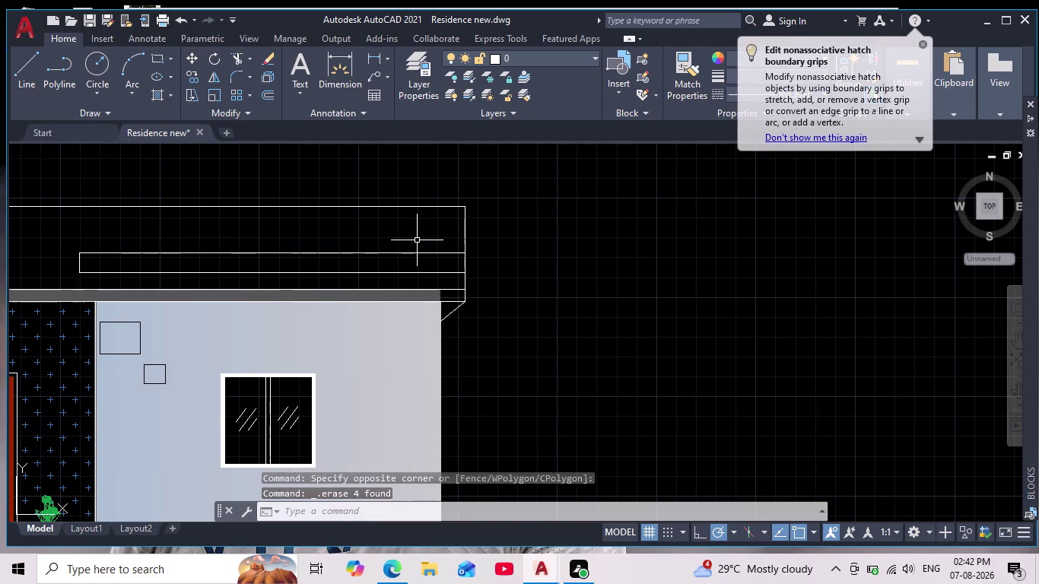
key(Escape)
key(Escape)
click(414, 253)
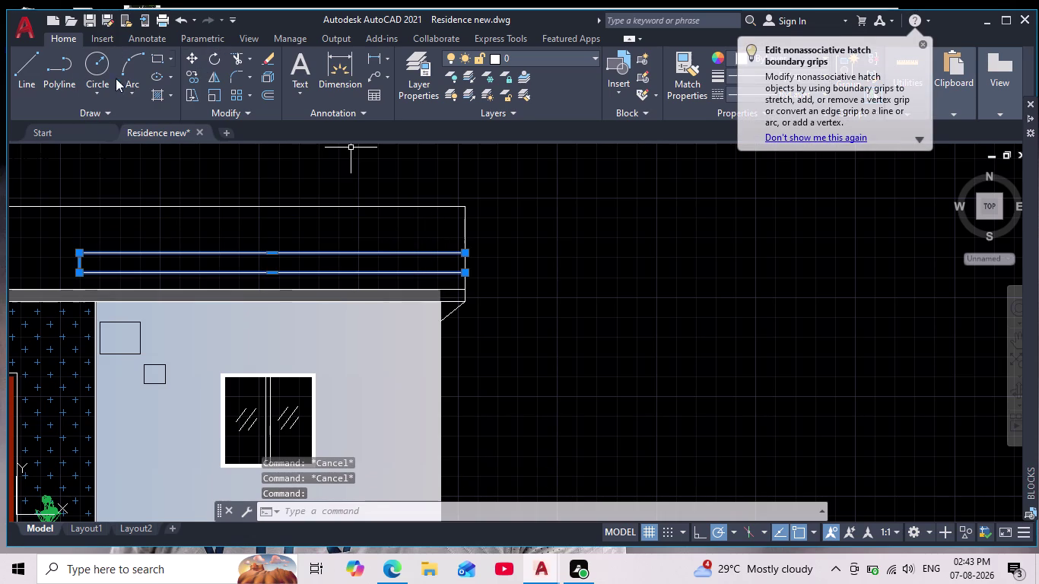
click(193, 71)
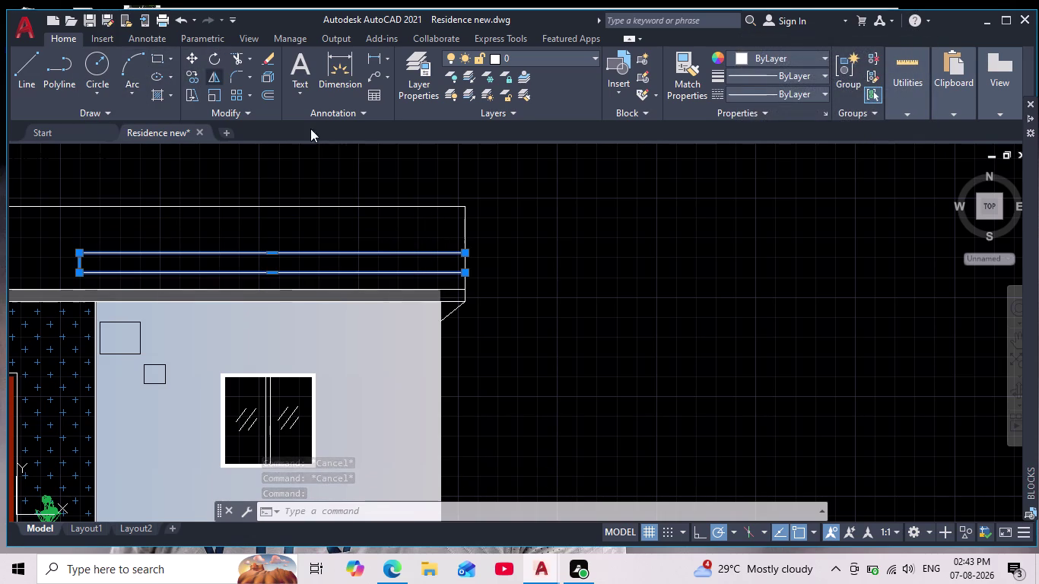
Copy the outlined parapet band to a position just above the original.
click(463, 252)
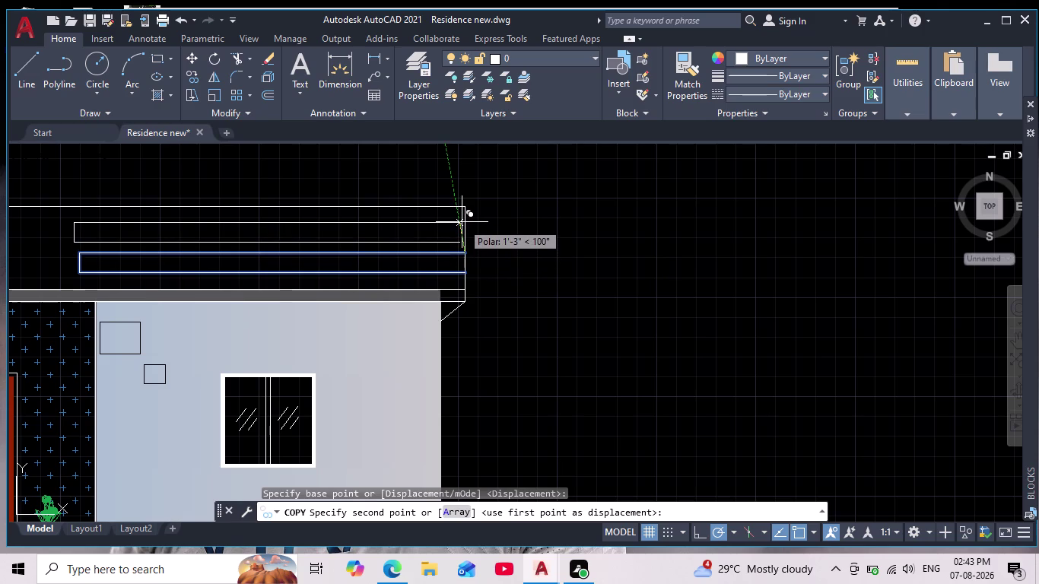
click(462, 222)
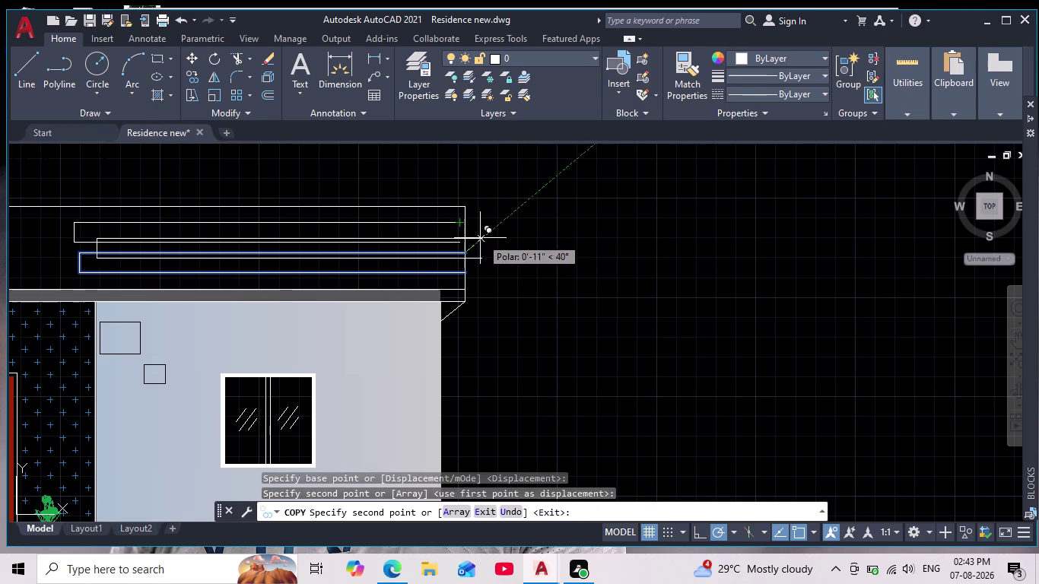
key(Escape)
scroll(up, 3)
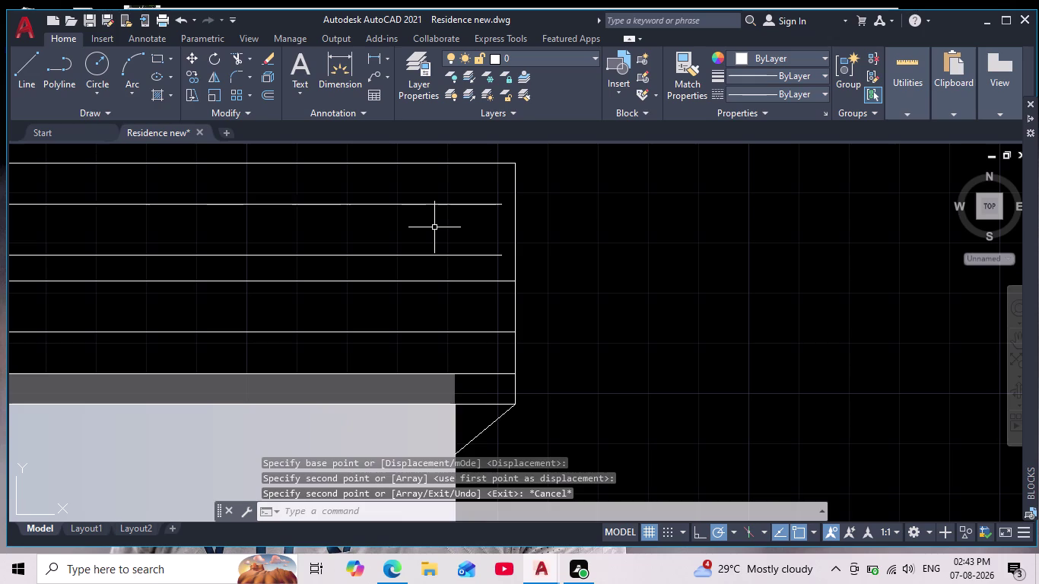
scroll(down, 3)
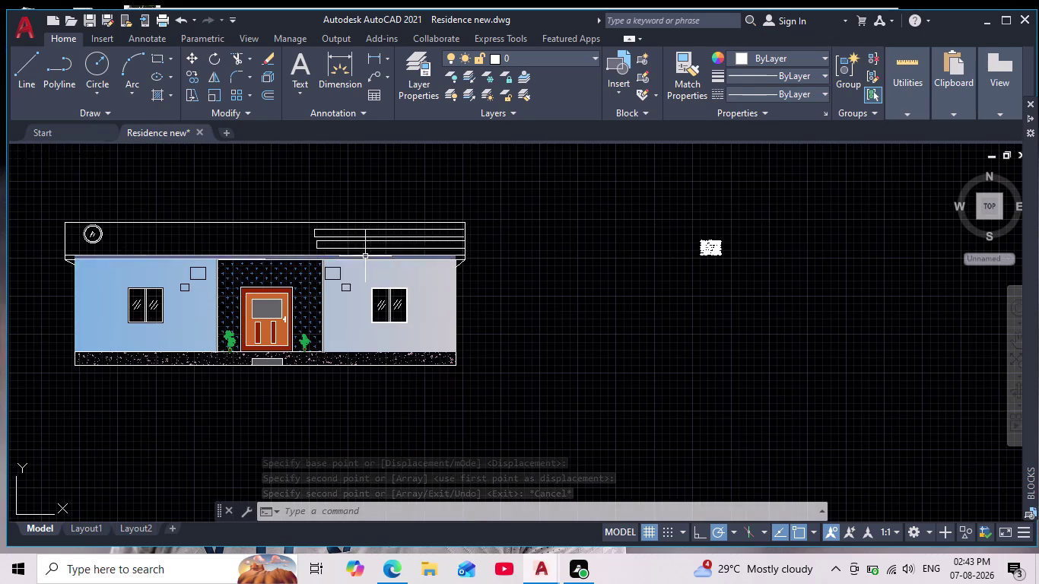
scroll(up, 3)
text(ex)
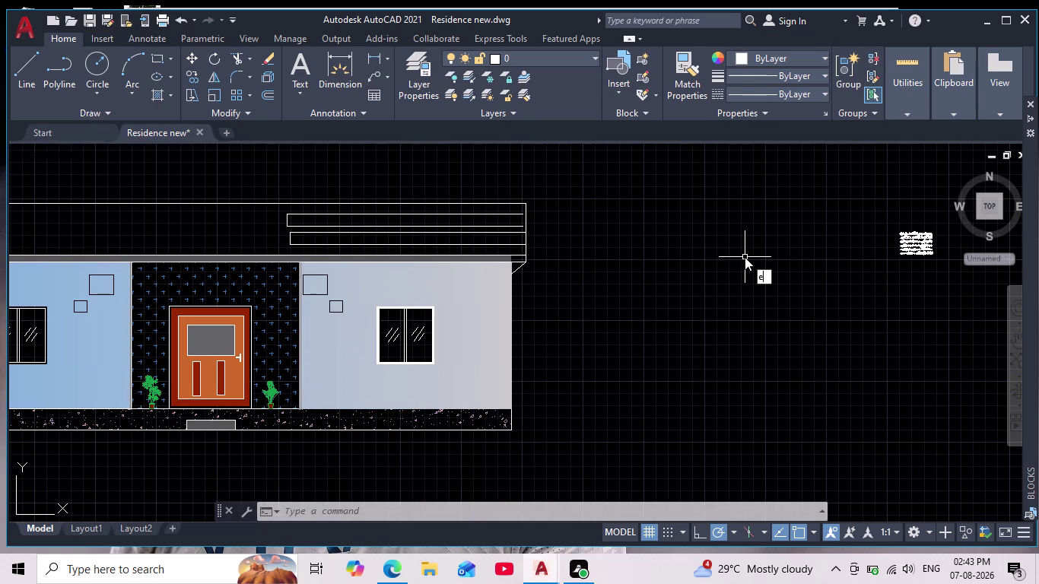
key(Return)
scroll(up, 3)
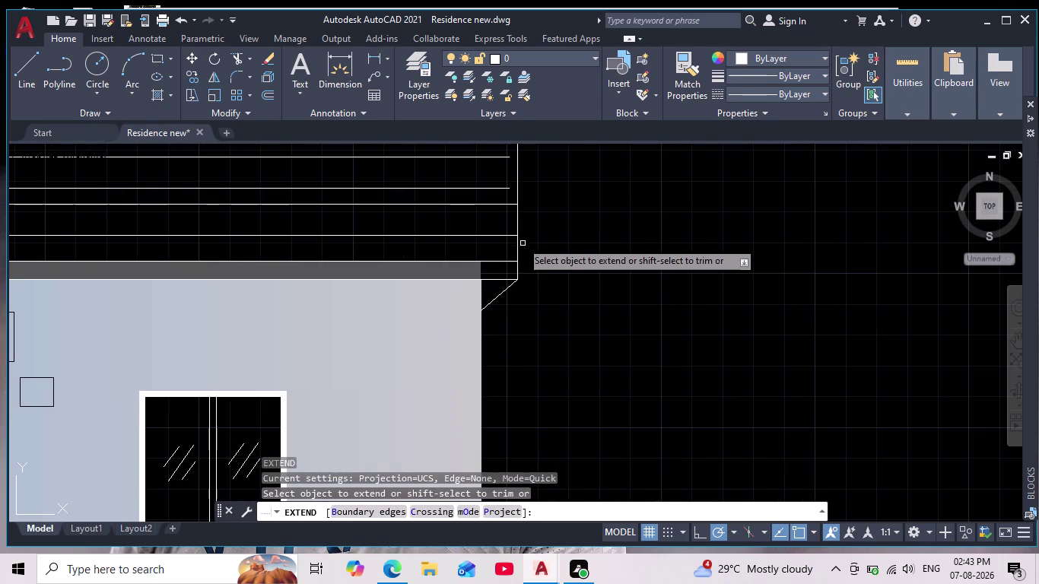
drag(465, 150, 474, 195)
scroll(down, 3)
middle_drag(662, 210, 623, 295)
key(Escape)
key(Escape)
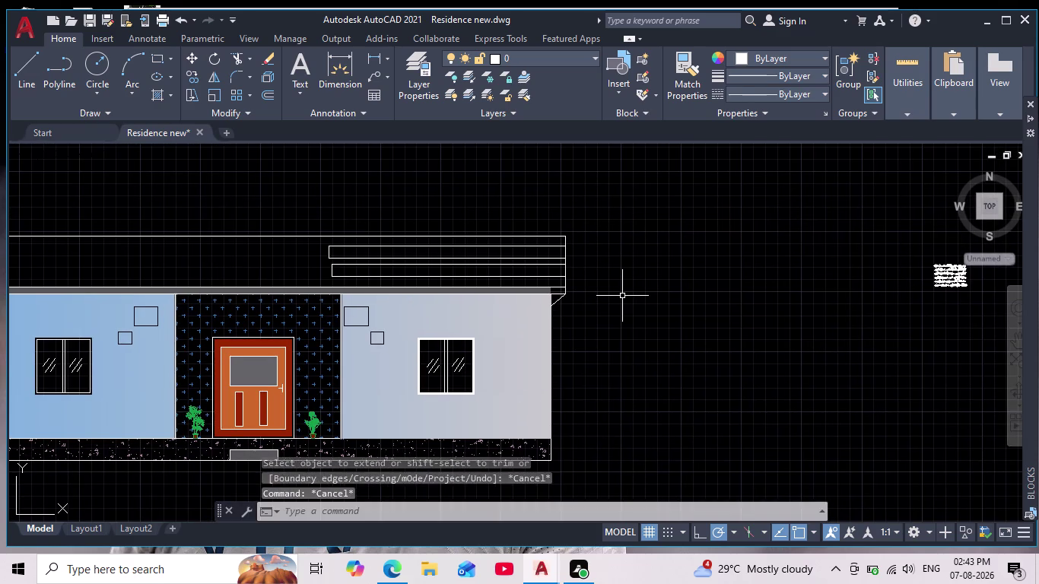
key(Escape)
scroll(down, 3)
middle_drag(622, 299, 604, 278)
scroll(up, 3)
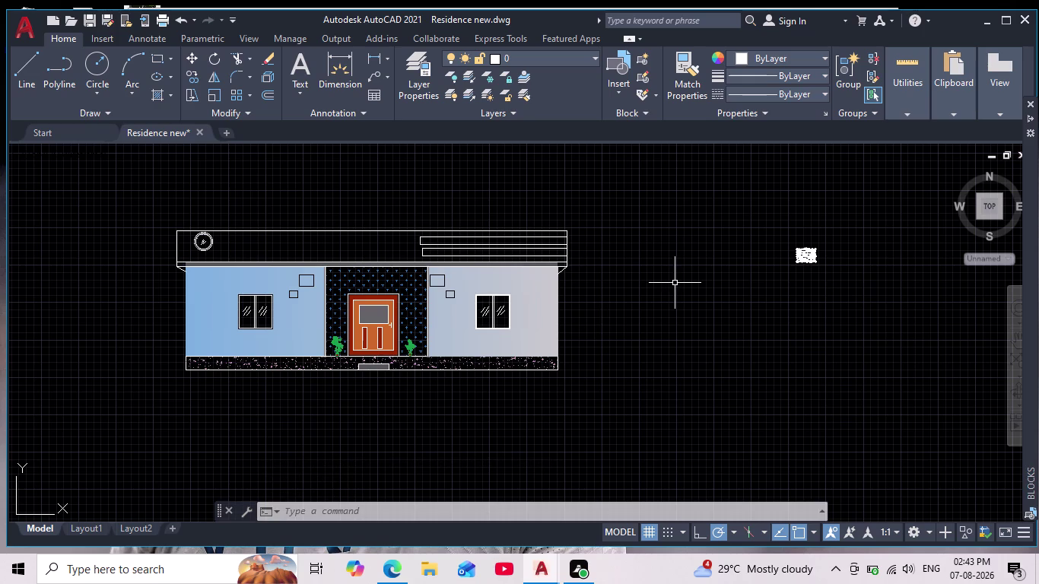
scroll(down, 3)
scroll(up, 3)
scroll(up, 3)
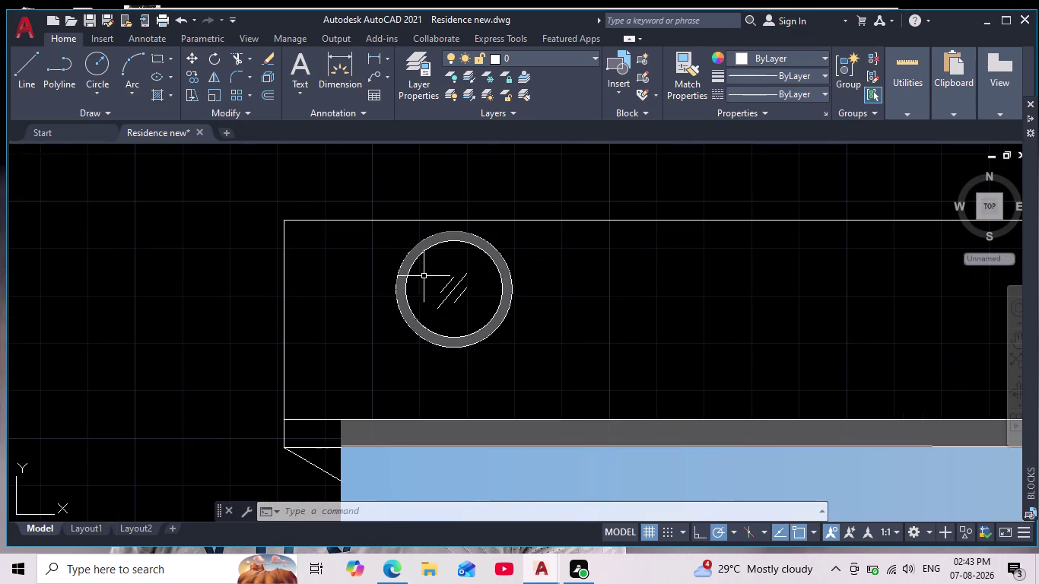
drag(552, 239, 549, 245)
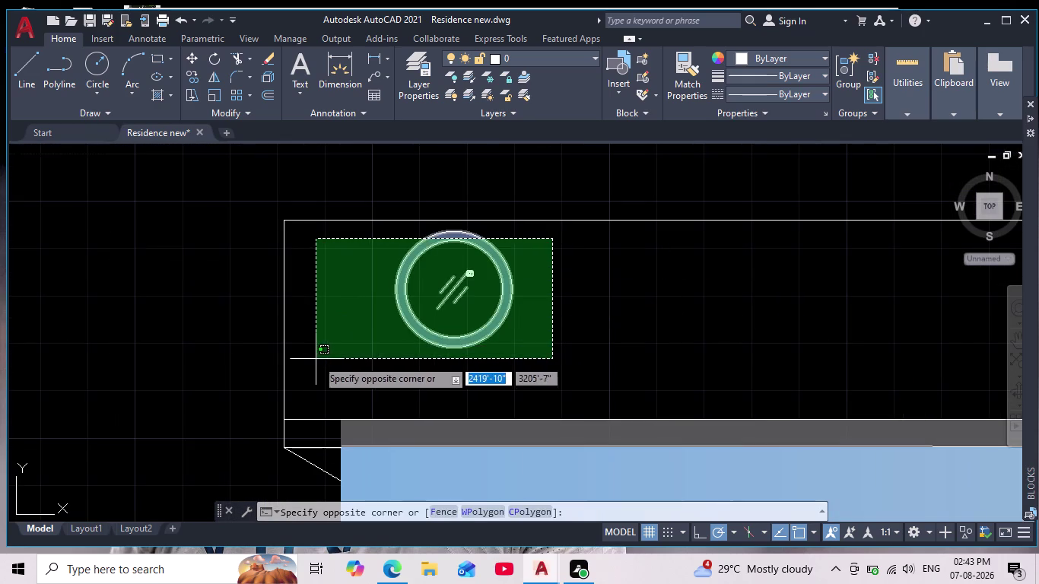
Move the selected circular emblem slightly left along the parapet.
click(329, 359)
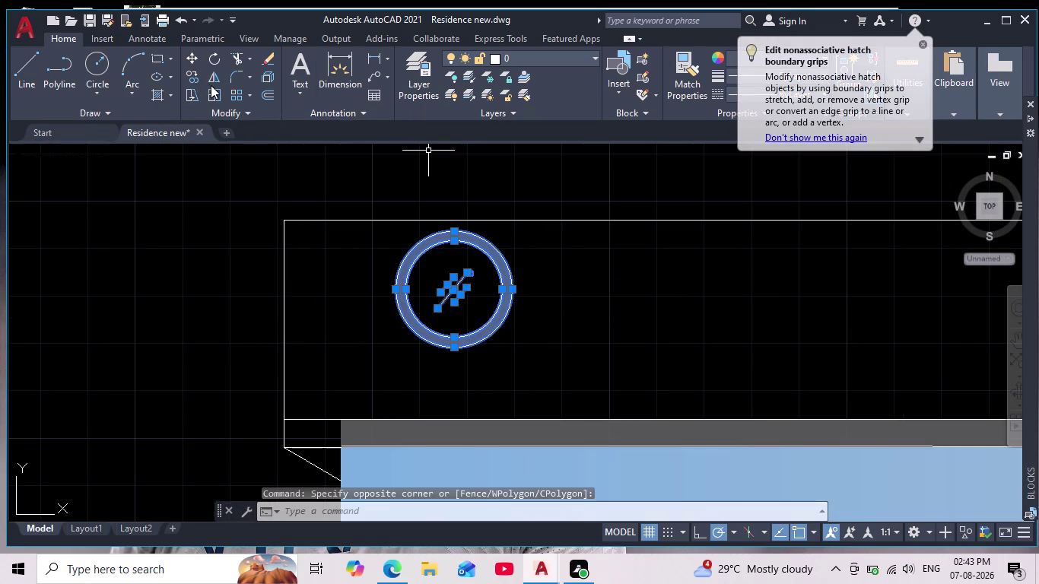
click(190, 61)
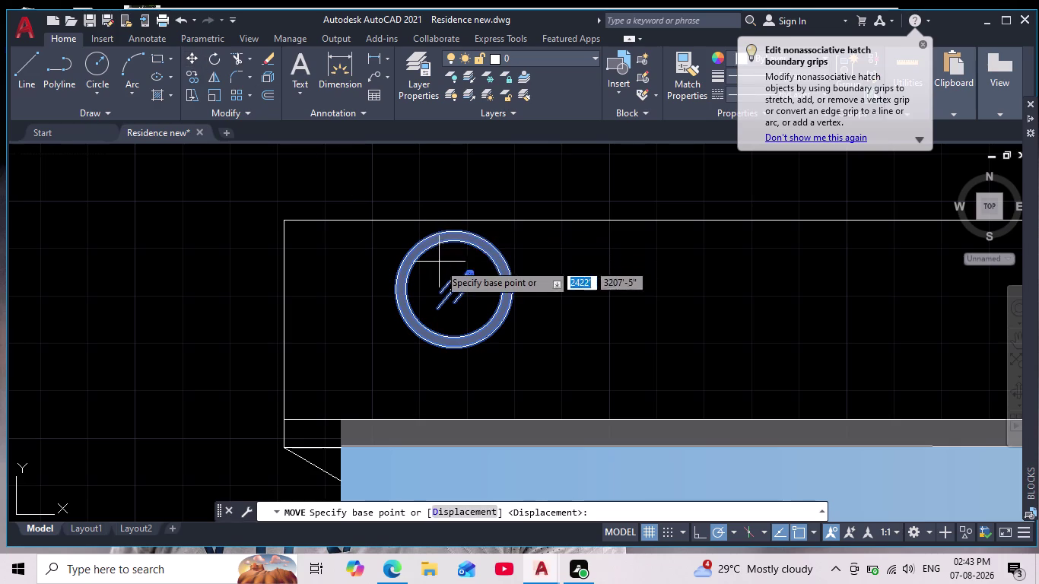
click(450, 288)
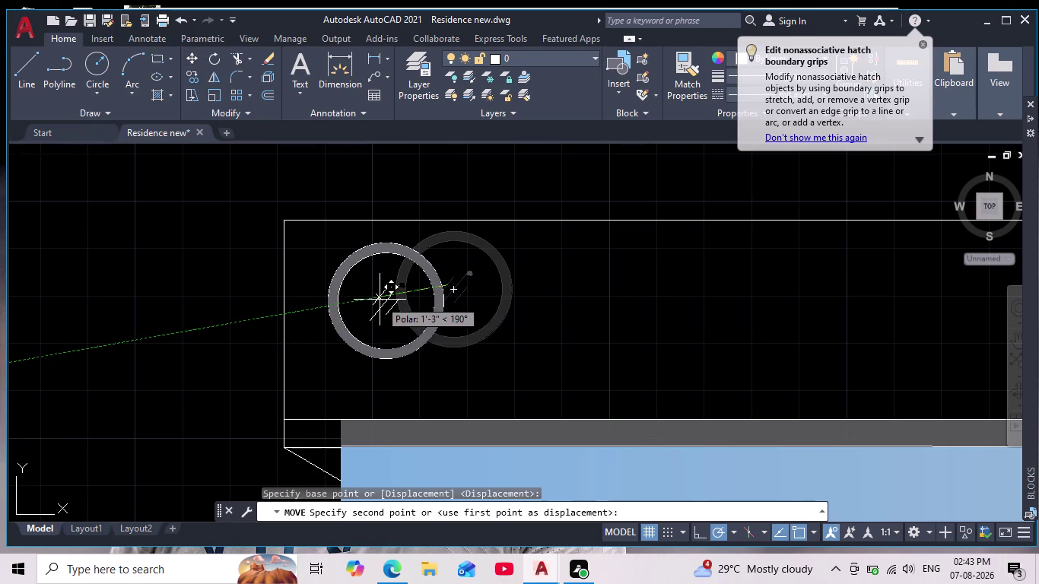
click(380, 298)
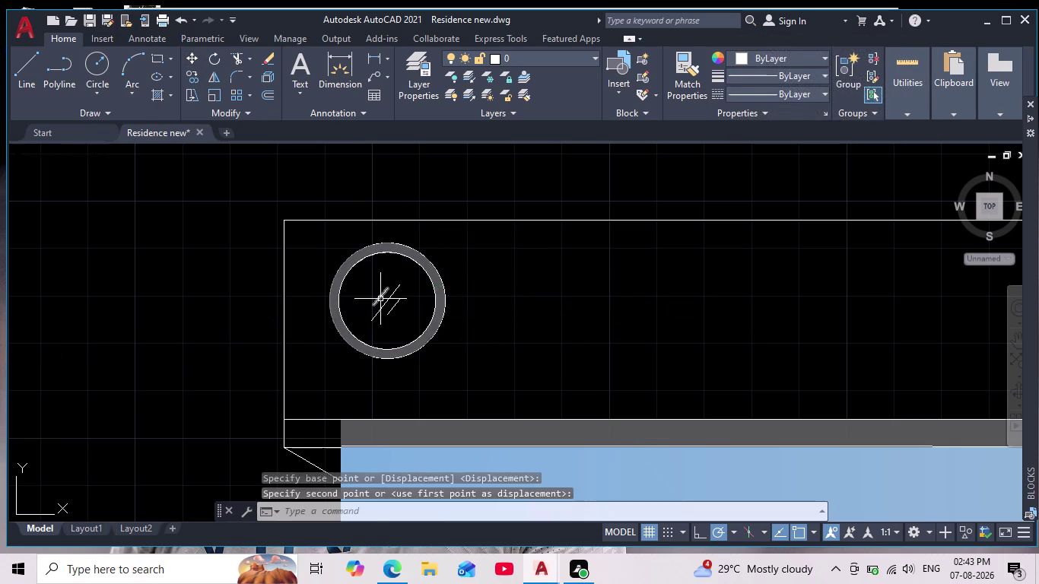
scroll(down, 3)
middle_drag(528, 310, 475, 281)
scroll(down, 3)
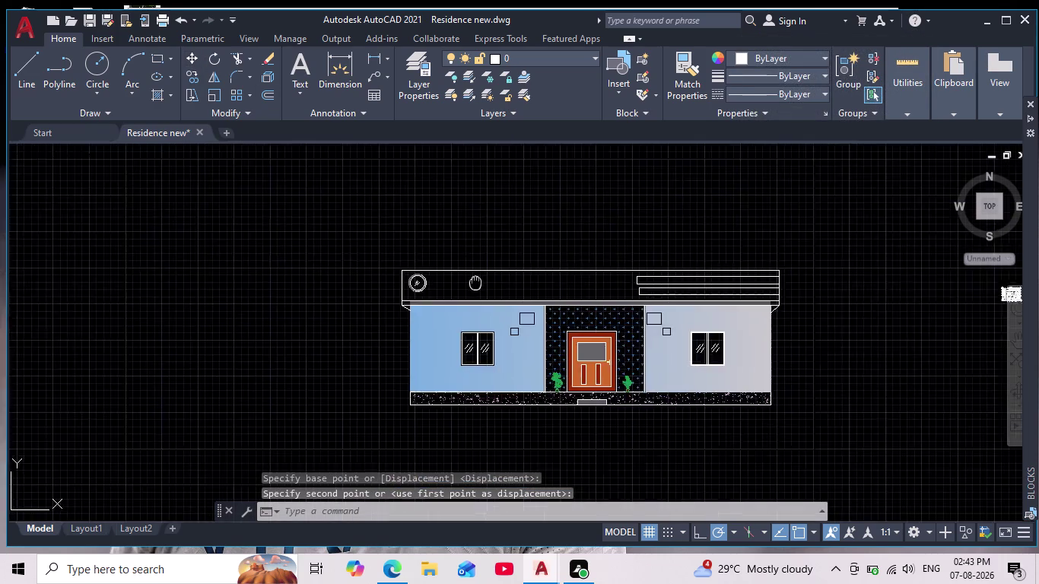
scroll(up, 3)
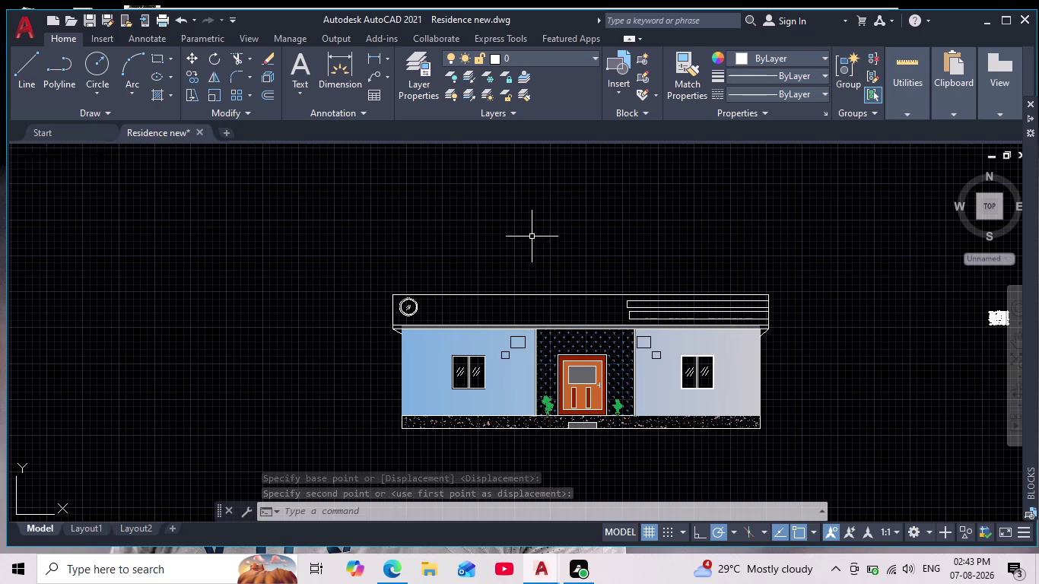
scroll(up, 3)
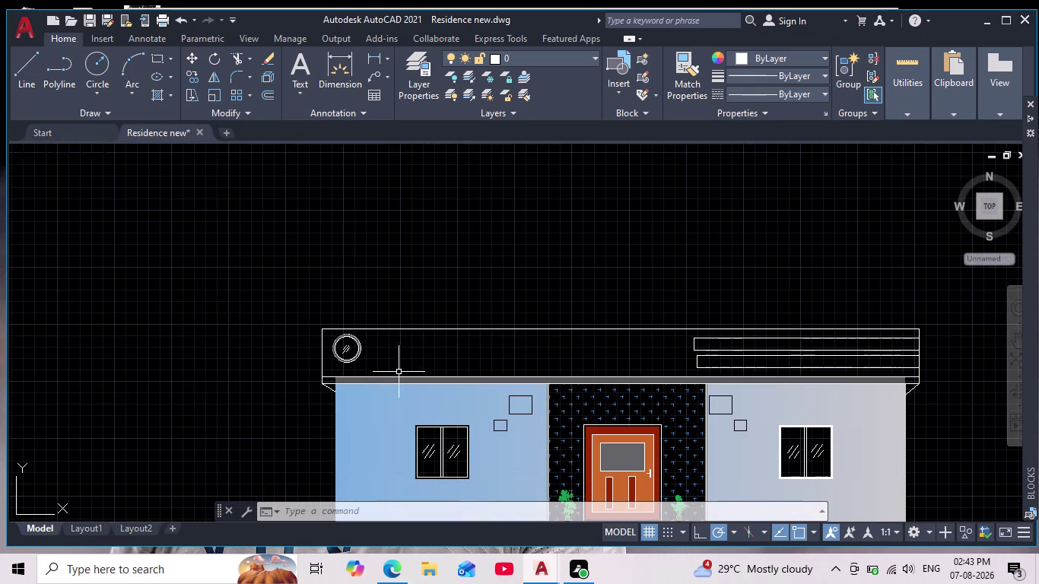
scroll(up, 3)
Delete the grey hatch band under the parapet.
click(361, 332)
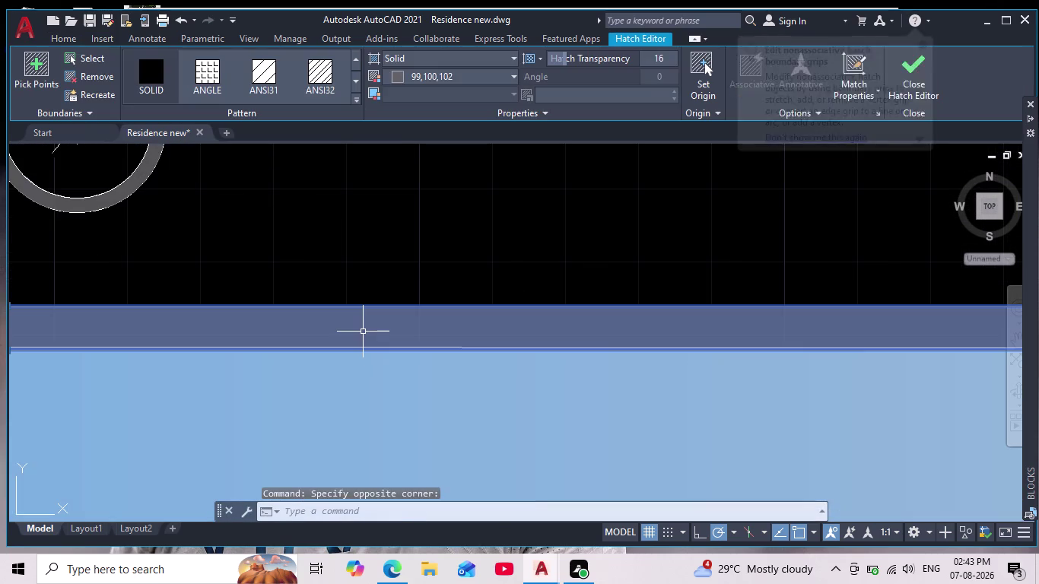
key(Delete)
scroll(down, 3)
scroll(down, 3)
middle_drag(477, 250, 361, 274)
scroll(down, 3)
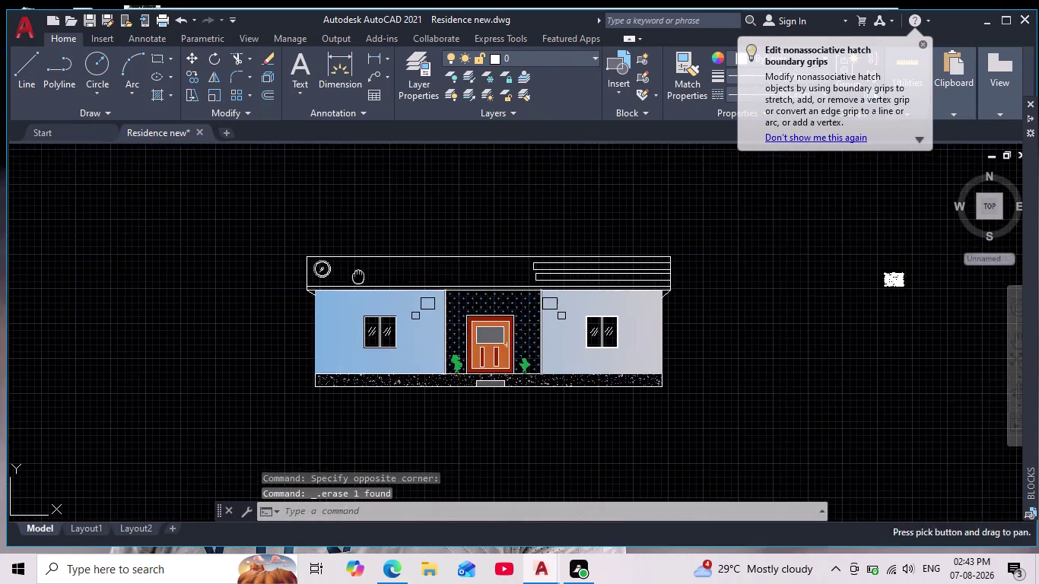
scroll(up, 3)
scroll(up, 3)
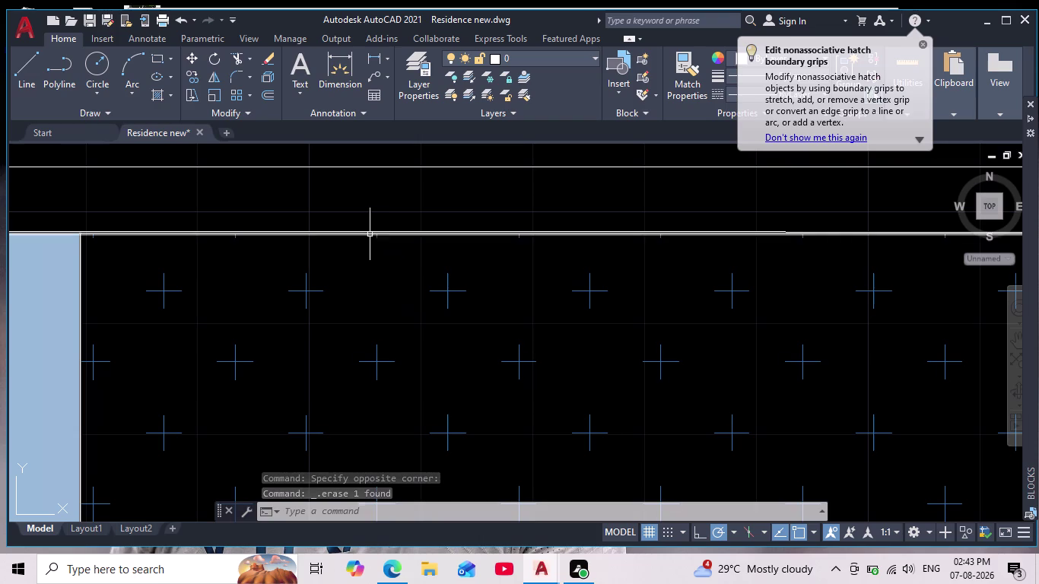
scroll(up, 3)
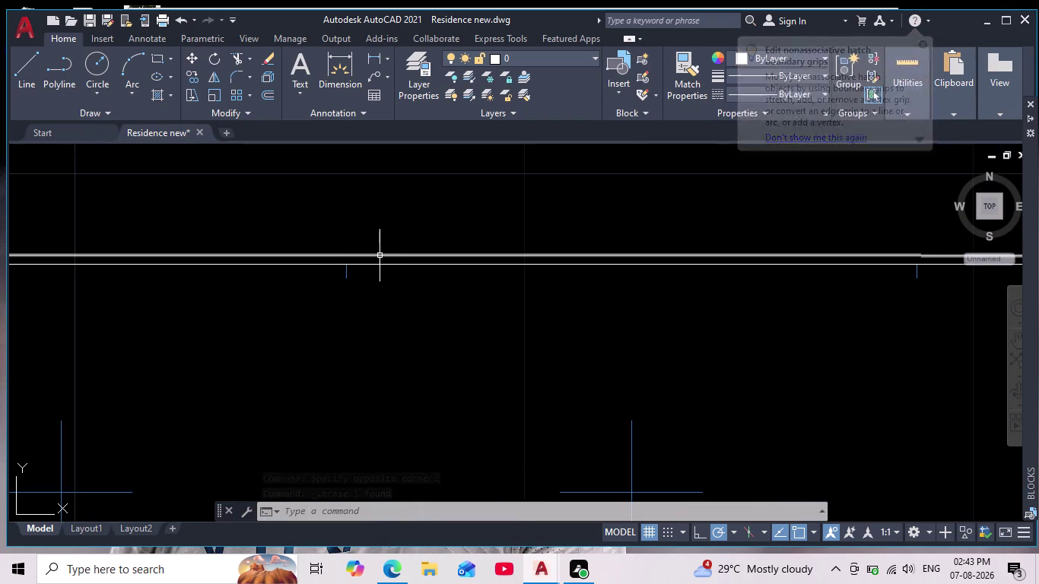
Delete the line along the top of the walls.
click(380, 254)
scroll(down, 3)
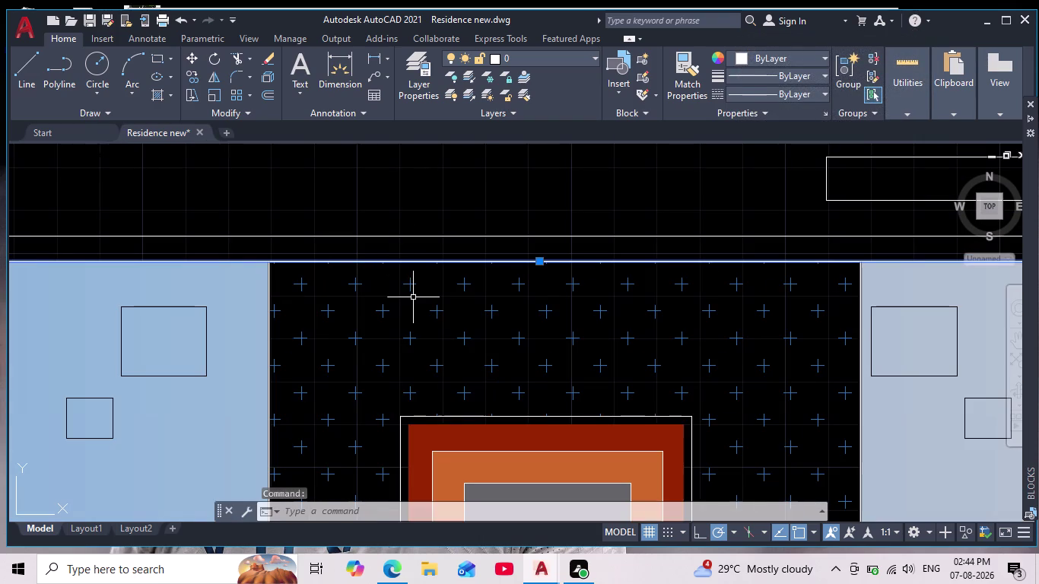
key(Delete)
scroll(down, 3)
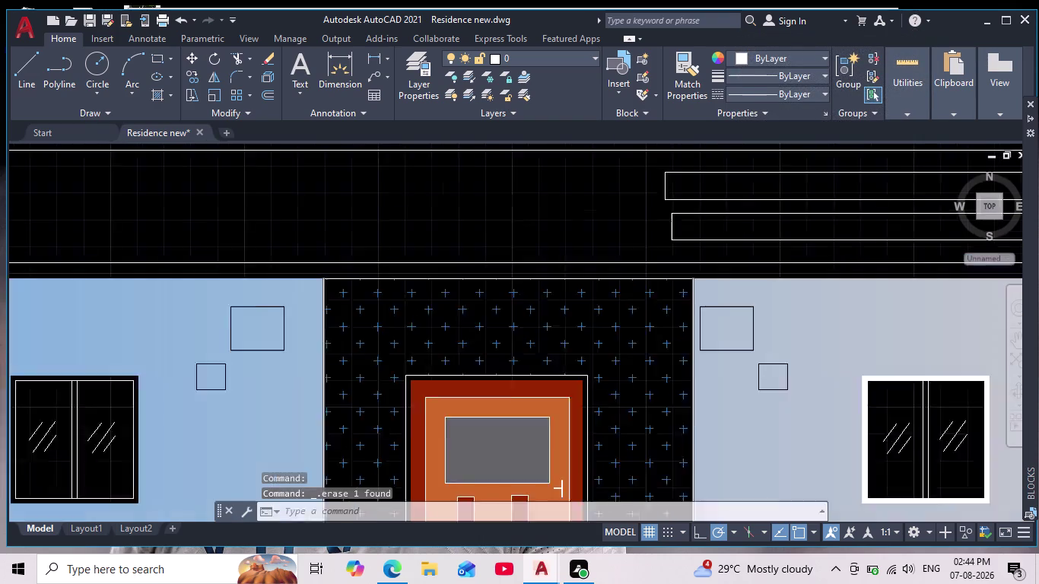
scroll(down, 3)
scroll(up, 3)
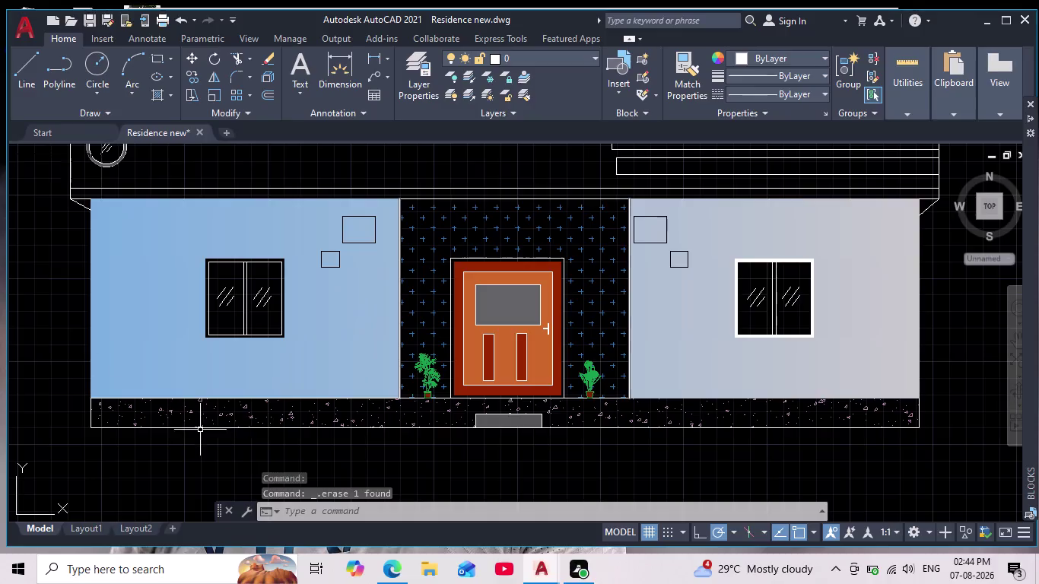
scroll(up, 3)
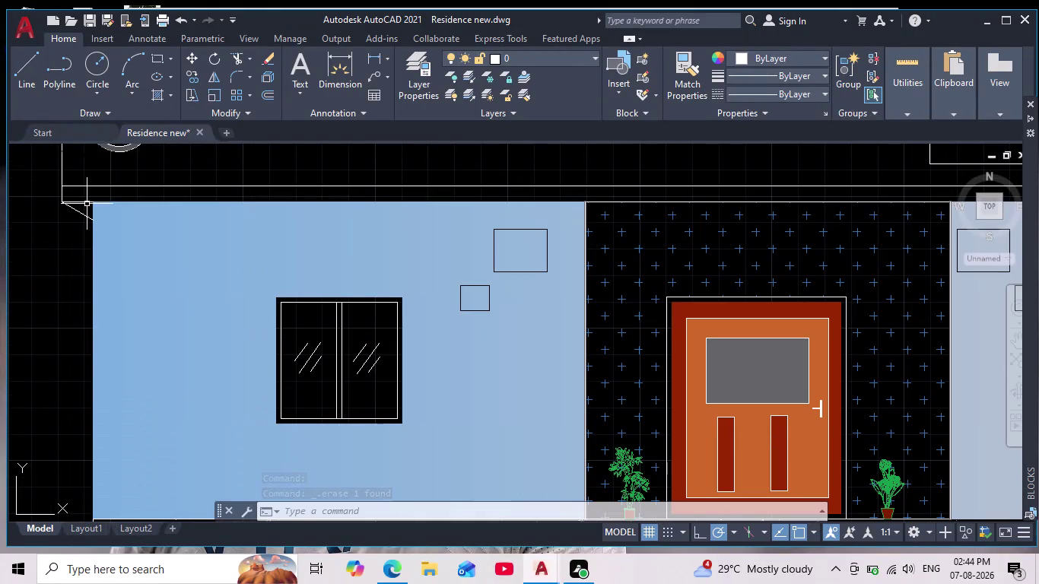
click(27, 68)
scroll(up, 3)
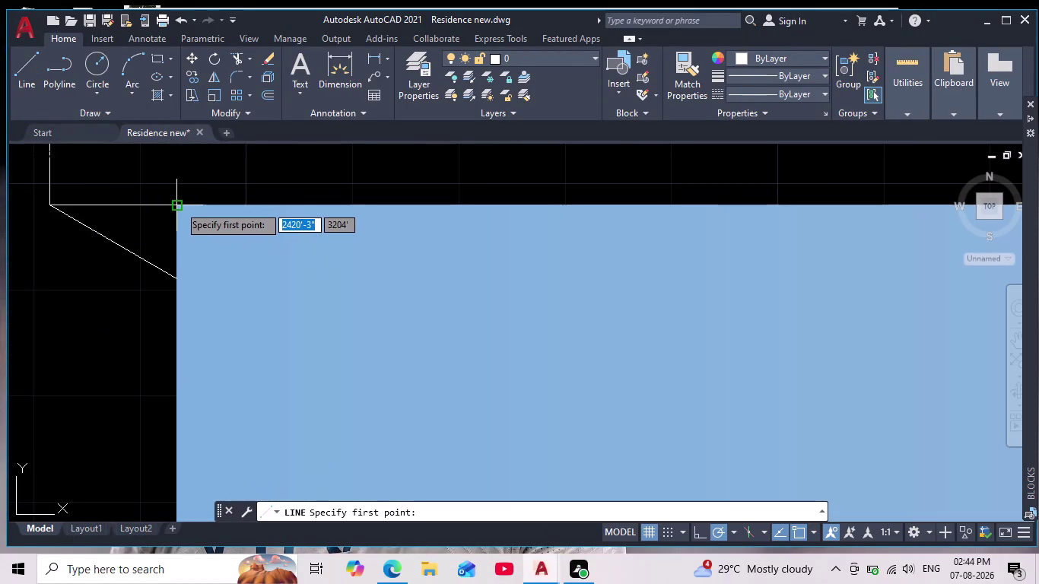
Draw a horizontal line with Ortho on along the parapet's base.
click(175, 205)
scroll(down, 3)
middle_drag(499, 212, 169, 260)
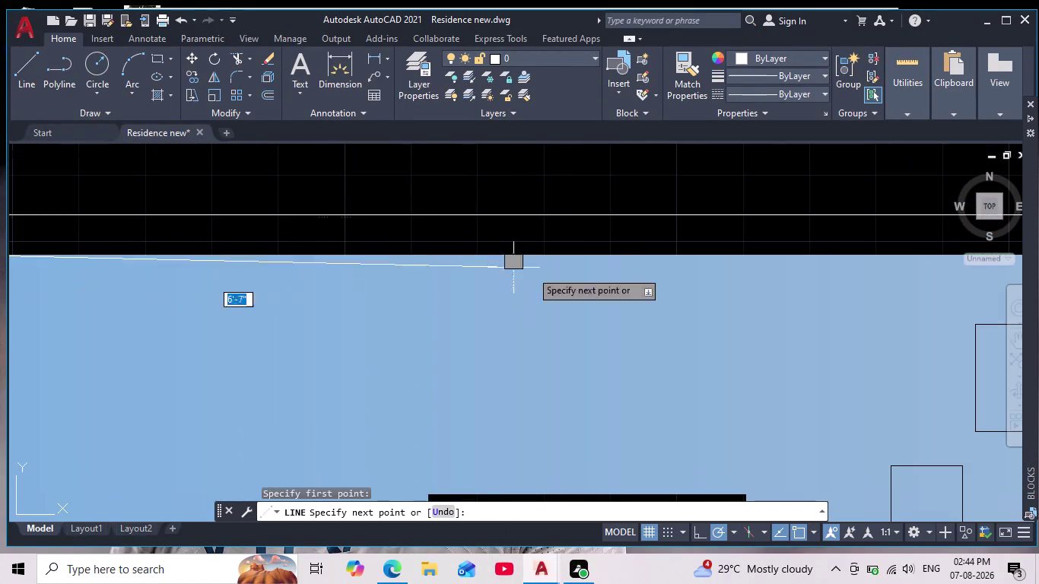
middle_drag(664, 254, 359, 235)
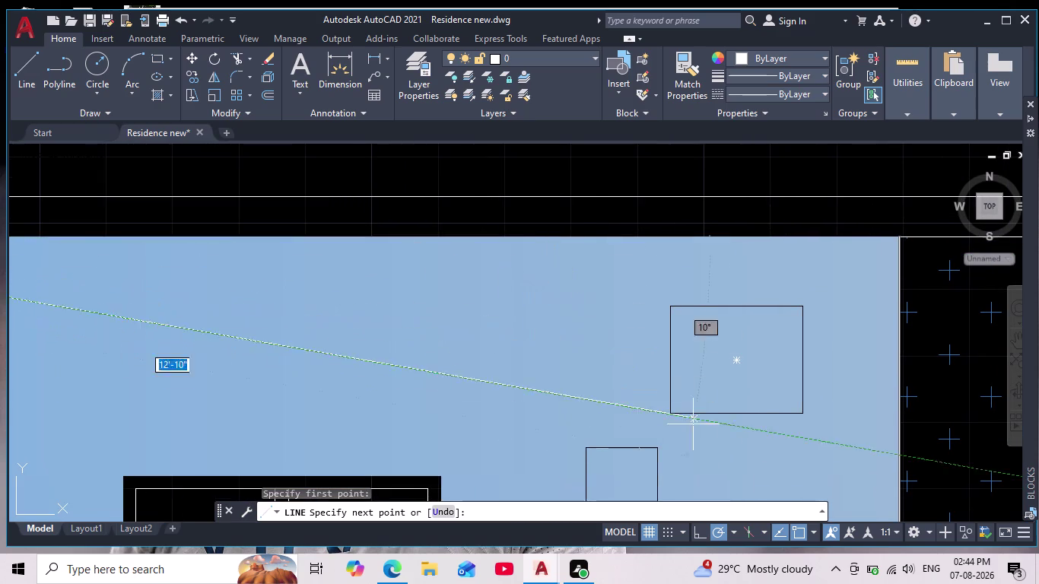
click(706, 535)
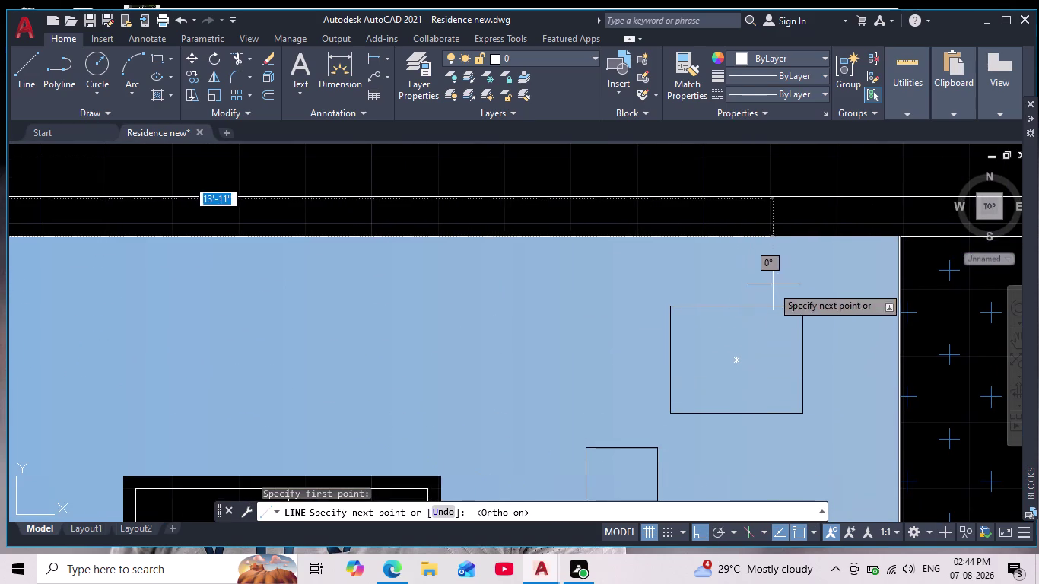
scroll(down, 3)
middle_drag(868, 256, 600, 316)
scroll(up, 3)
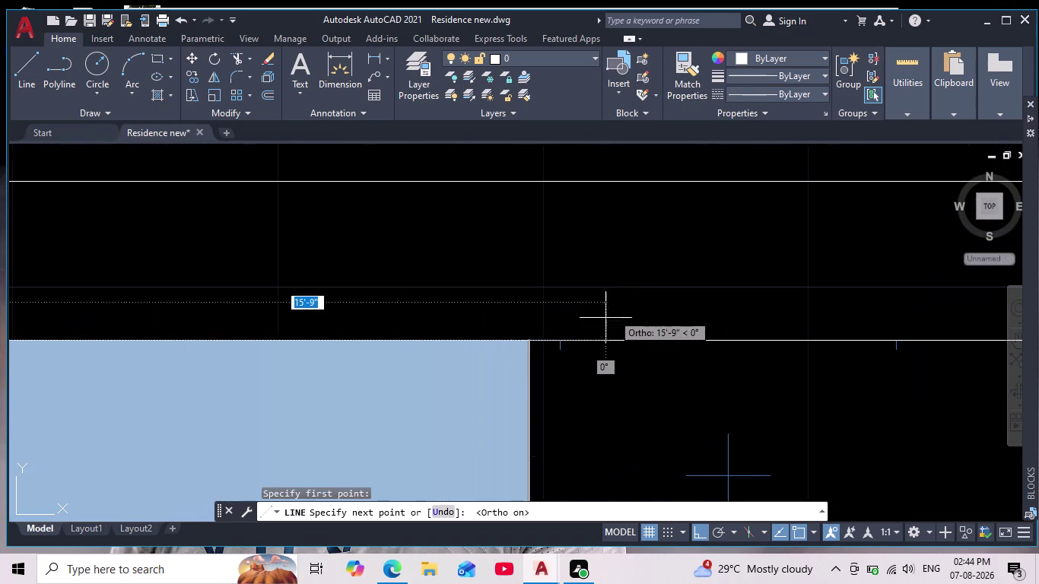
click(538, 340)
key(space)
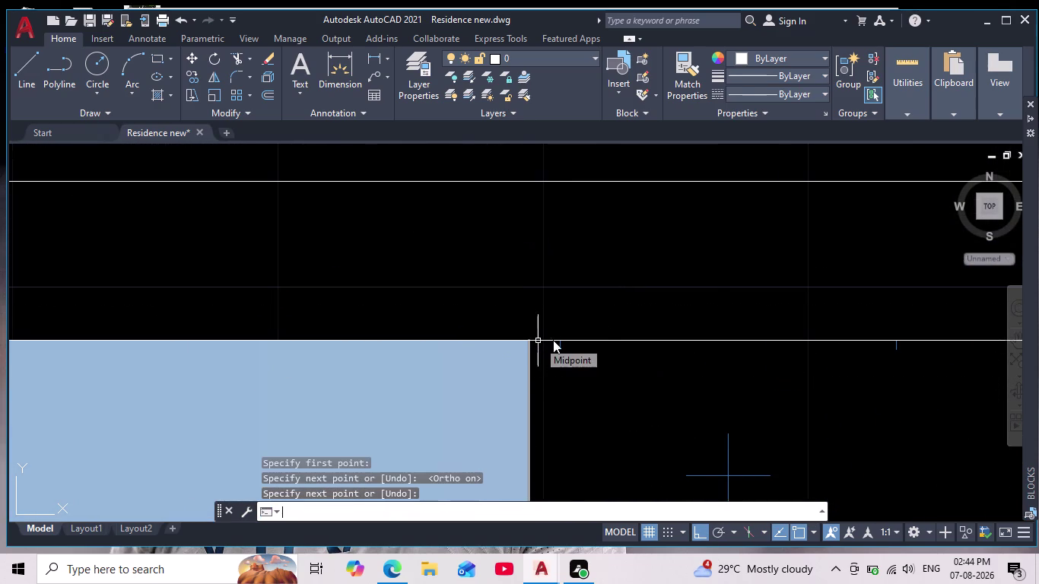
Recentre the whole elevation and begin a solid hatch fill.
scroll(down, 3)
scroll(down, 3)
middle_drag(621, 351, 449, 268)
scroll(down, 3)
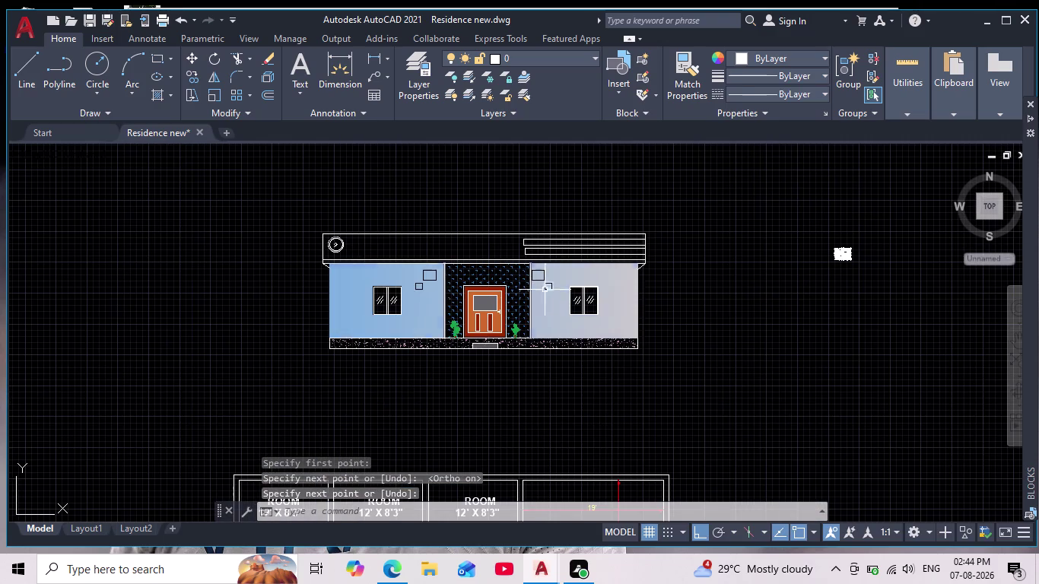
middle_drag(703, 321, 709, 356)
click(707, 354)
key(h)
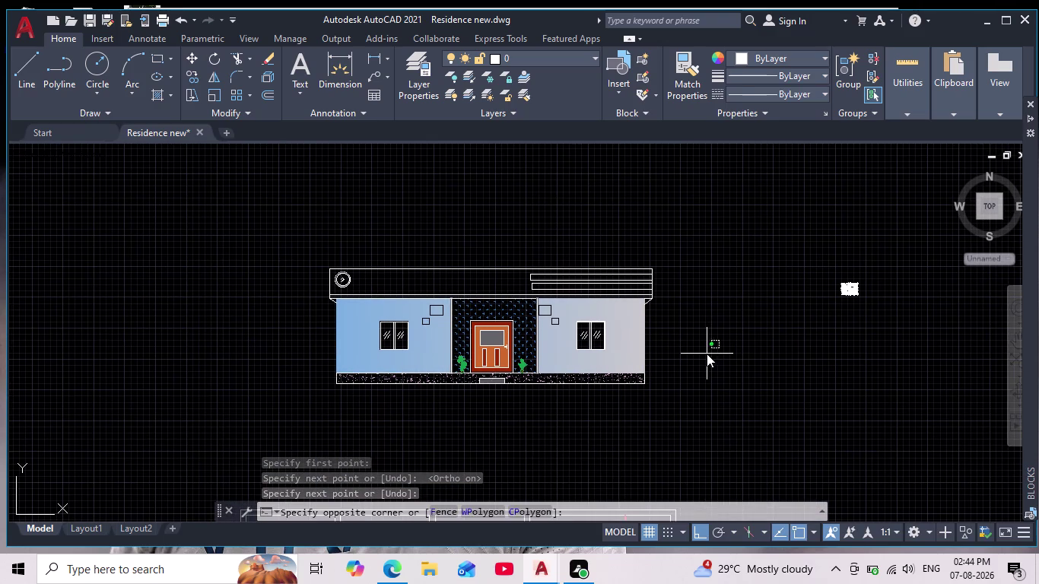
key(Return)
scroll(up, 3)
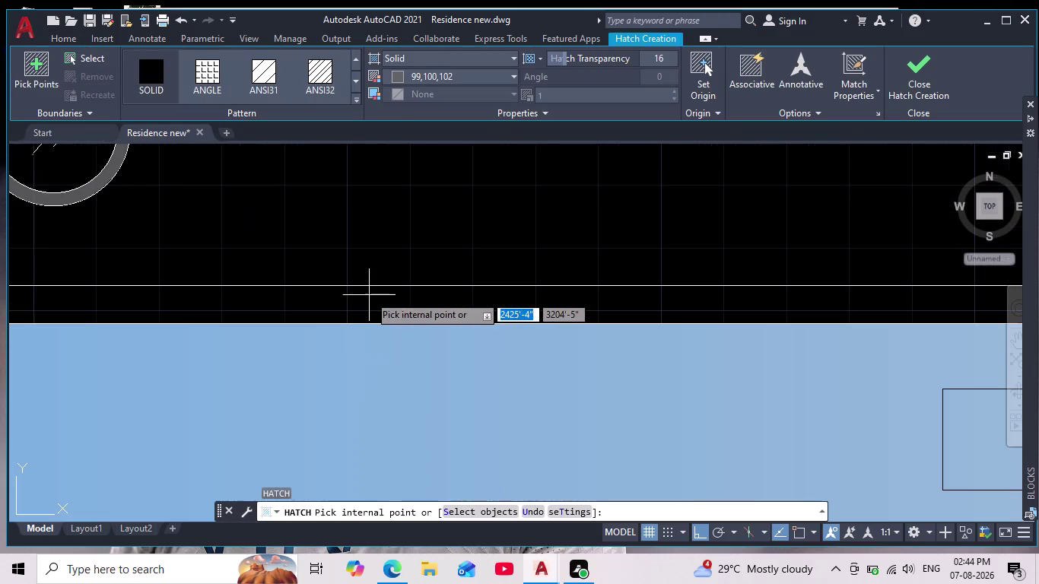
click(369, 294)
scroll(down, 3)
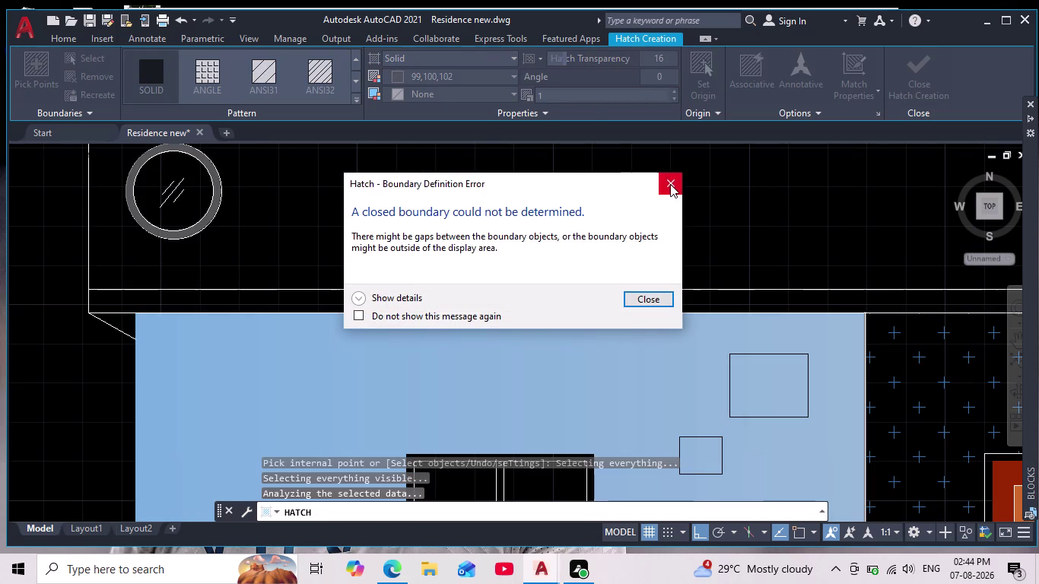
click(670, 184)
scroll(down, 3)
middle_drag(638, 209, 462, 256)
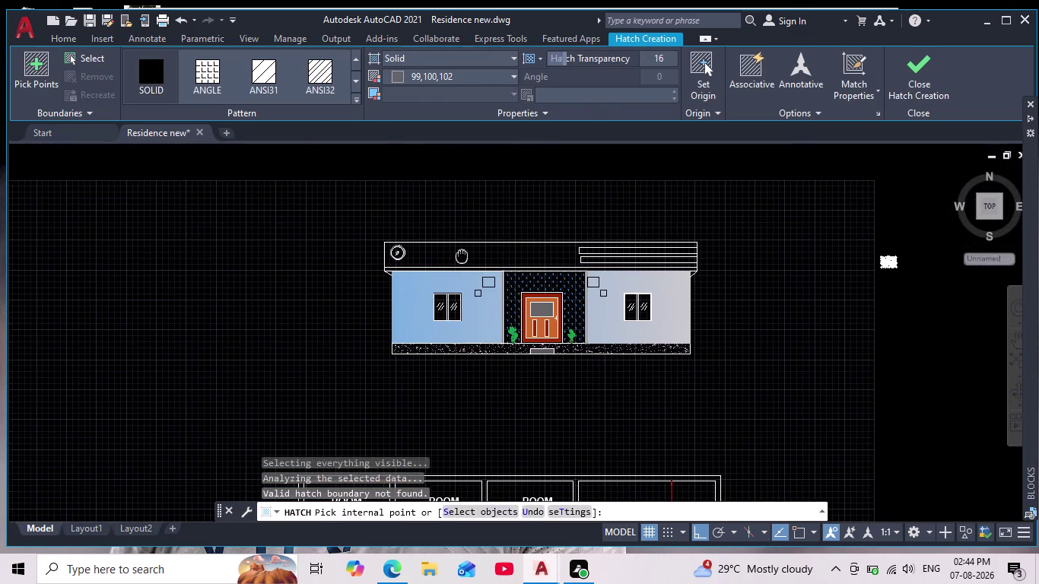
scroll(up, 3)
click(467, 262)
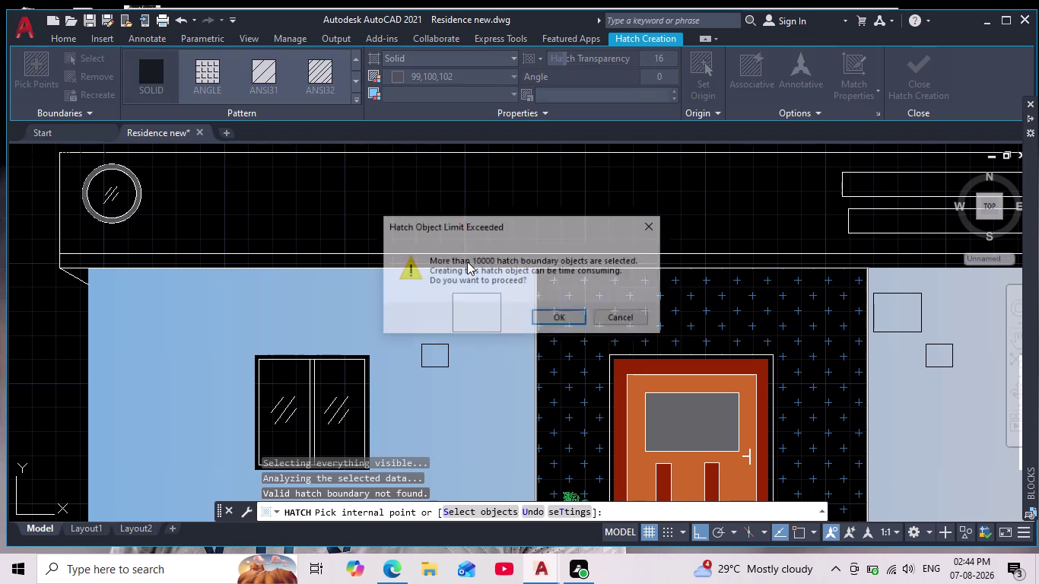
scroll(down, 3)
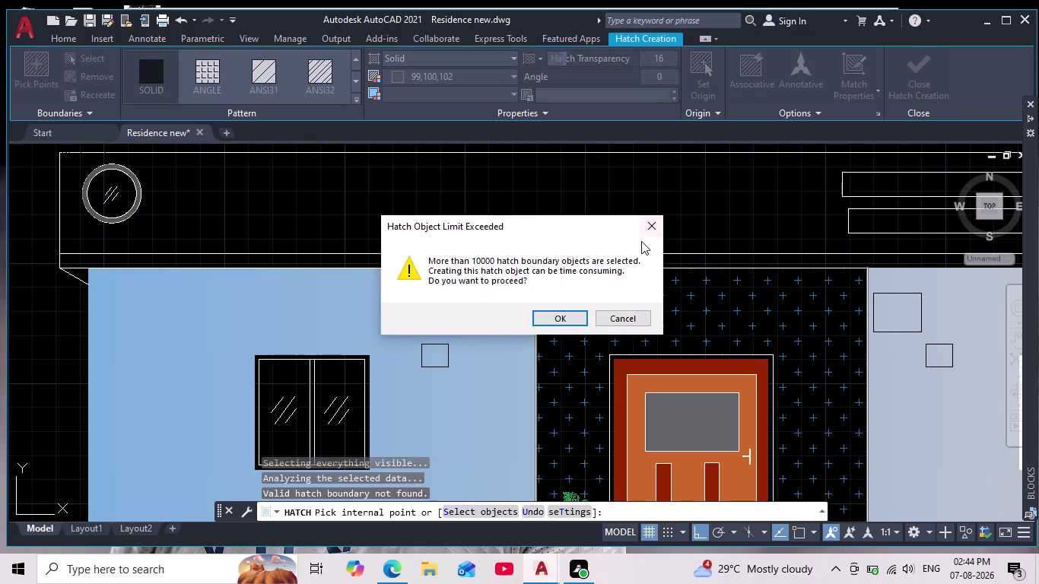
click(650, 228)
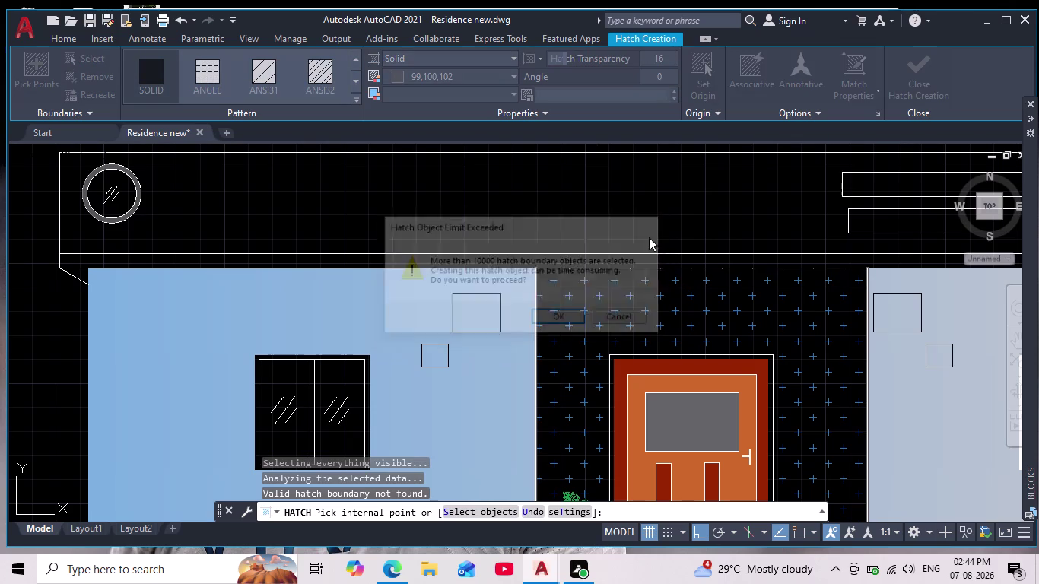
scroll(down, 3)
scroll(down, 3)
middle_drag(733, 333, 654, 382)
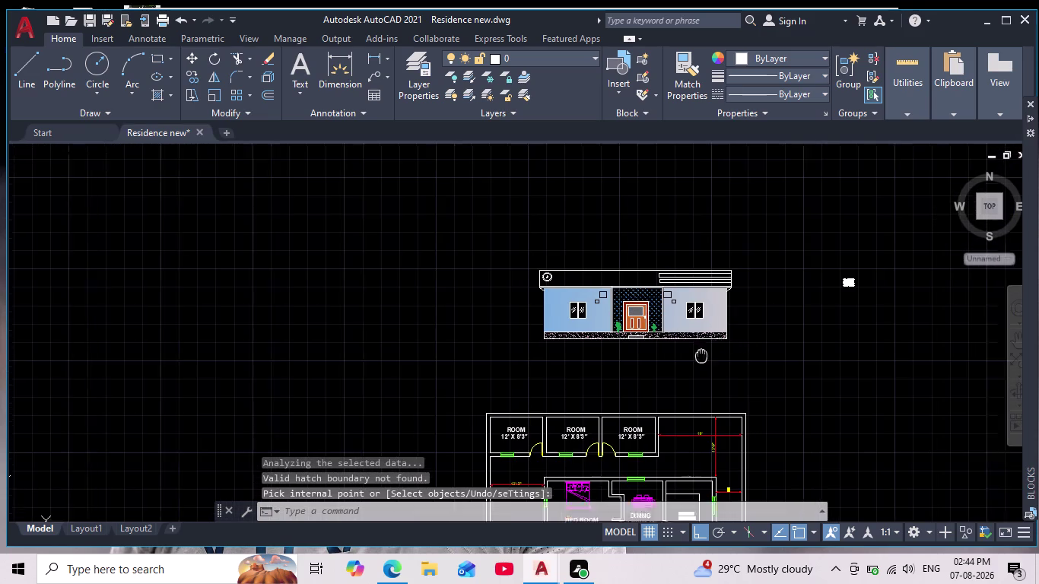
middle_drag(654, 382, 550, 425)
scroll(up, 3)
middle_drag(545, 435, 583, 455)
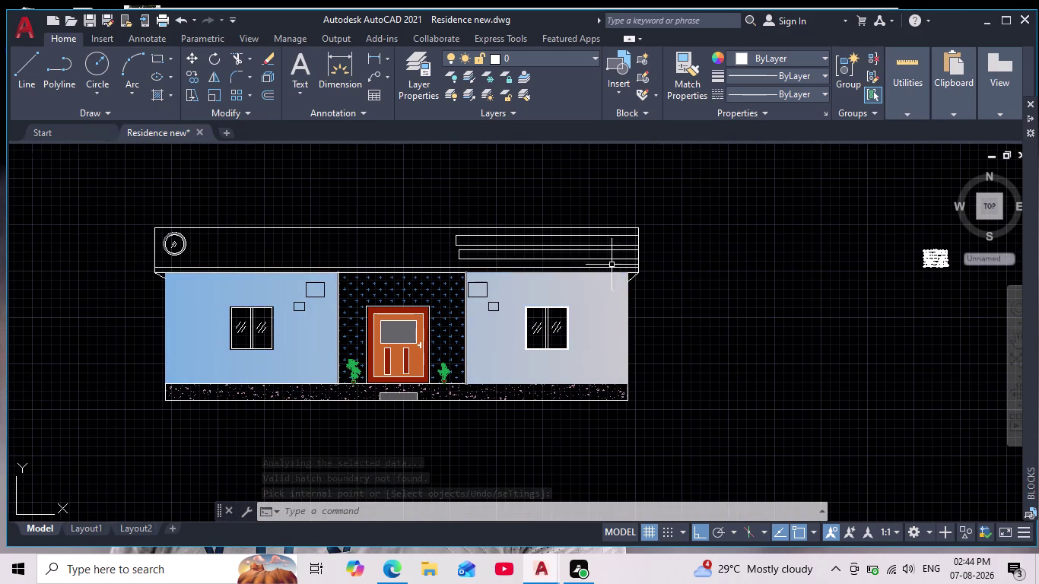
Cancel the unfinished fill and make sure no command is still running.
key(Escape)
key(Escape)
key(Escape)
key(Escape)
key(Escape)
key(Escape)
key(Escape)
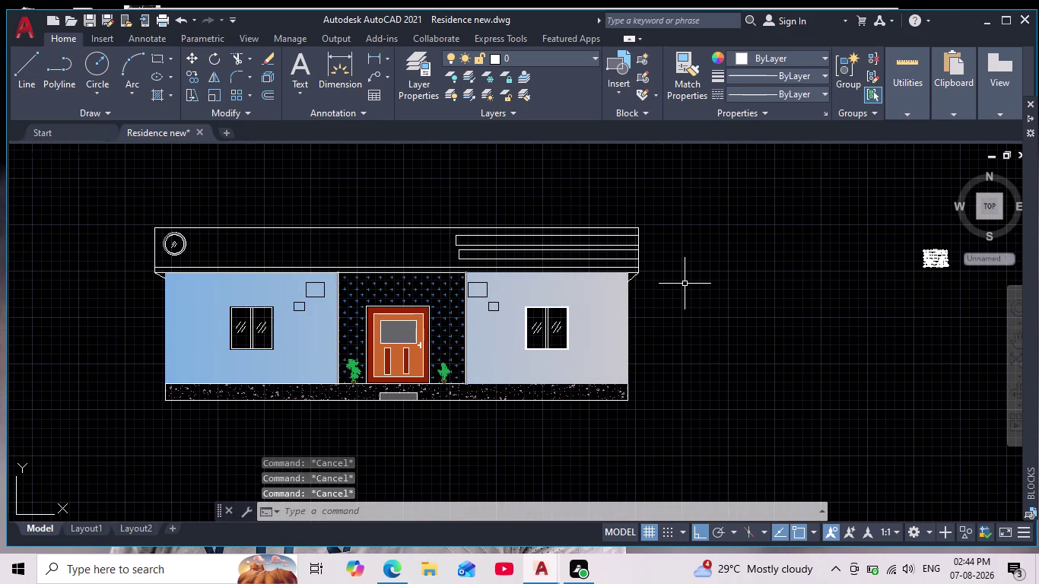
key(Escape)
key(Escape)
key(Escape)
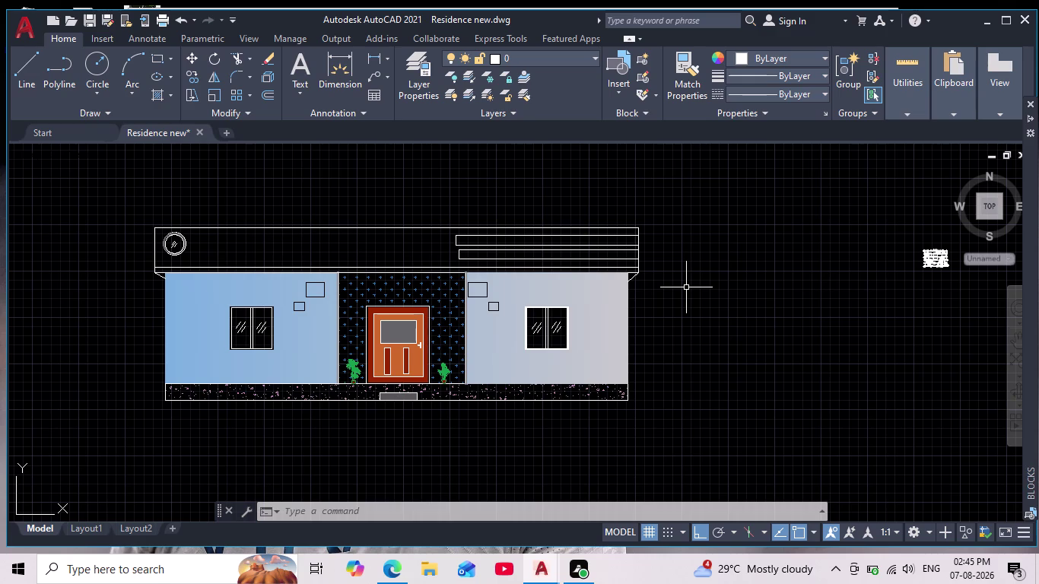
Launch OVERKILL via the OVER alias on the Residence new drawing.
text(over)
key(Return)
scroll(down, 3)
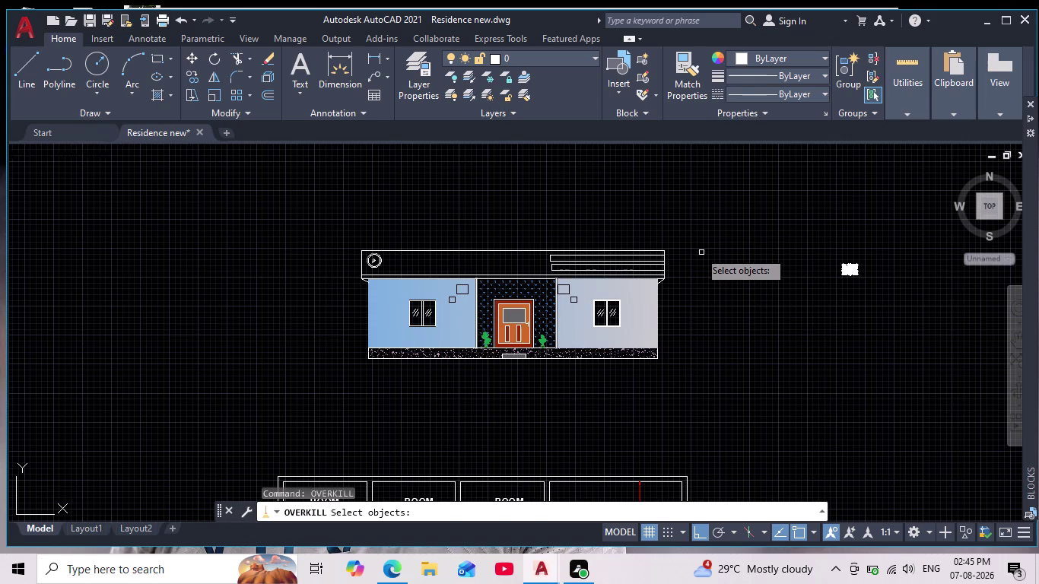
Lasso the entire front elevation and confirm, bringing up the Delete Duplicate Objects dialog.
drag(694, 226, 366, 176)
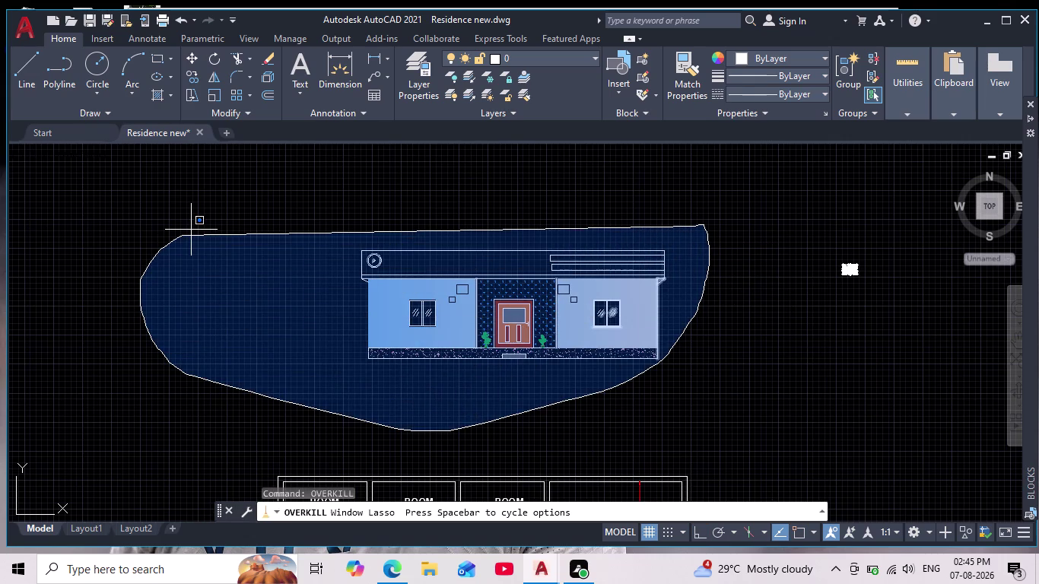
drag(366, 176, 368, 177)
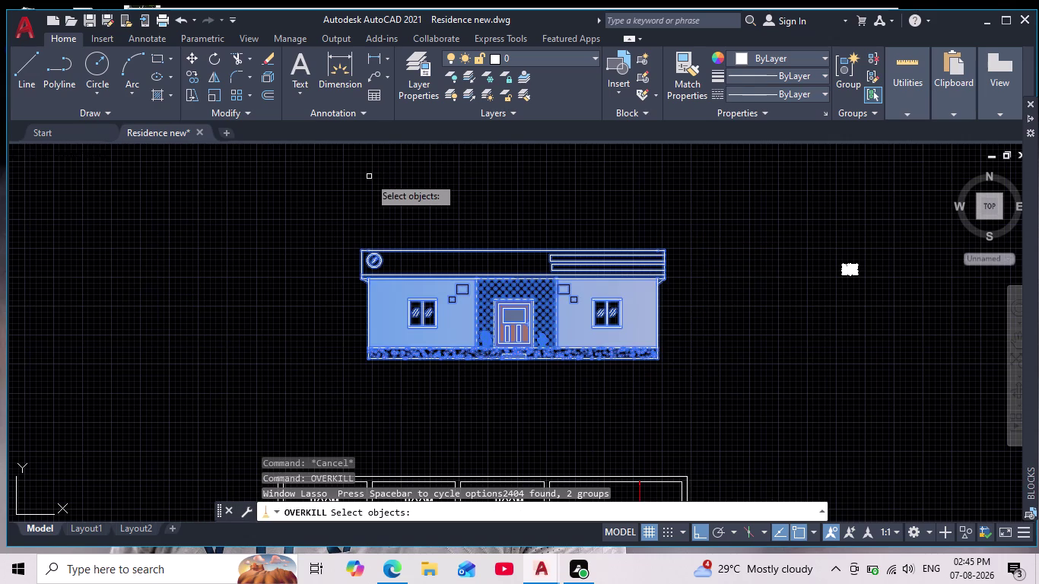
key(Return)
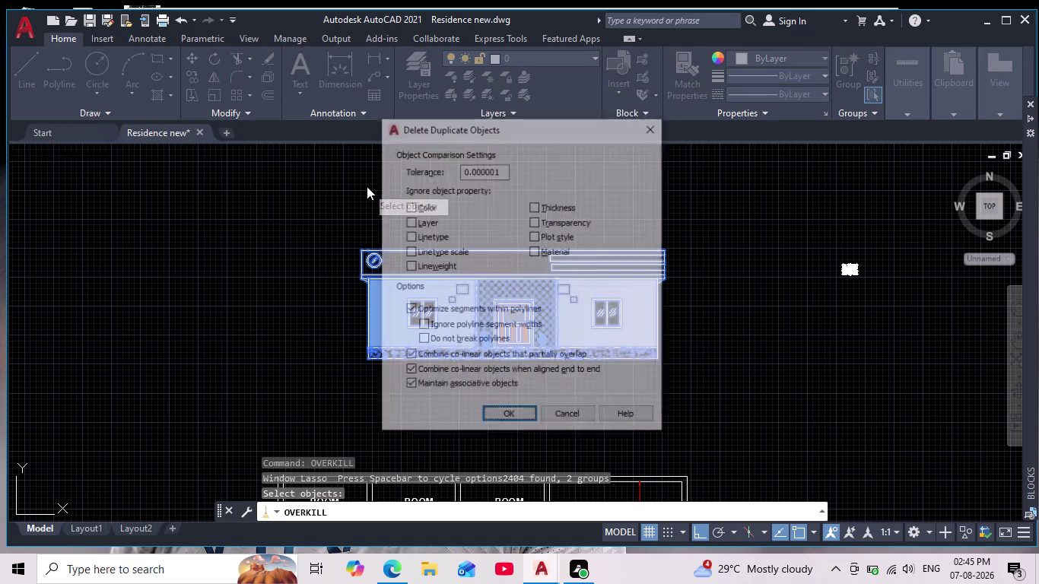